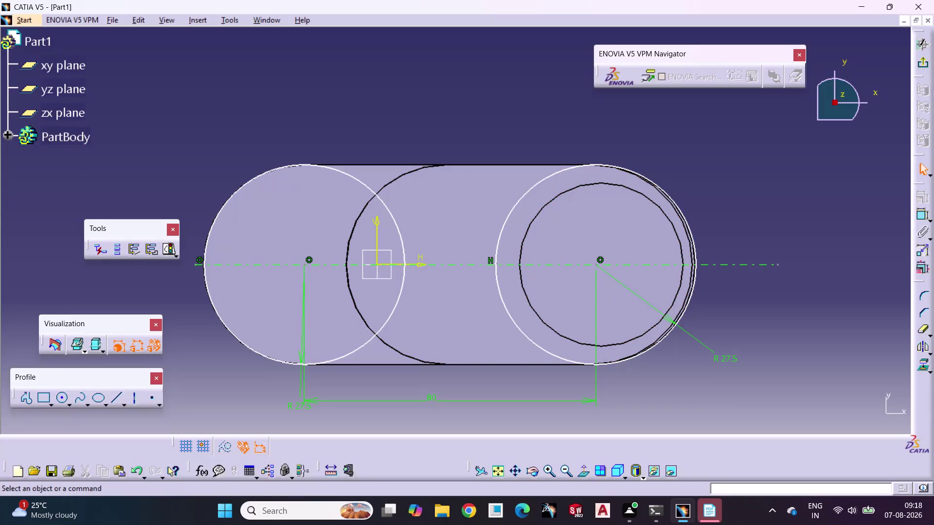
Nudge the sketch circles slightly left and back into place.
drag(598, 265, 597, 265)
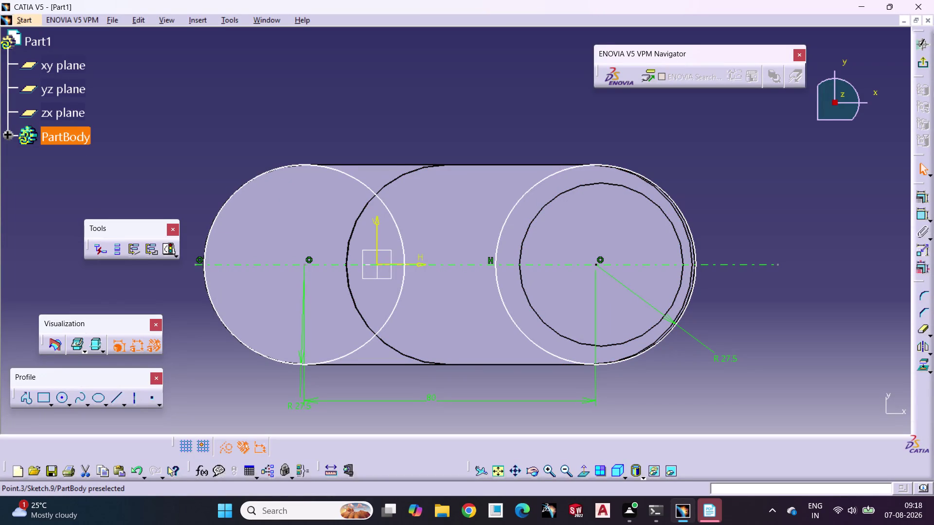
drag(597, 265, 592, 266)
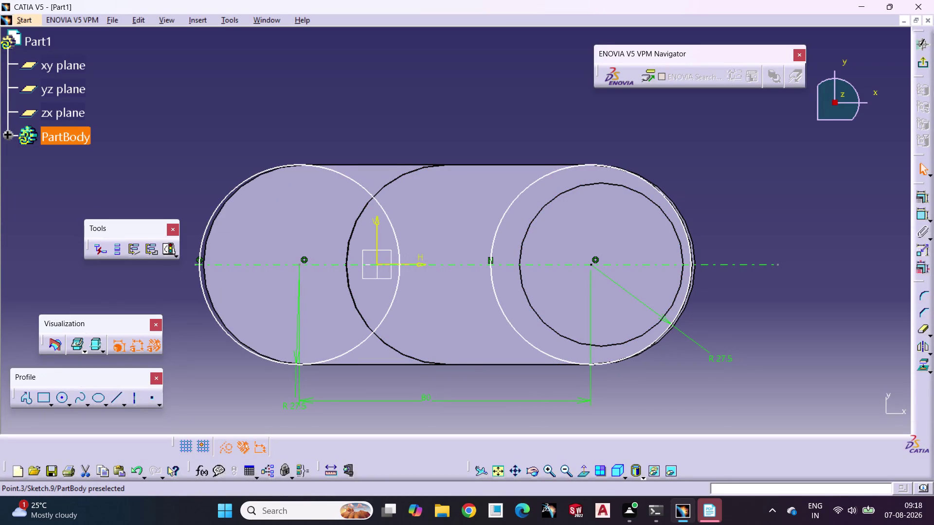
drag(592, 266, 593, 267)
click(757, 214)
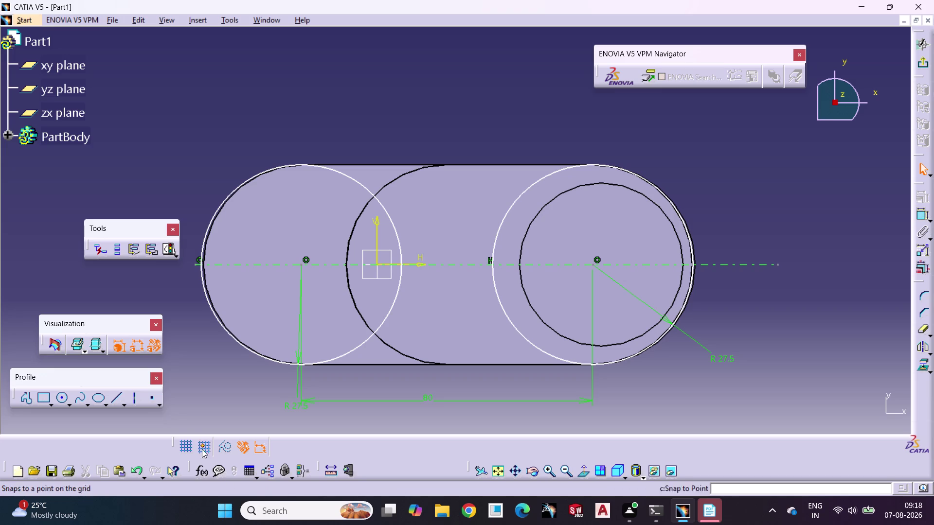
Draw a horizontal line beneath both circles.
click(112, 401)
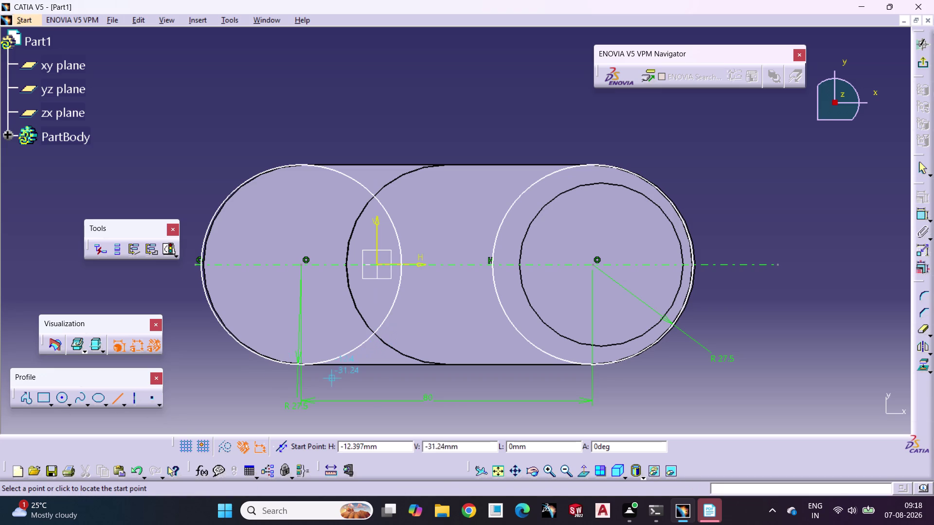
drag(219, 378, 229, 376)
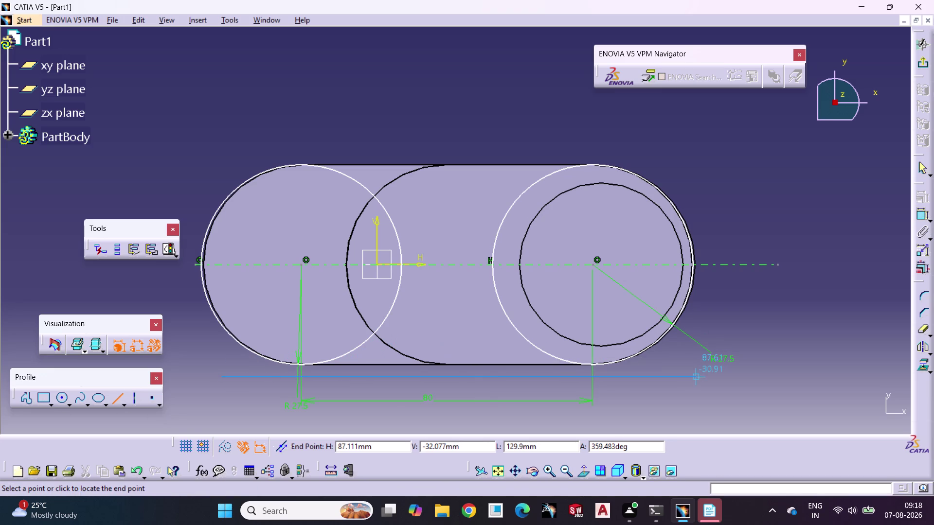
click(693, 376)
click(699, 397)
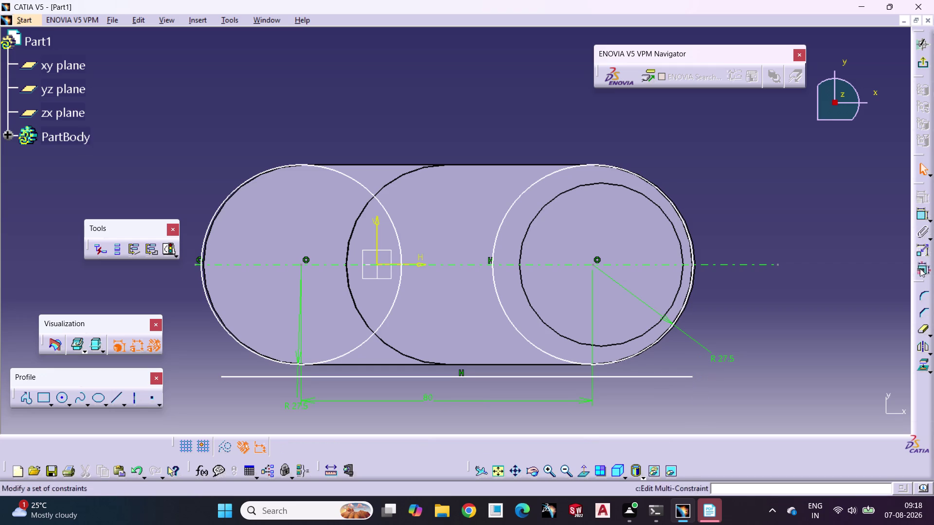
click(660, 377)
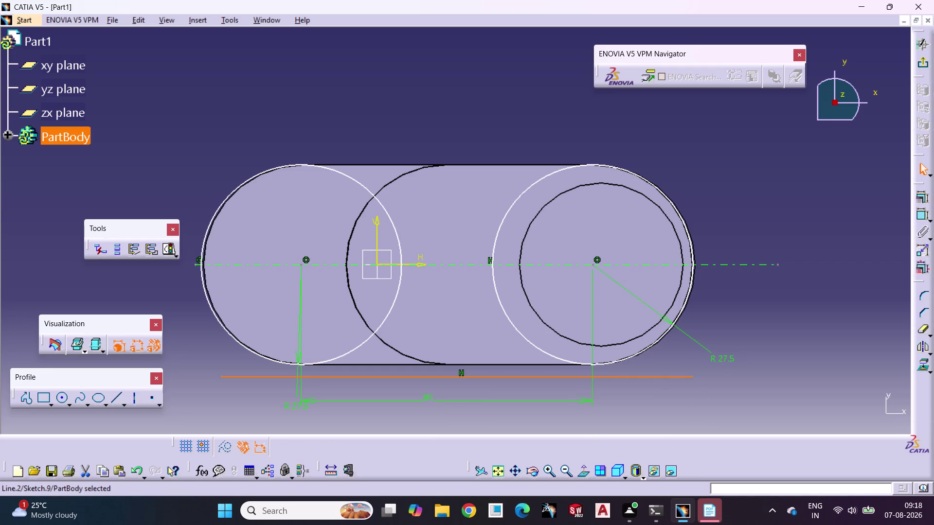
Constrain the bottom line tangent to the right circle.
click(655, 345)
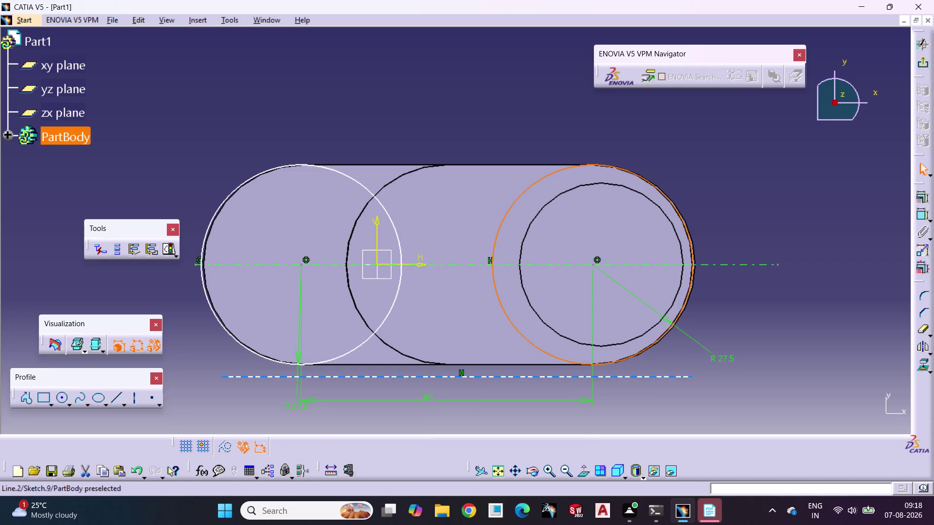
click(663, 379)
click(922, 197)
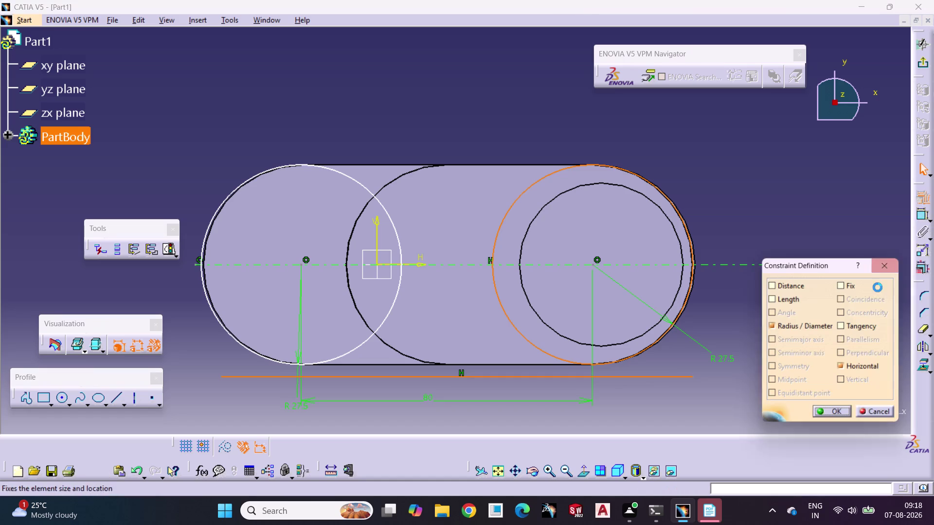
click(861, 328)
click(837, 414)
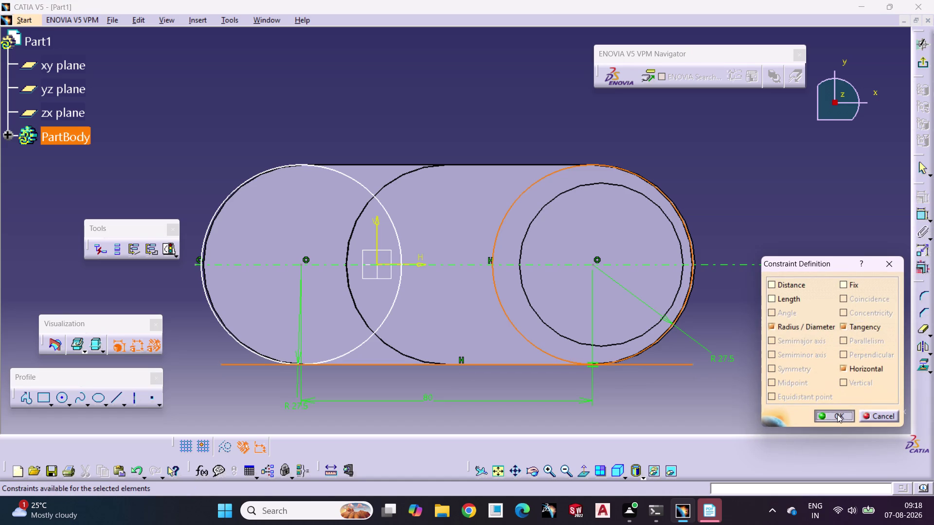
click(921, 331)
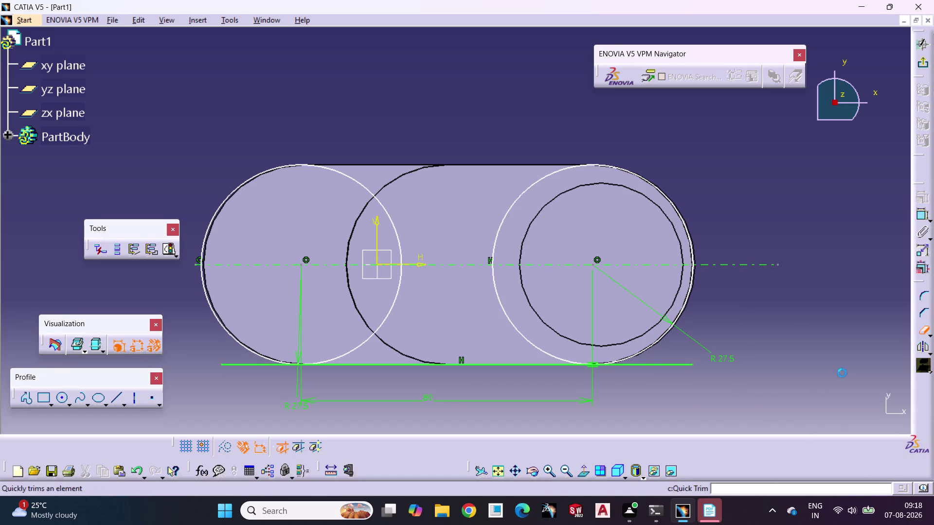
Quick Trim the line's right and left overhangs at the tangent points.
click(683, 364)
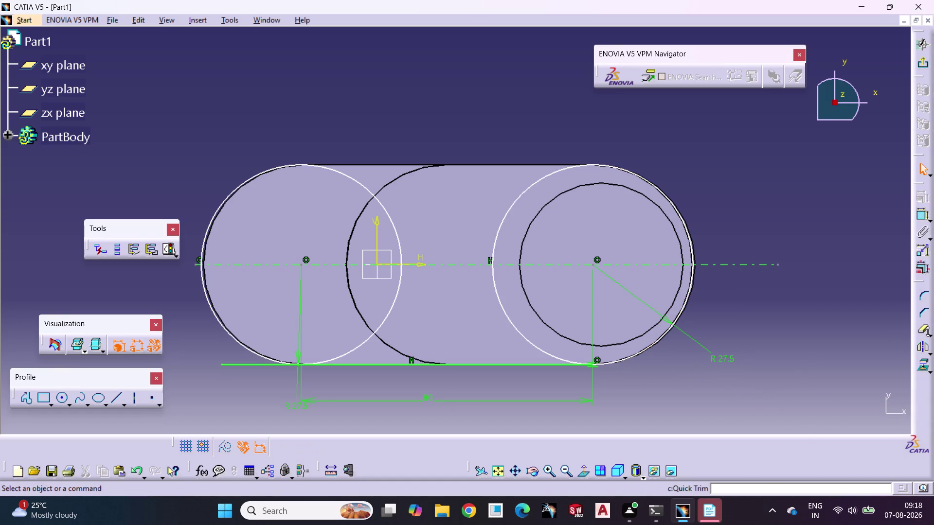
click(927, 331)
click(920, 331)
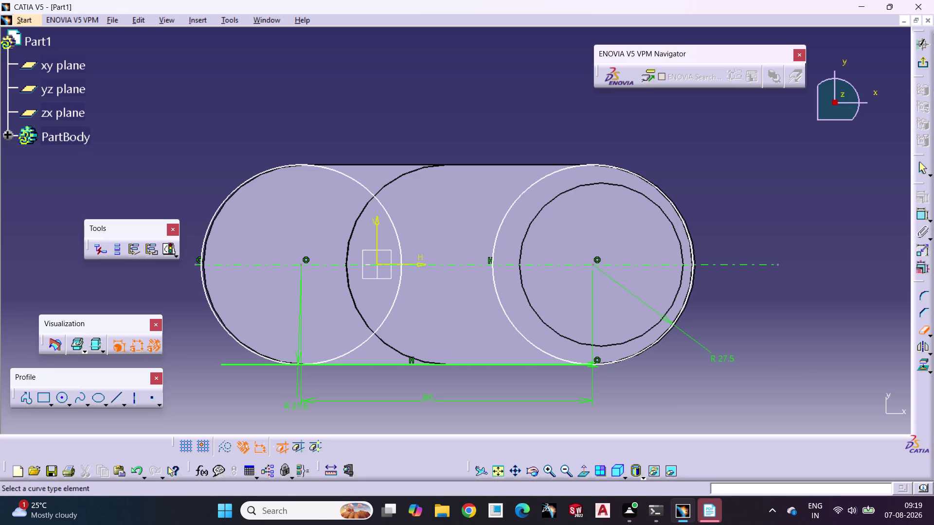
click(249, 364)
click(250, 382)
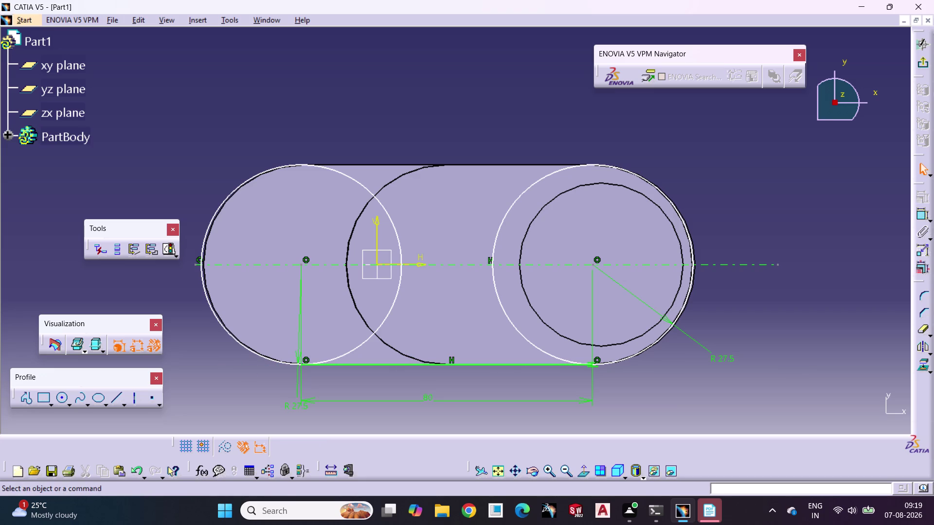
click(538, 366)
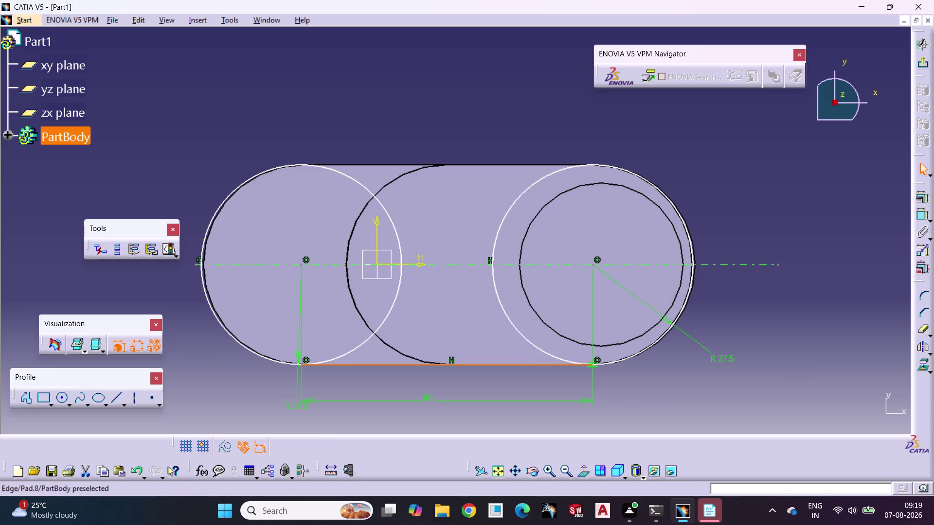
Mirror the bottom tangent line about the horizontal axis to create the top line.
click(920, 346)
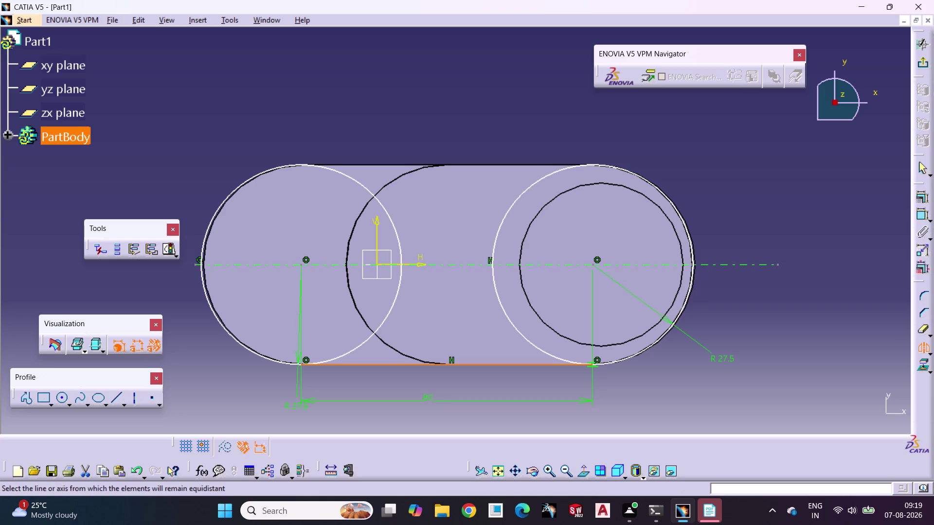
click(713, 266)
click(861, 264)
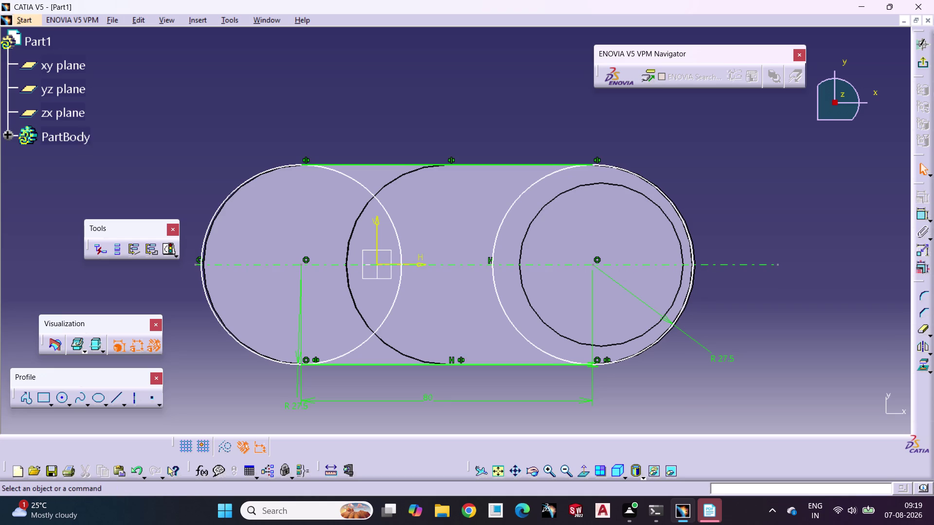
click(923, 335)
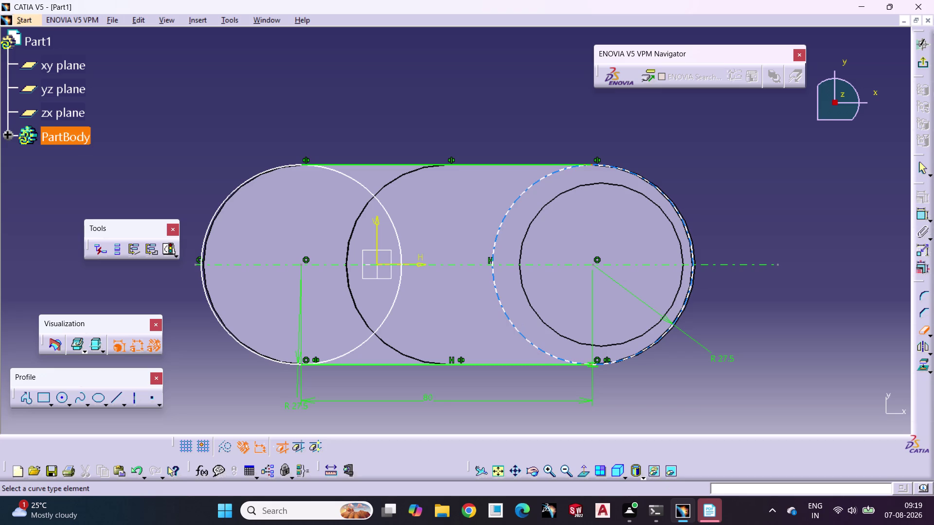
Quick Trim the inner arcs of the right and left circles, keeping only the outer arcs.
click(506, 316)
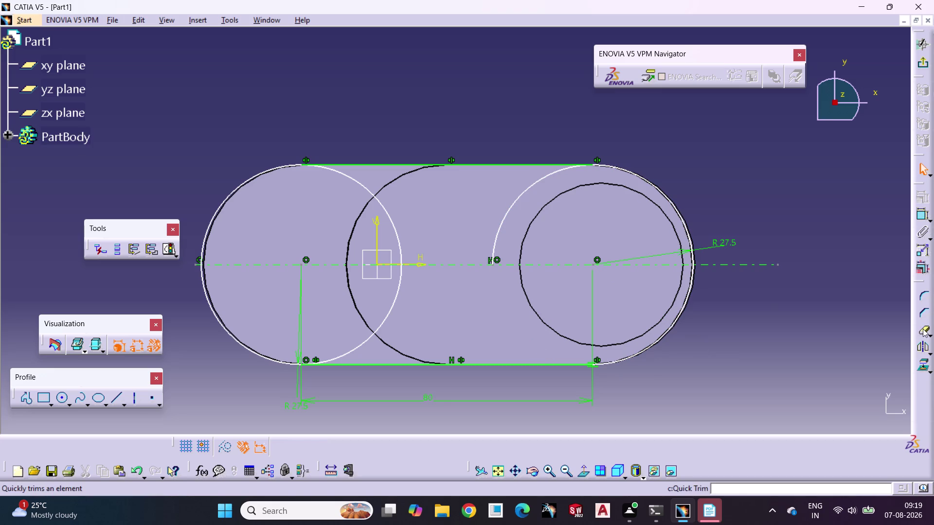
click(923, 329)
click(526, 191)
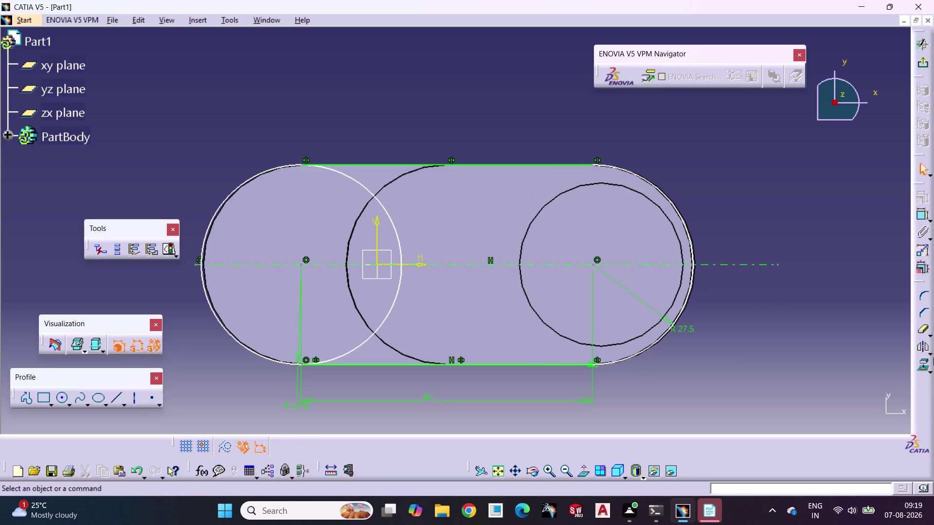
click(919, 328)
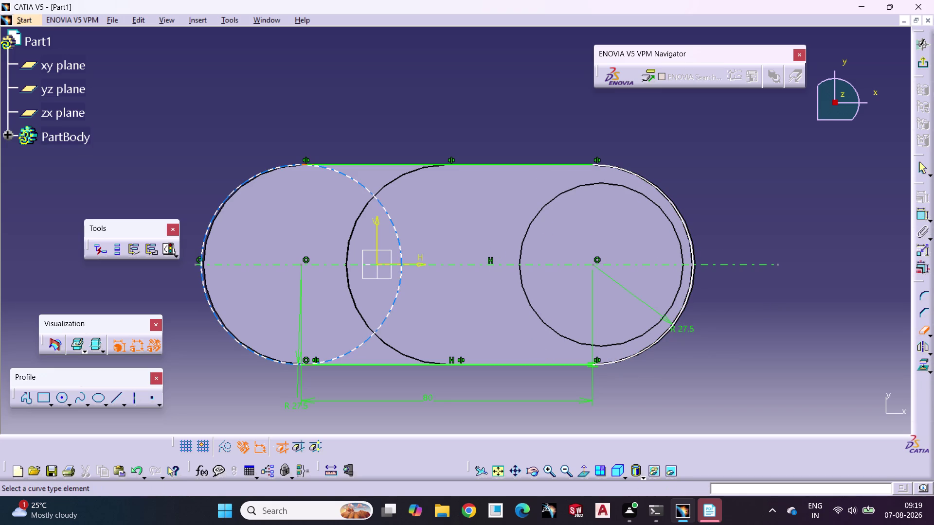
click(373, 194)
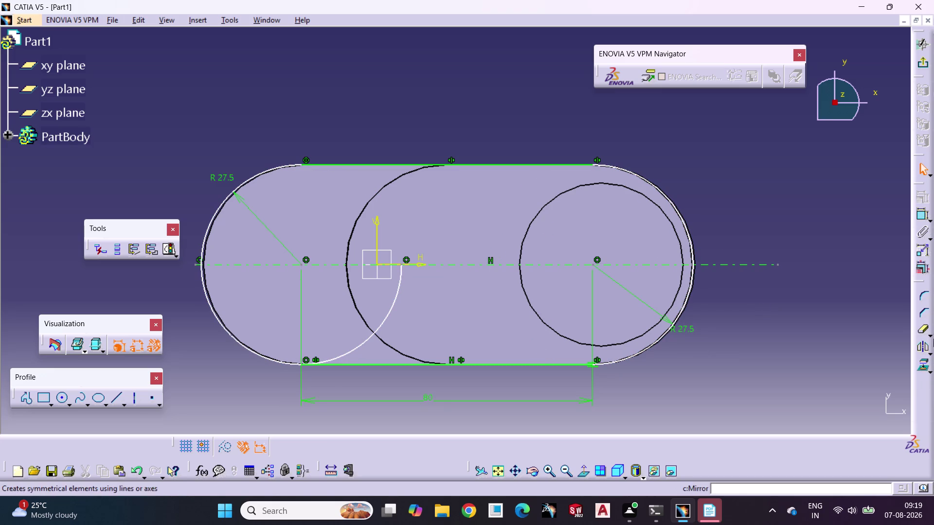
click(922, 332)
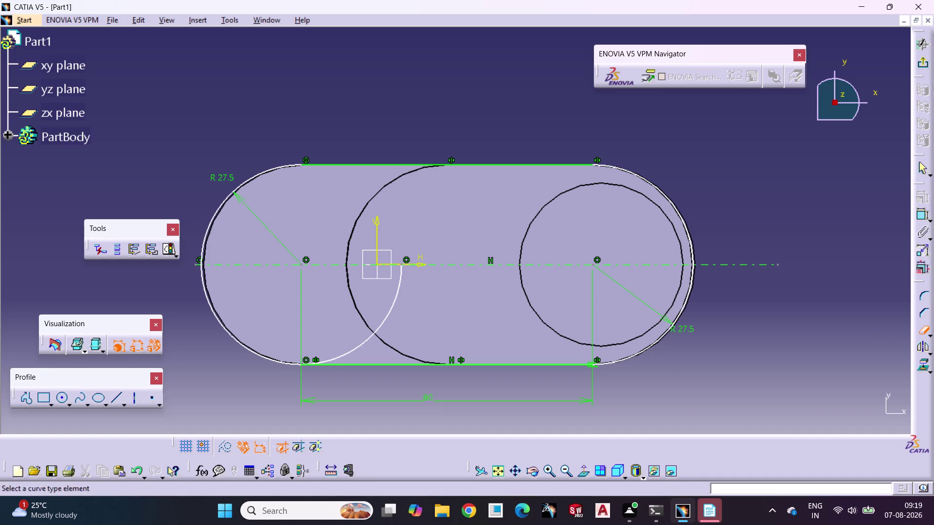
click(399, 289)
click(804, 398)
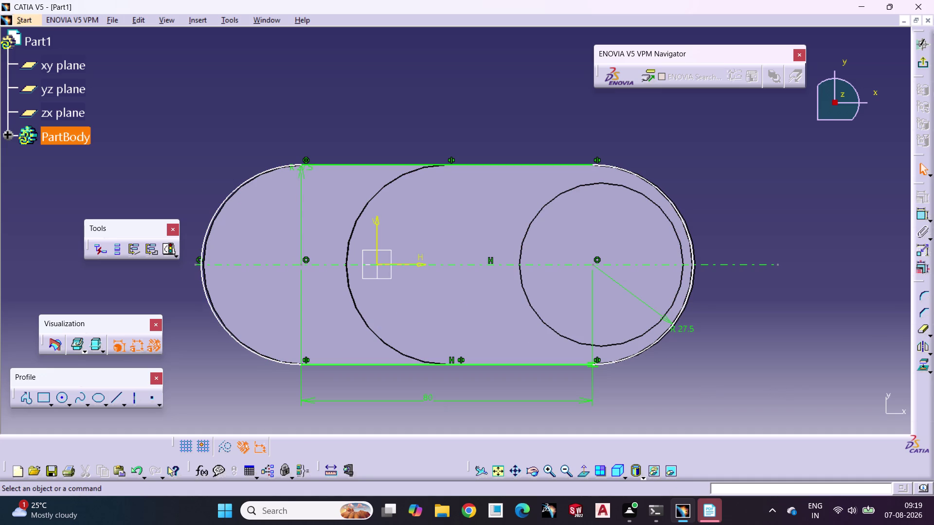
click(591, 266)
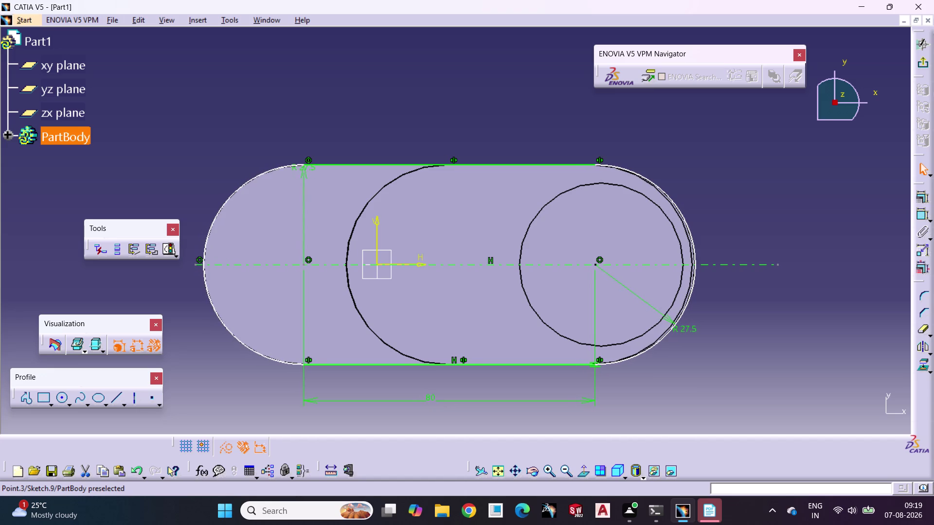
click(726, 365)
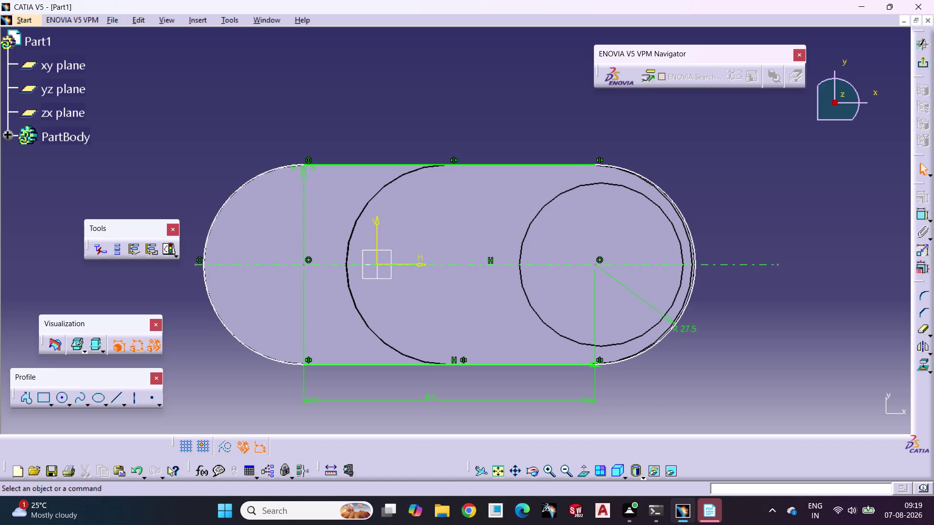
Dimension the right end arc 87.397 from the vertical axis and exit the sketch.
click(921, 217)
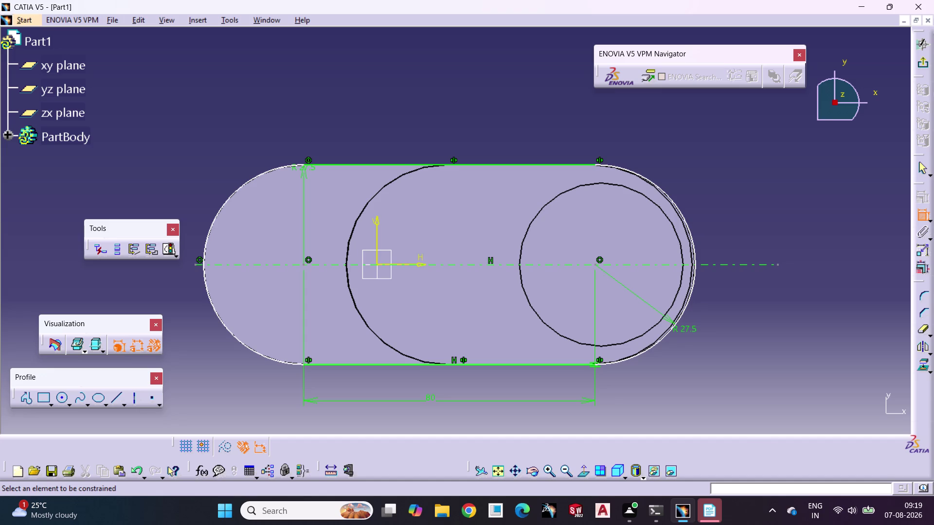
click(693, 289)
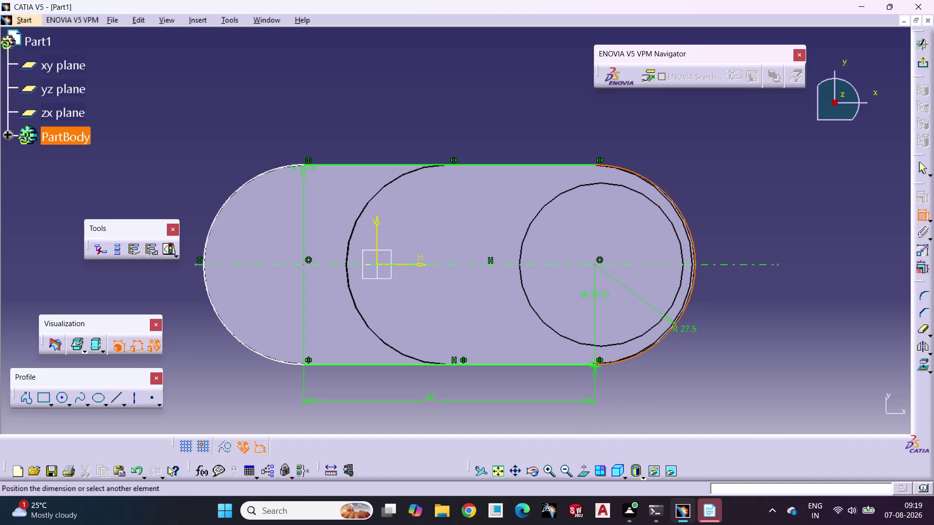
click(378, 253)
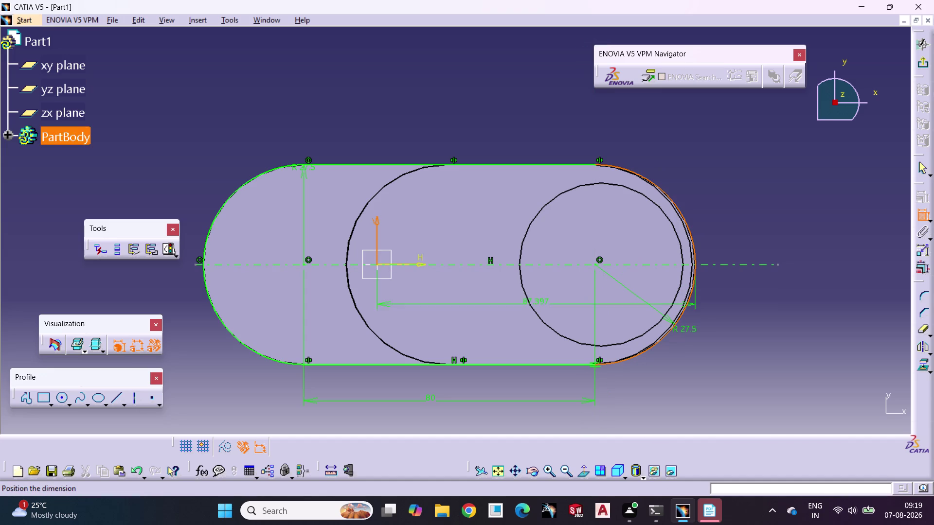
click(487, 414)
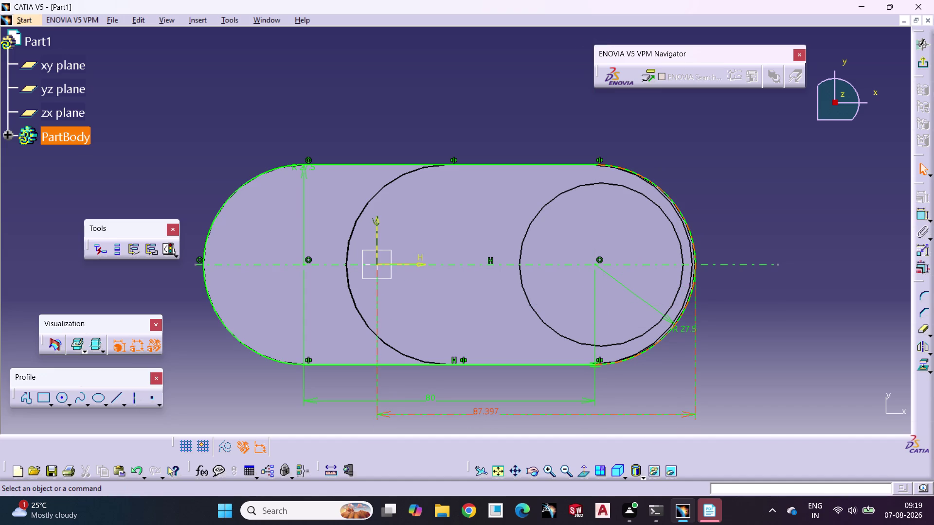
click(761, 362)
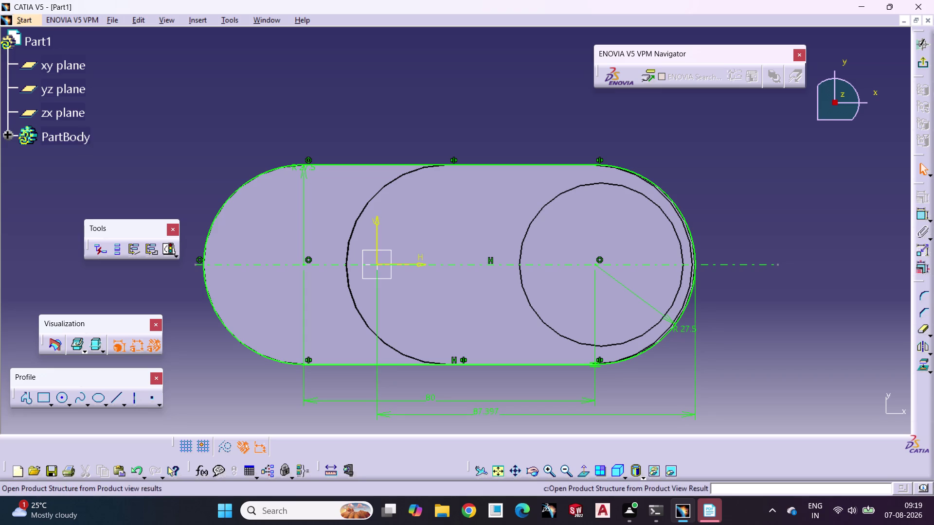
click(921, 63)
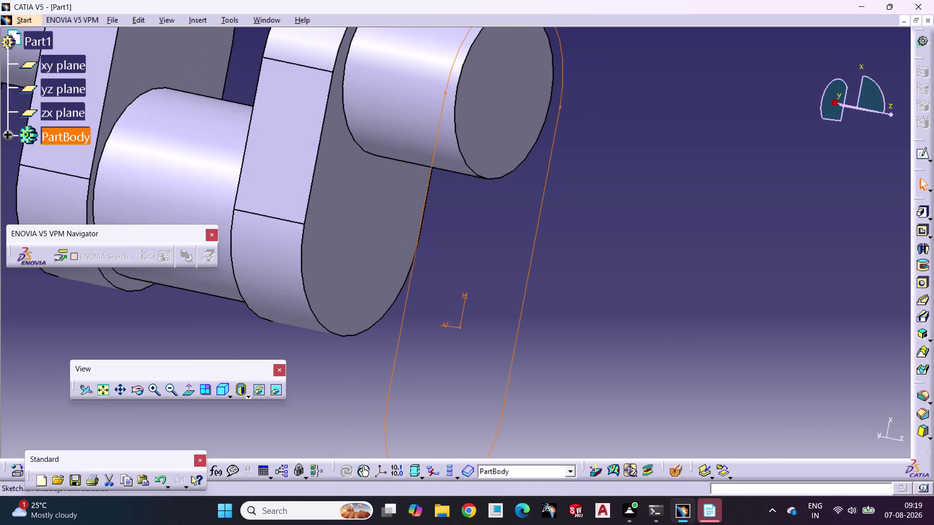
Frame the whole crankshaft and start a Pad on Sketch.9, previewing 35 mm.
middle_drag(687, 311, 690, 304)
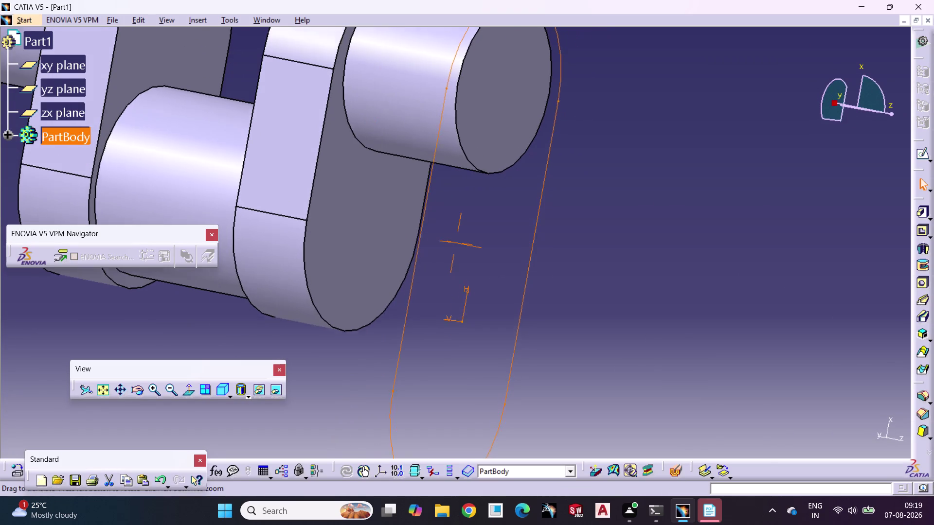
middle_drag(690, 304, 706, 270)
scroll(up, 3)
scroll(down, 3)
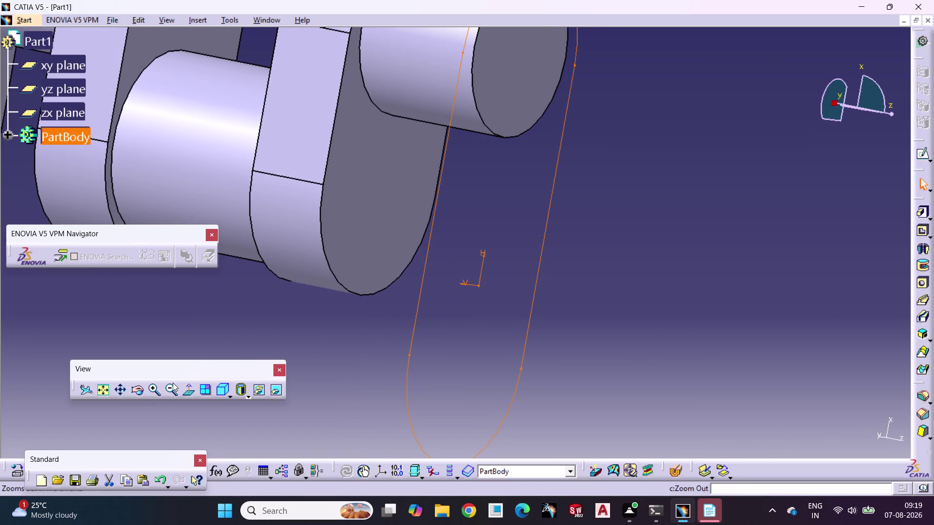
click(165, 389)
click(166, 388)
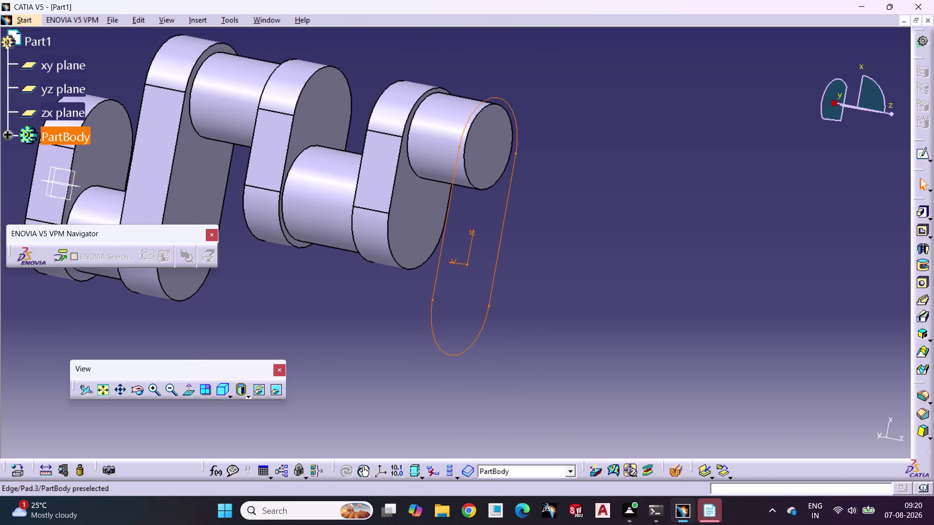
click(919, 210)
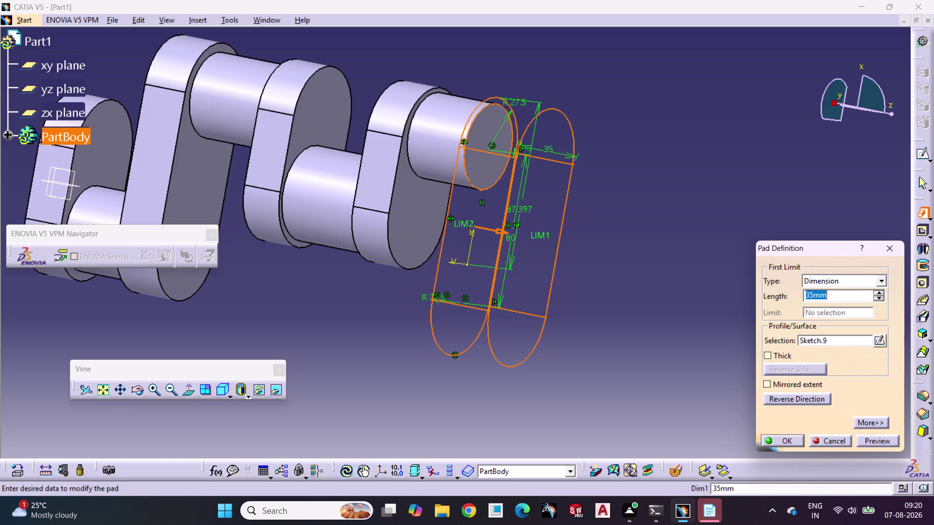
Set the pad length to 25 mm, preview and create it.
text(2)
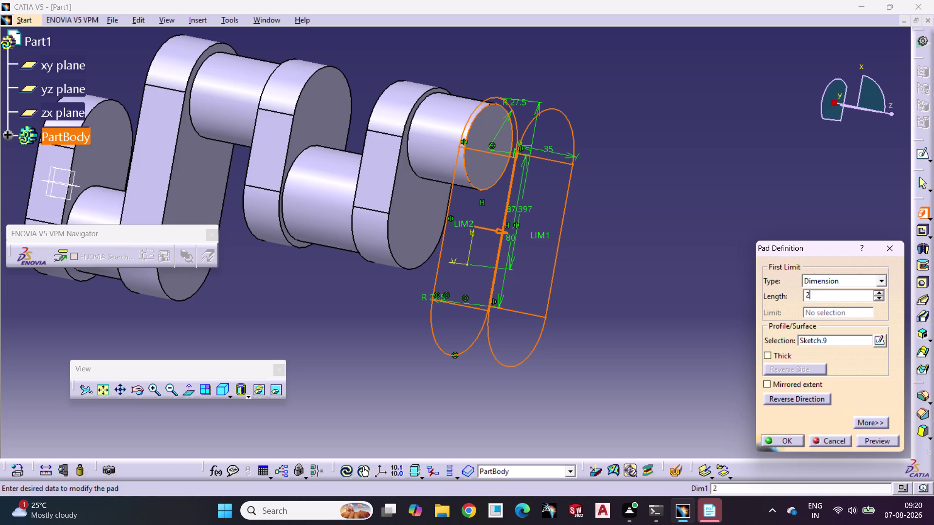
text(5)
click(785, 440)
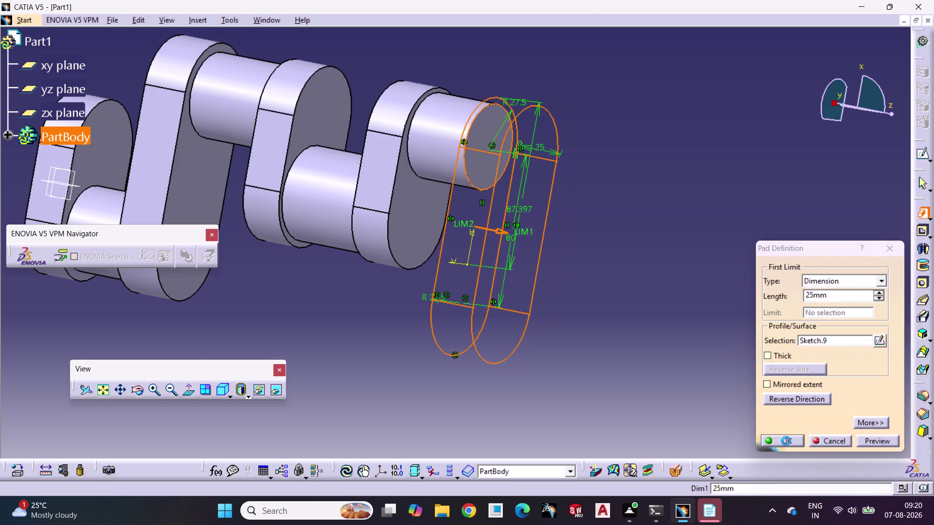
click(716, 353)
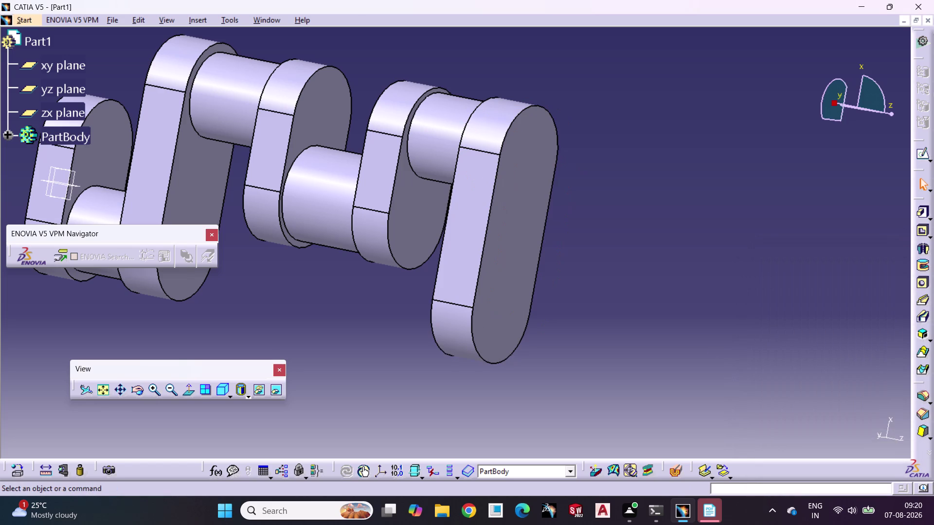
Open a new sketch on the new pad's outer obround face.
middle_drag(690, 309, 848, 287)
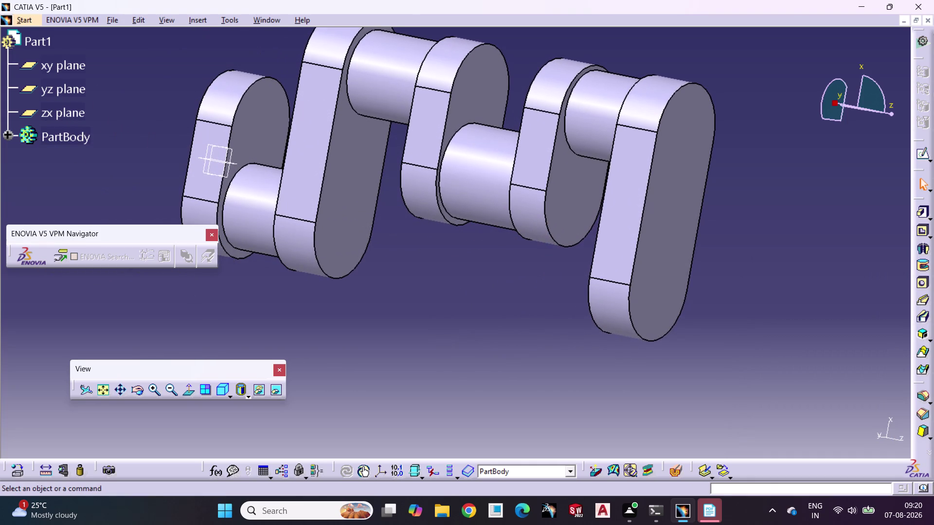
middle_drag(799, 304, 786, 331)
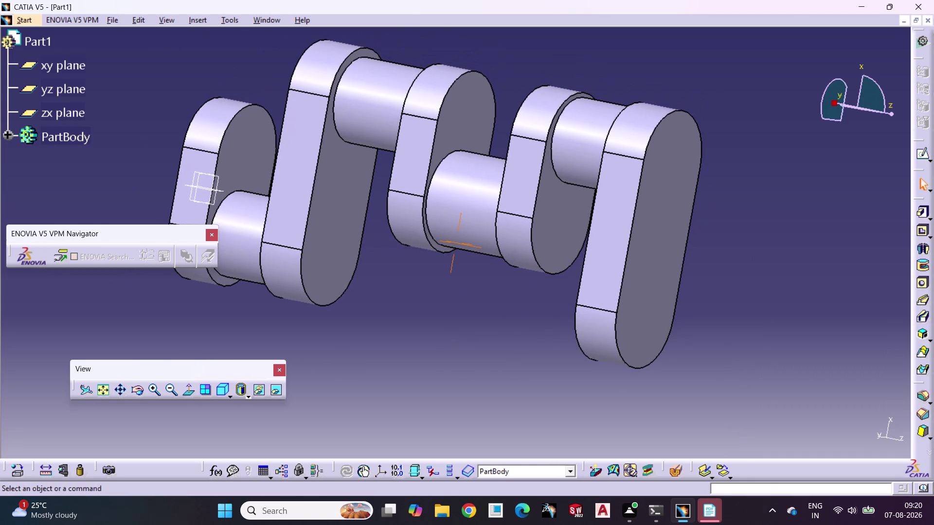
click(665, 266)
click(923, 149)
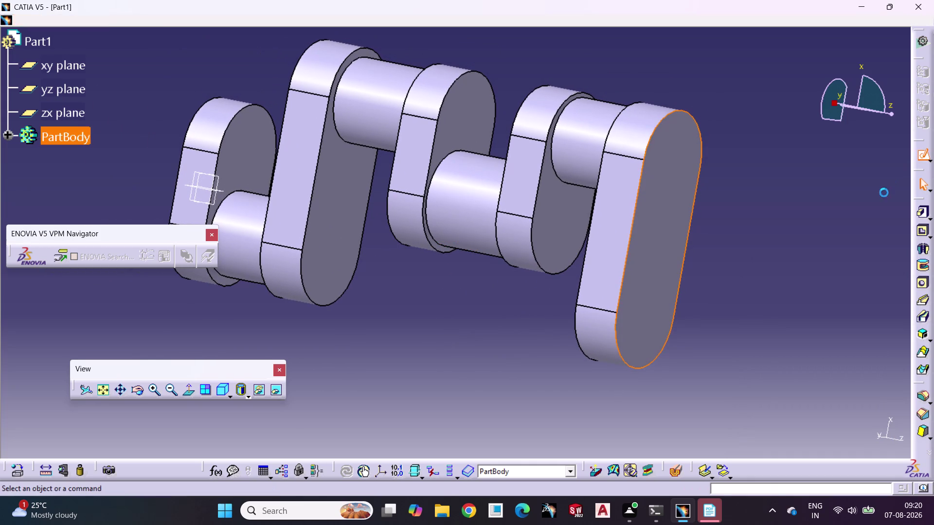
middle_drag(693, 271, 669, 172)
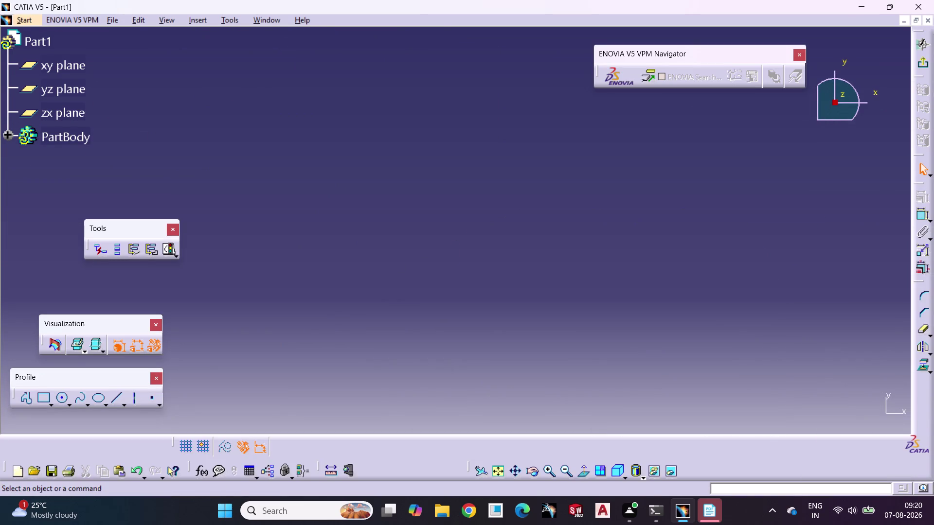
Reorient and zoom the view to bring the pad's obround face into view.
middle_drag(627, 263, 633, 226)
middle_drag(588, 301, 602, 201)
middle_drag(602, 202, 606, 177)
scroll(down, 3)
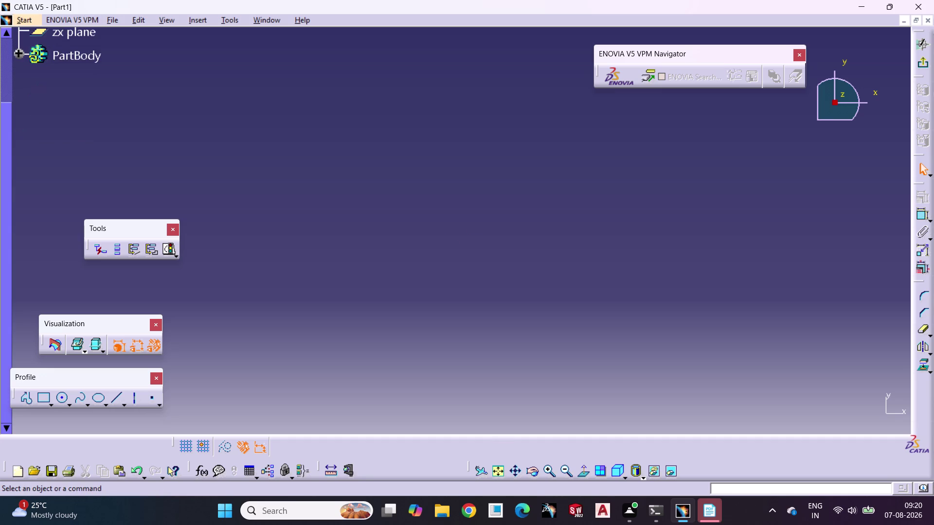
scroll(down, 3)
scroll(up, 3)
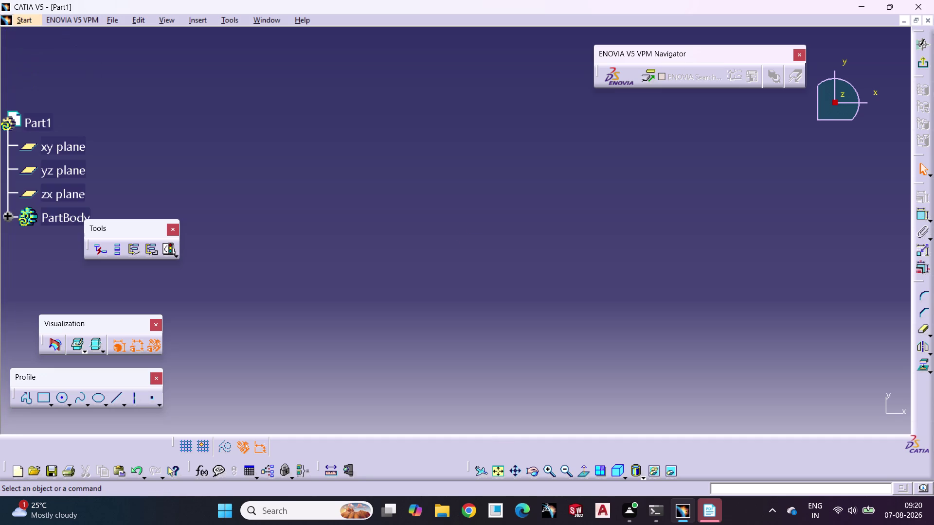
scroll(down, 3)
middle_drag(518, 339, 586, 155)
middle_drag(610, 257, 533, 141)
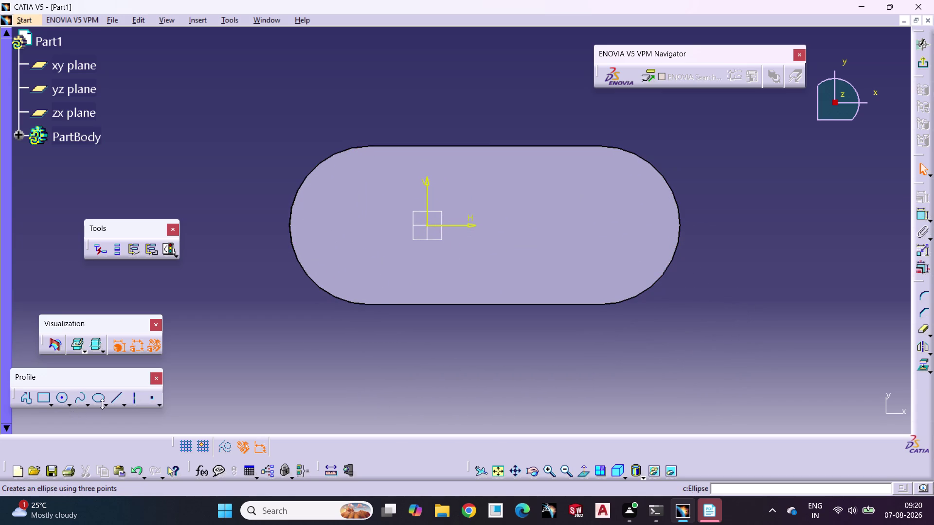
Draw horizontal and vertical axis lines through the obround face.
click(134, 398)
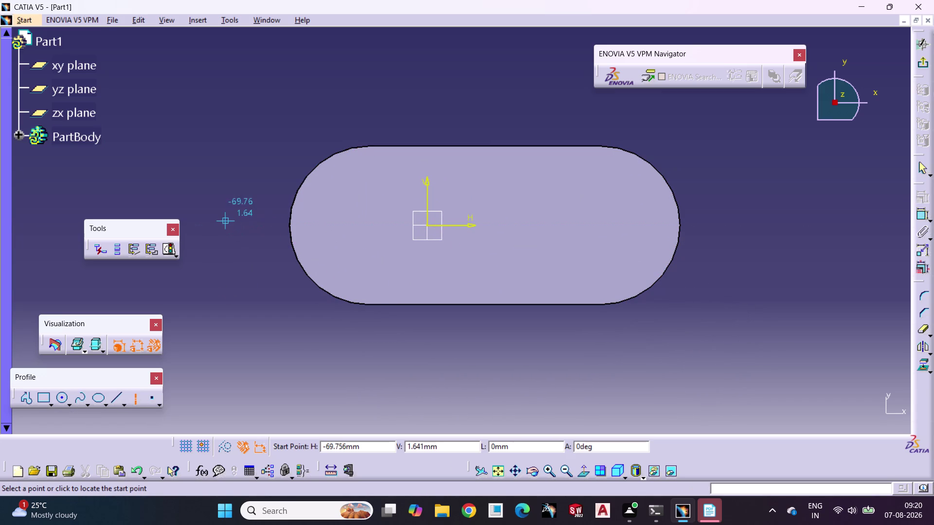
click(224, 225)
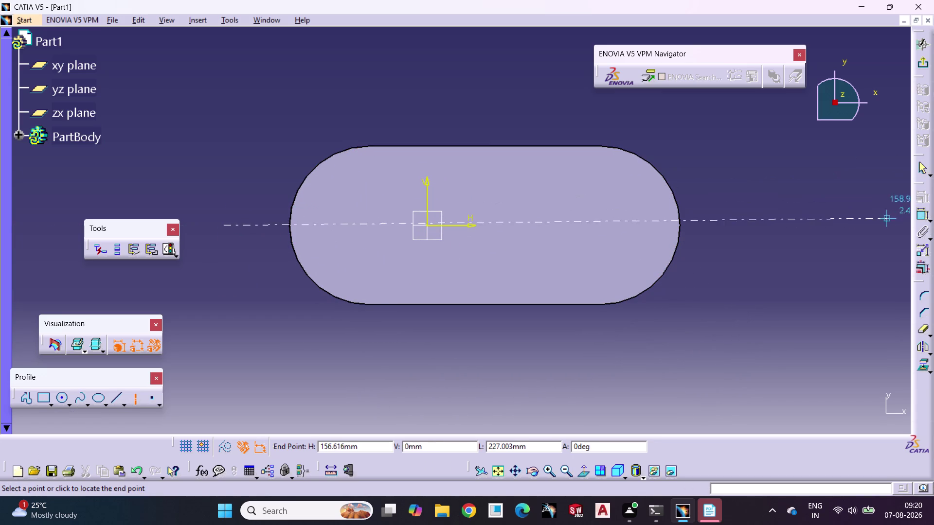
click(858, 224)
click(811, 309)
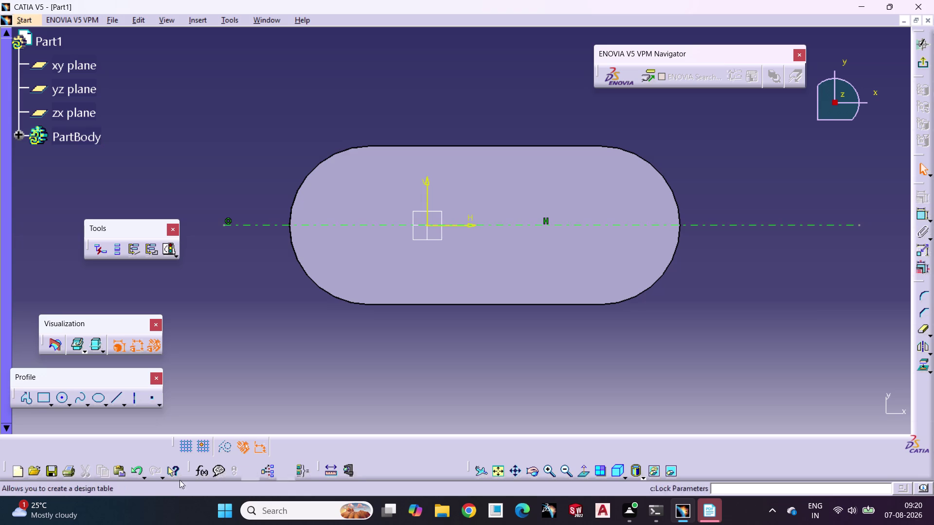
click(136, 399)
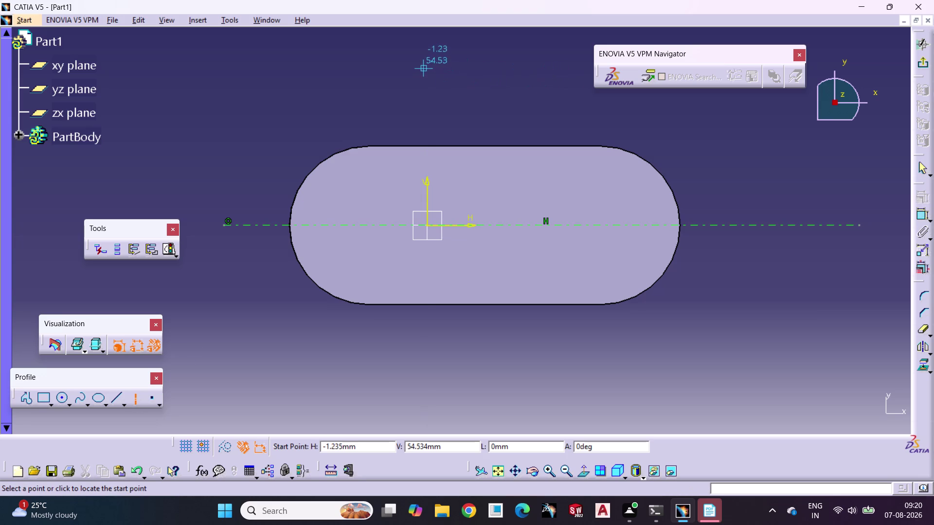
click(430, 67)
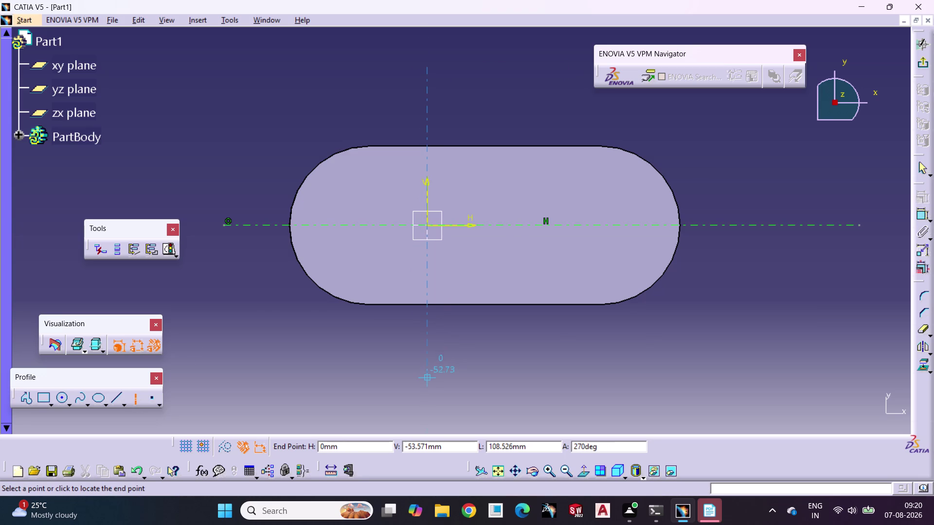
click(428, 379)
click(504, 359)
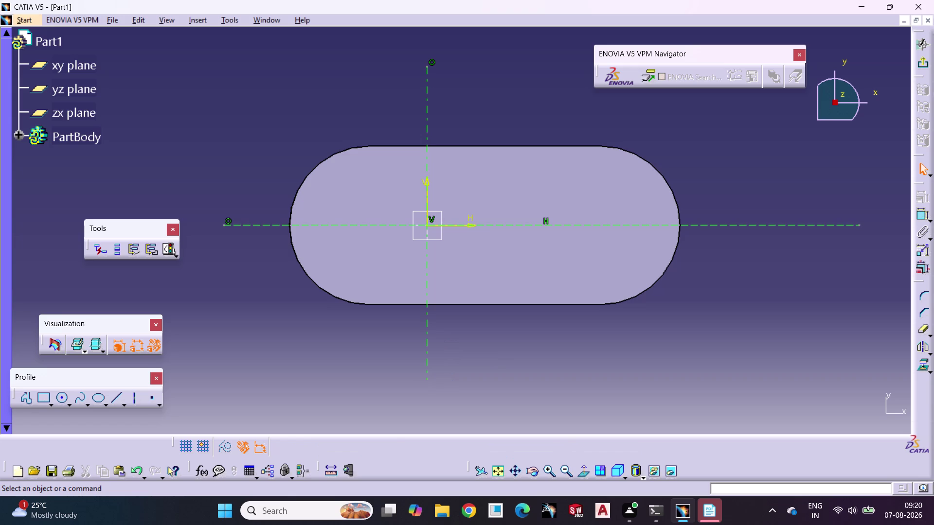
Draw a circle centred on the horizontal axis inside the face.
click(63, 399)
click(355, 224)
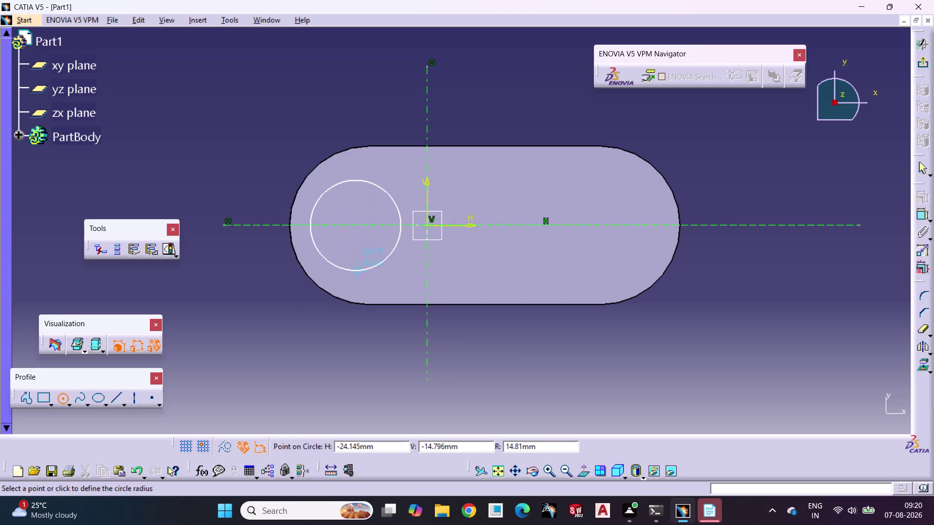
click(360, 270)
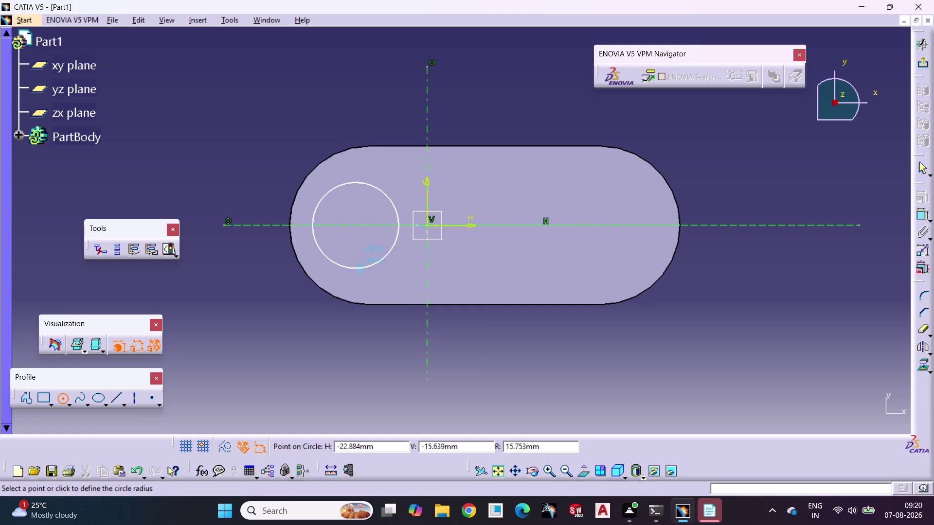
click(306, 322)
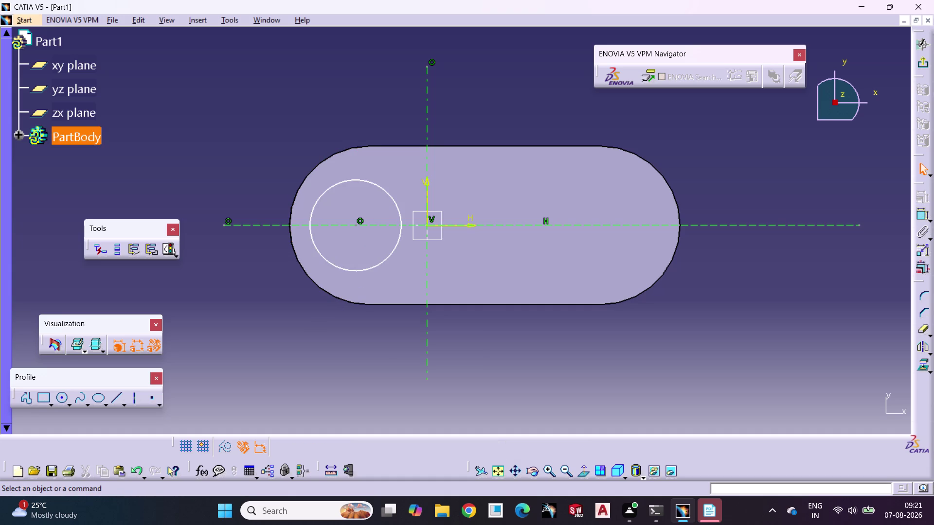
Dimension the circle centre from the vertical axis, then undo back to an empty sketch.
click(921, 212)
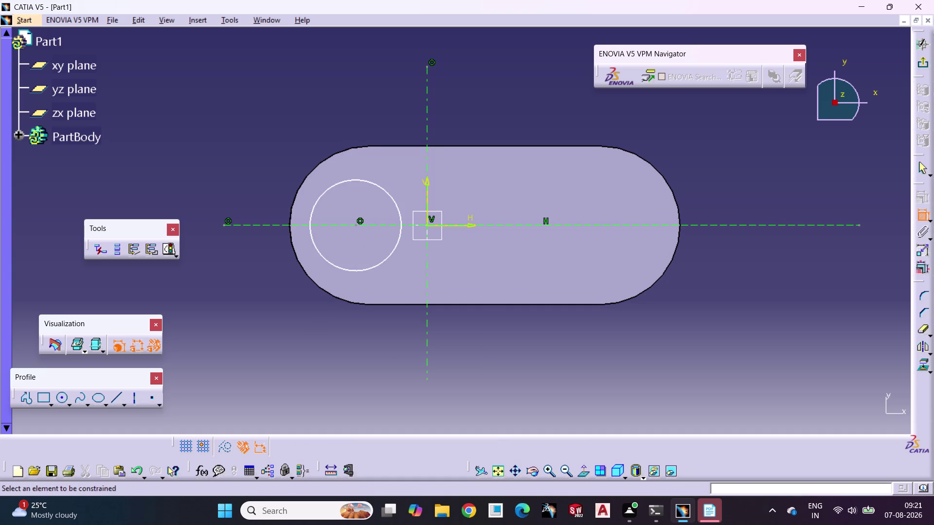
click(355, 224)
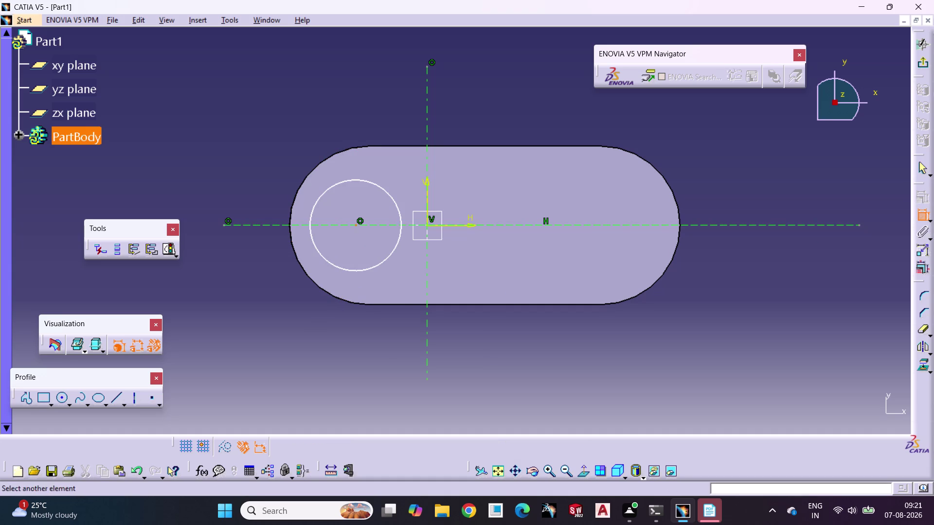
click(427, 283)
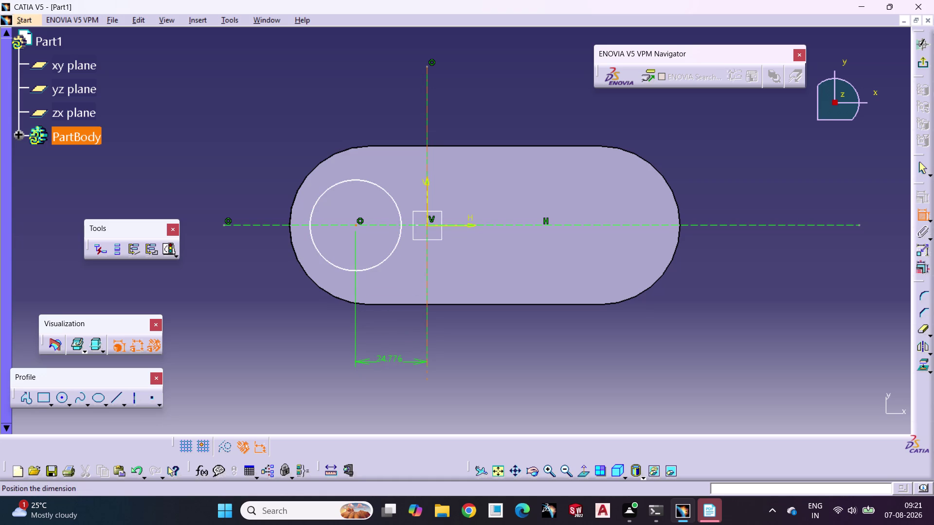
key(Escape)
key(Escape)
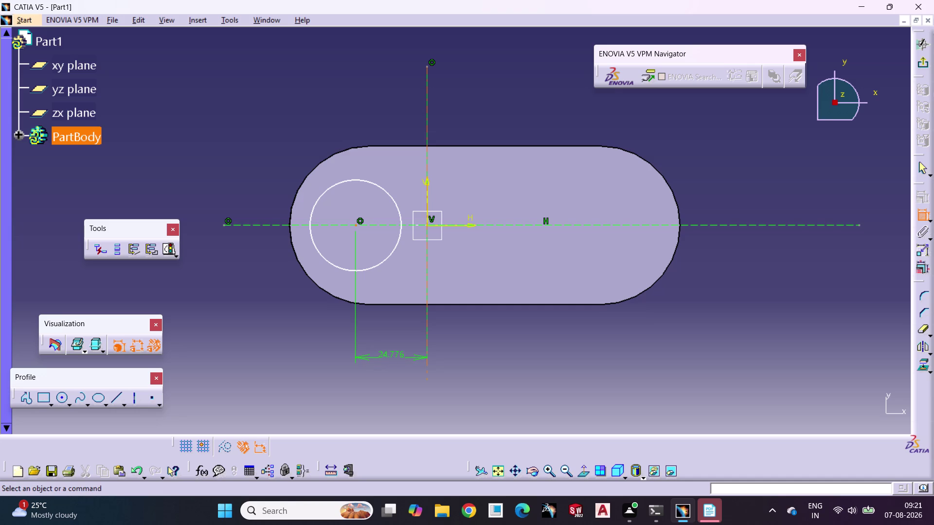
click(384, 379)
drag(426, 328, 531, 329)
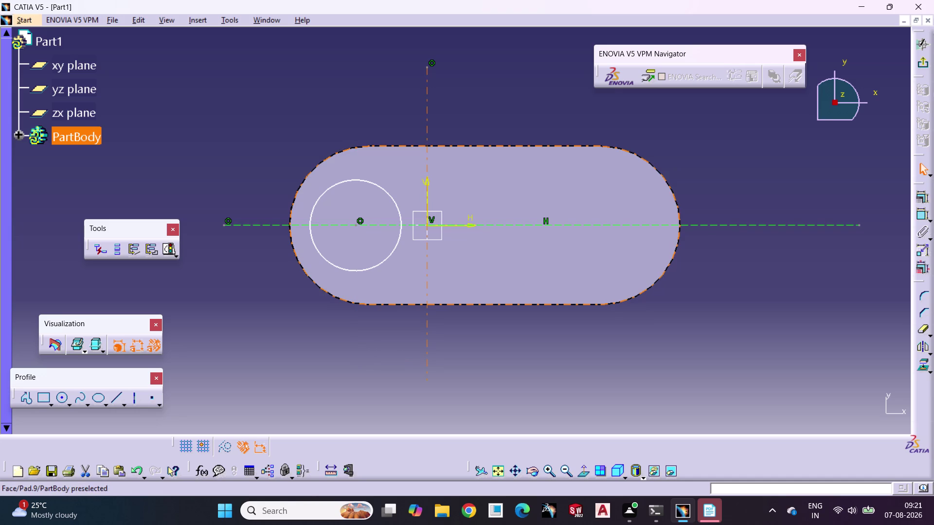
drag(426, 266, 498, 254)
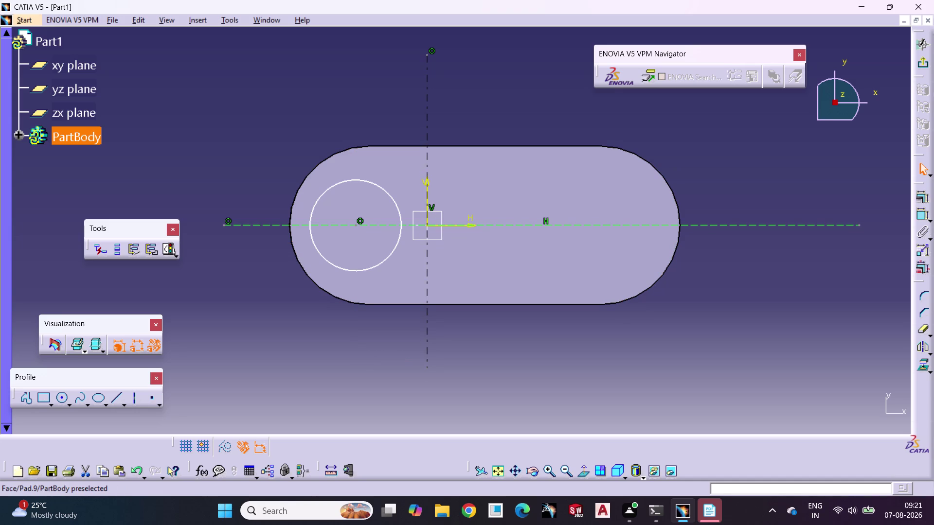
key(ctrl+z)
key(ctrl+z)
key(ctrl+z)
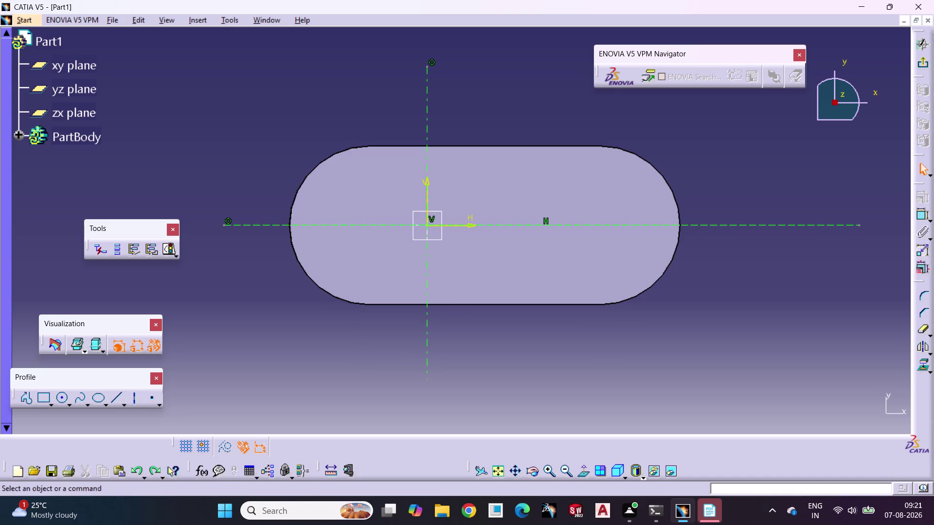
Draw a vertical line across the profile.
key(ctrl+z)
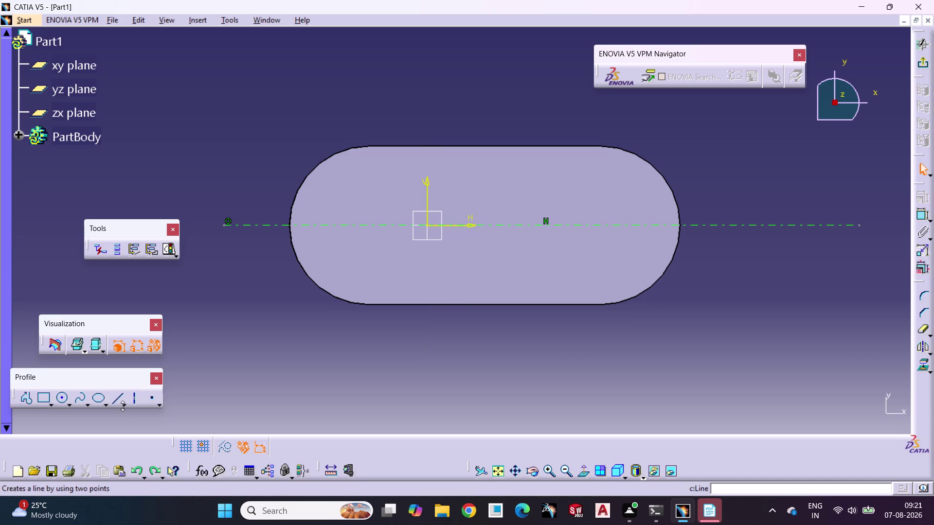
click(134, 401)
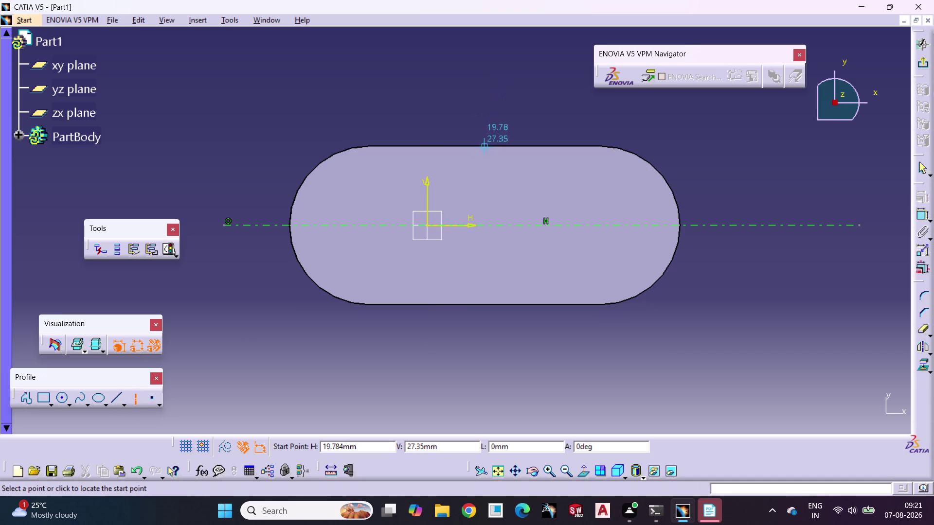
click(493, 108)
click(494, 359)
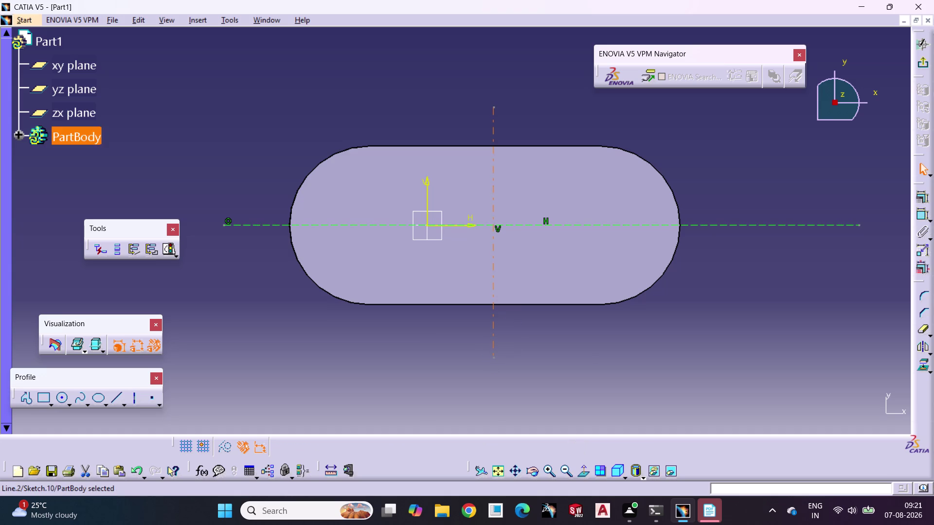
click(583, 359)
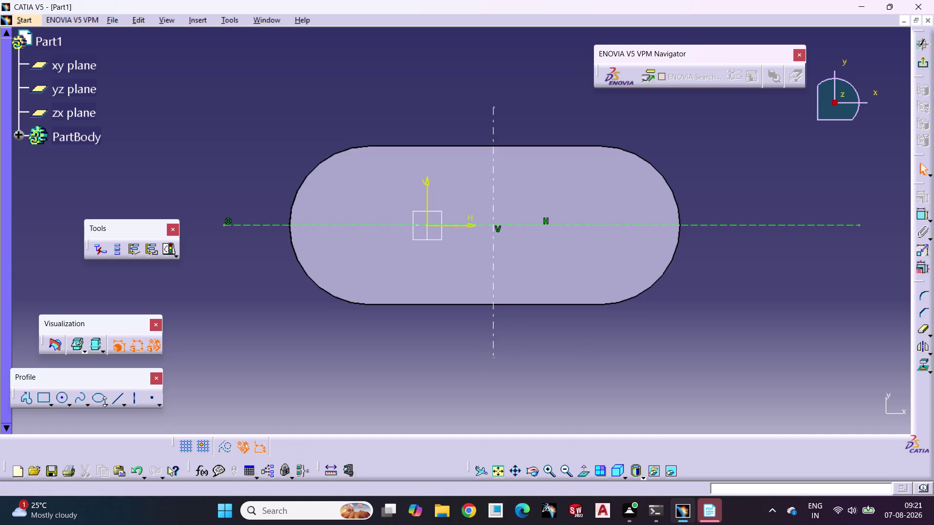
Draw a circle on the horizontal line and set its diameter to 35 mm.
click(62, 399)
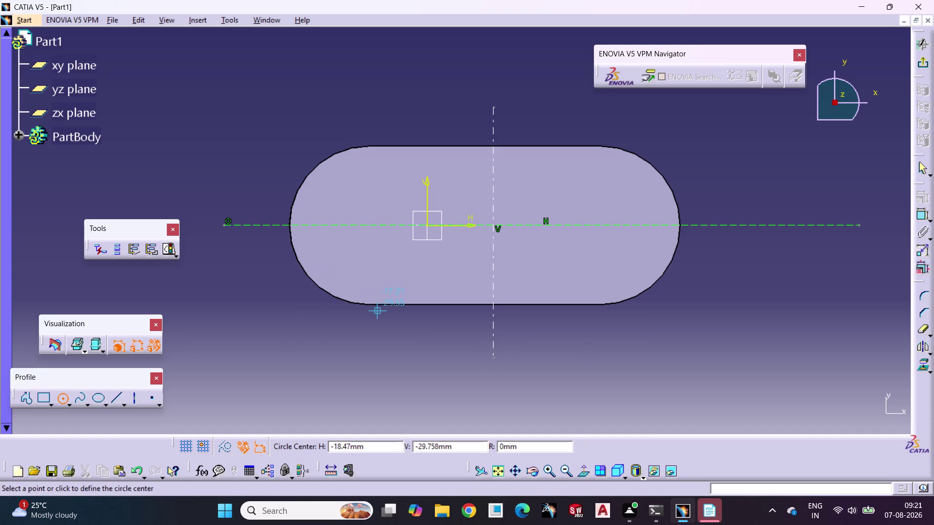
click(364, 223)
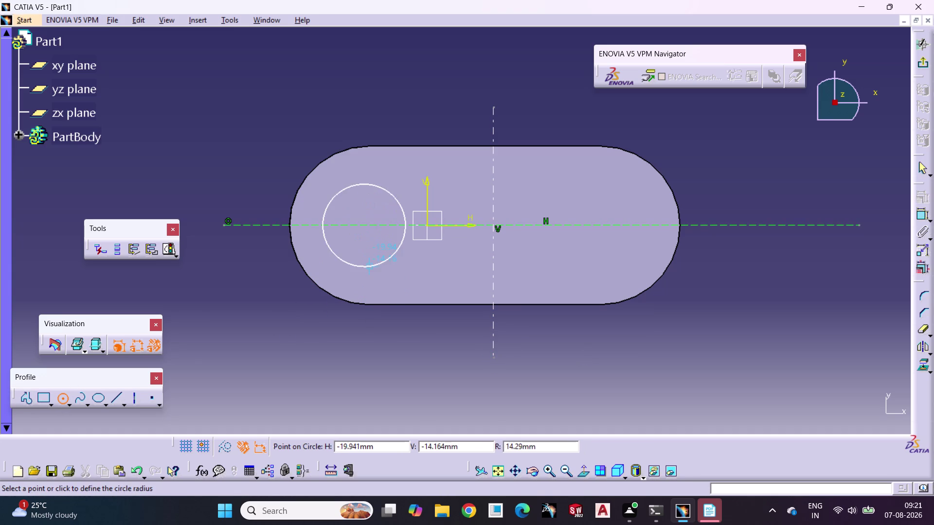
click(369, 268)
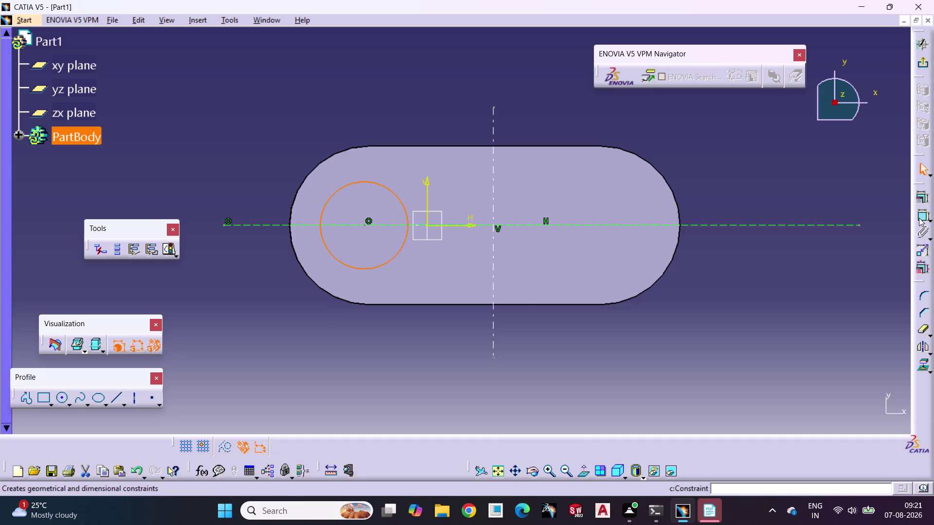
click(919, 217)
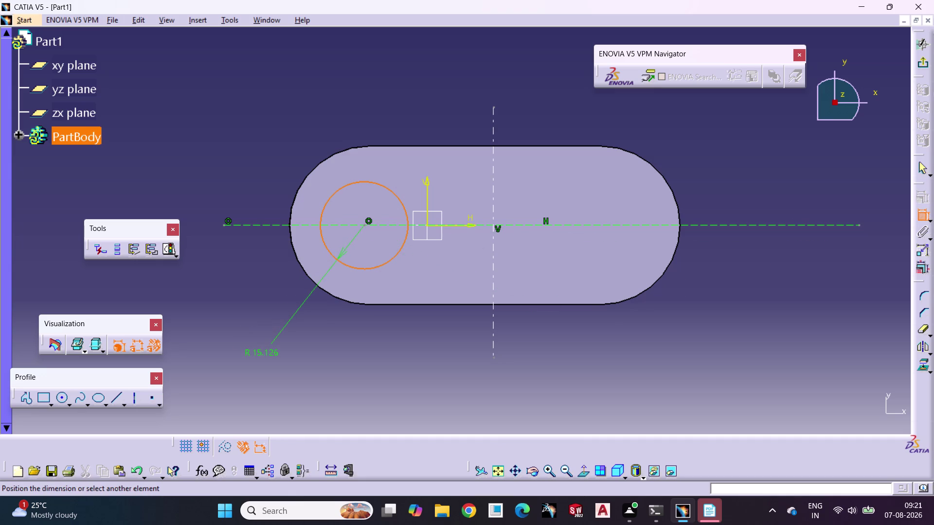
triple_click(262, 357)
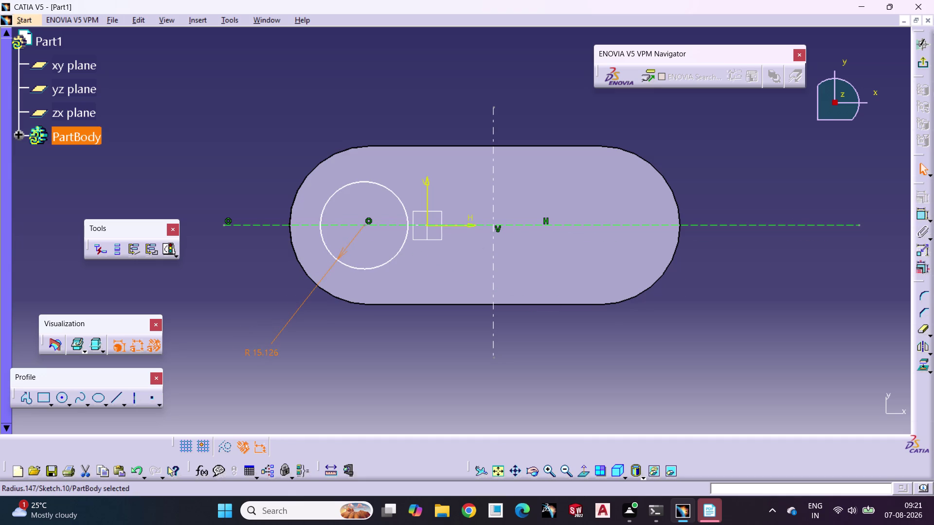
double_click(261, 357)
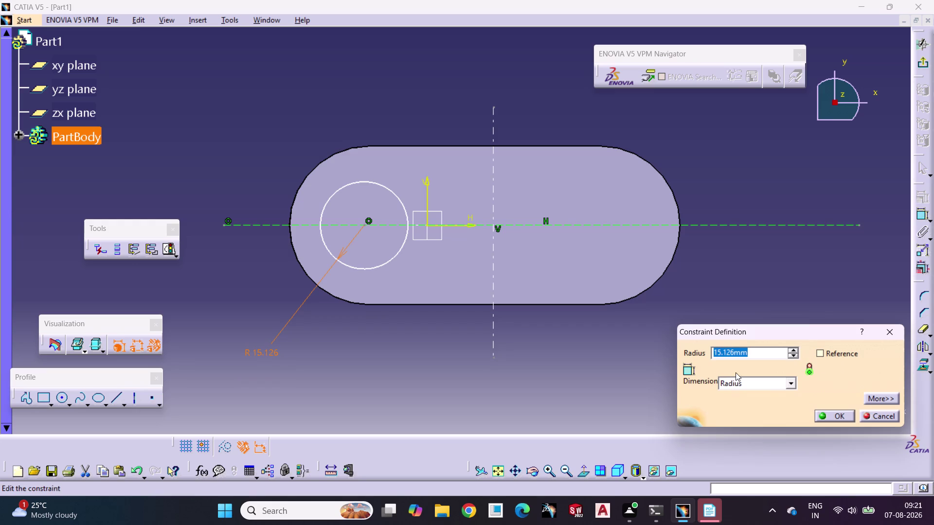
click(787, 382)
click(765, 401)
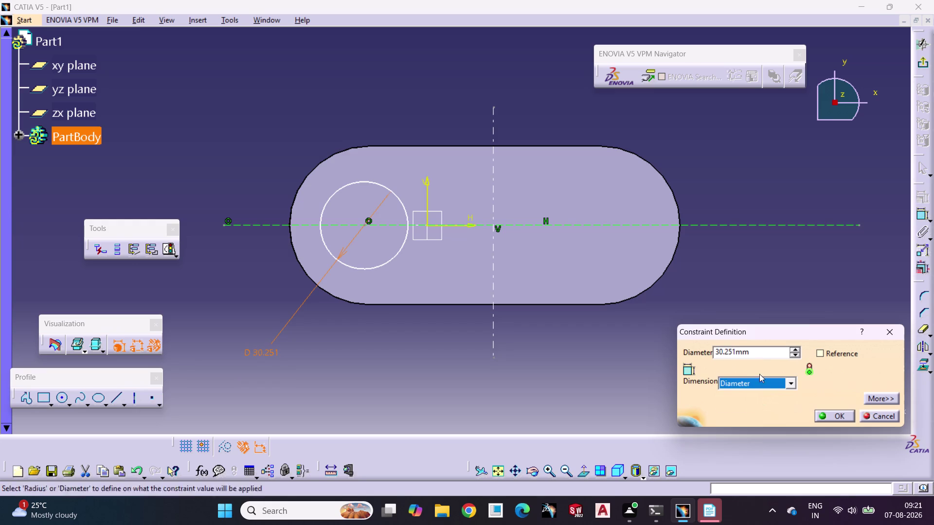
drag(766, 347, 675, 350)
drag(763, 354, 668, 364)
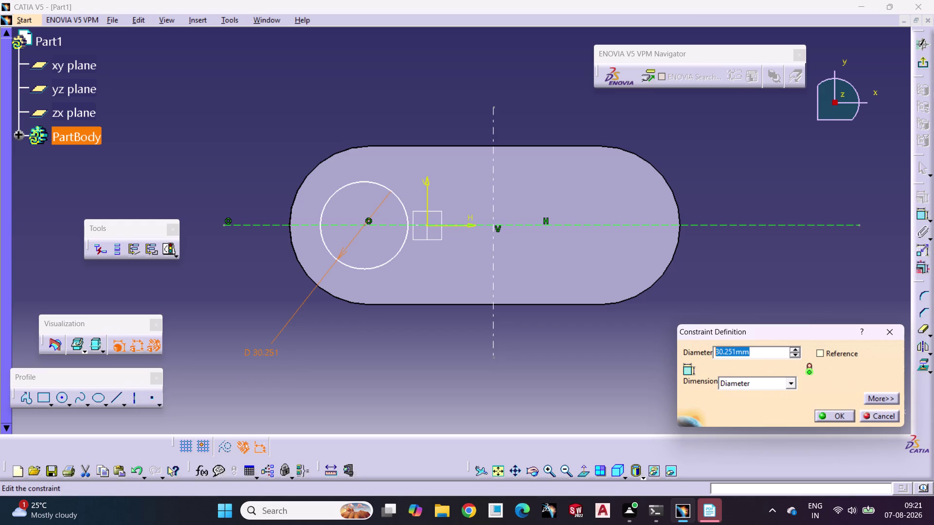
text(35)
key(Return)
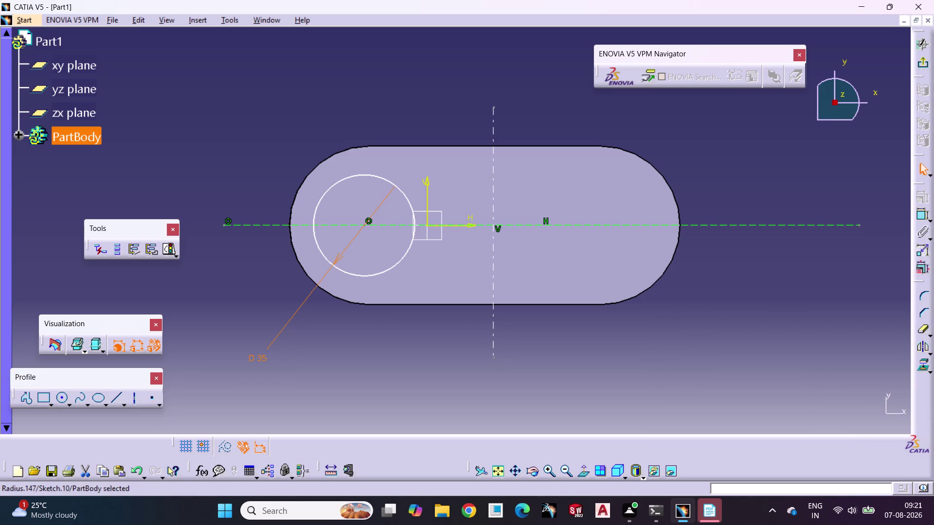
Dimension the circle centre 20 mm from the vertical axis and exit the sketch.
click(696, 332)
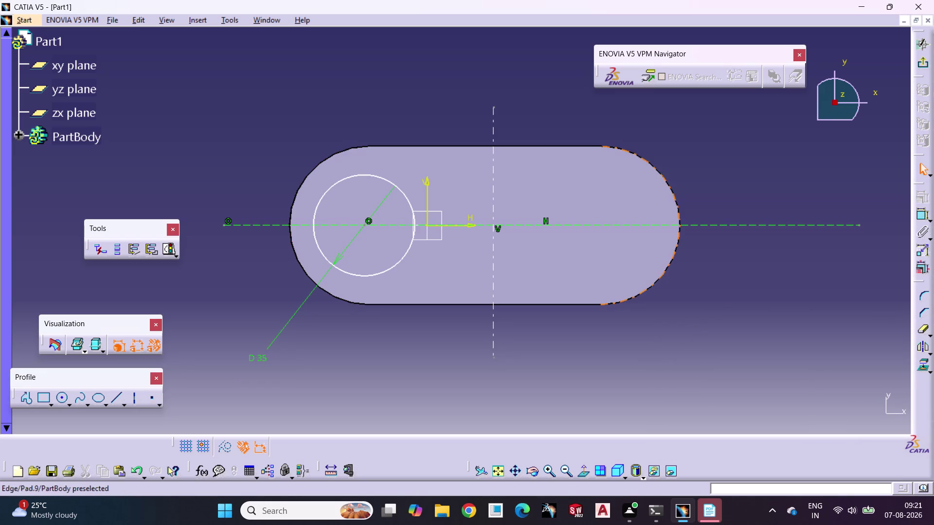
click(921, 215)
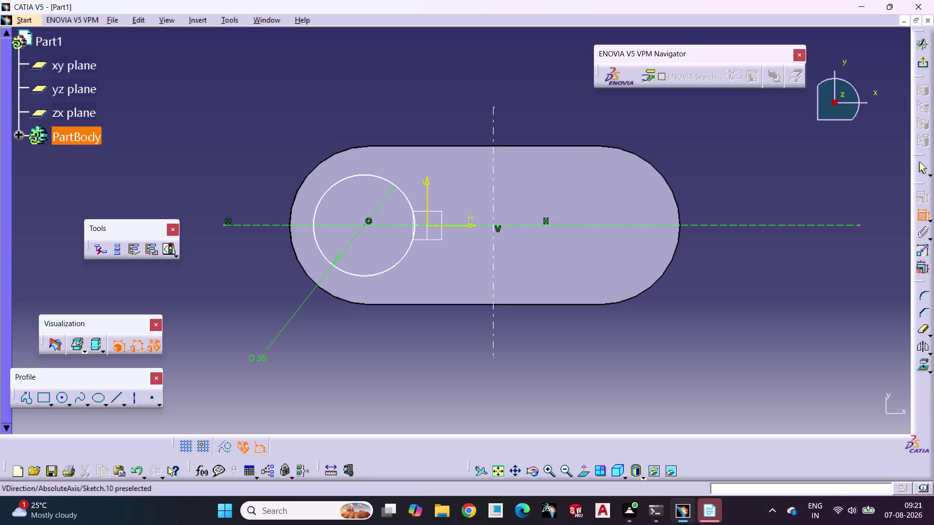
click(428, 211)
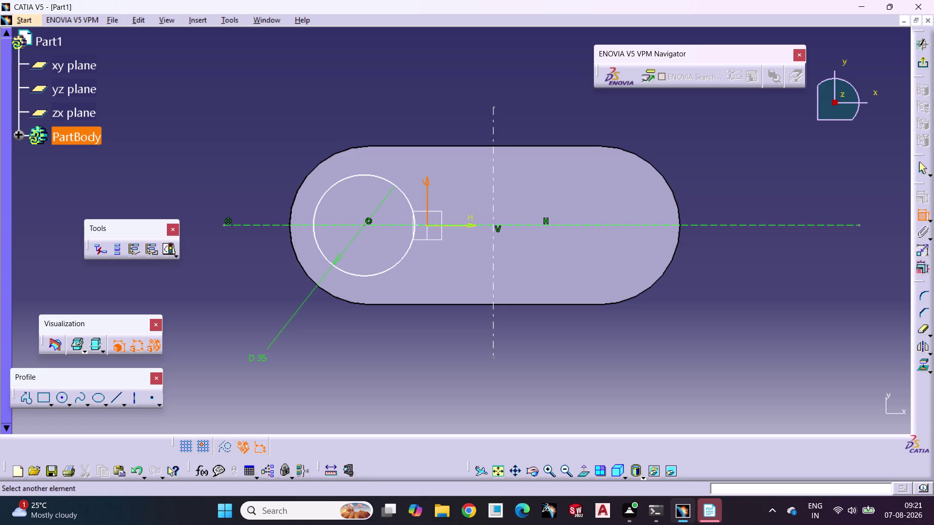
click(364, 224)
click(388, 345)
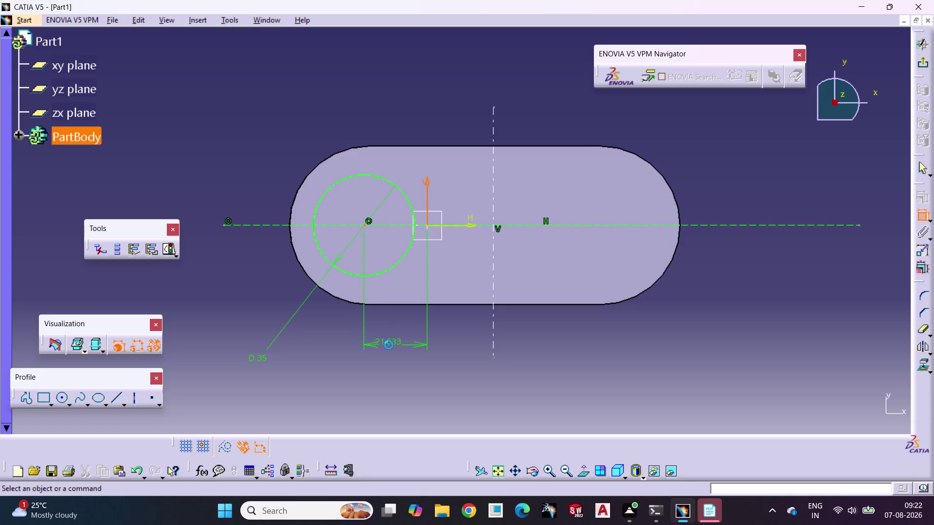
triple_click(389, 345)
text(20)
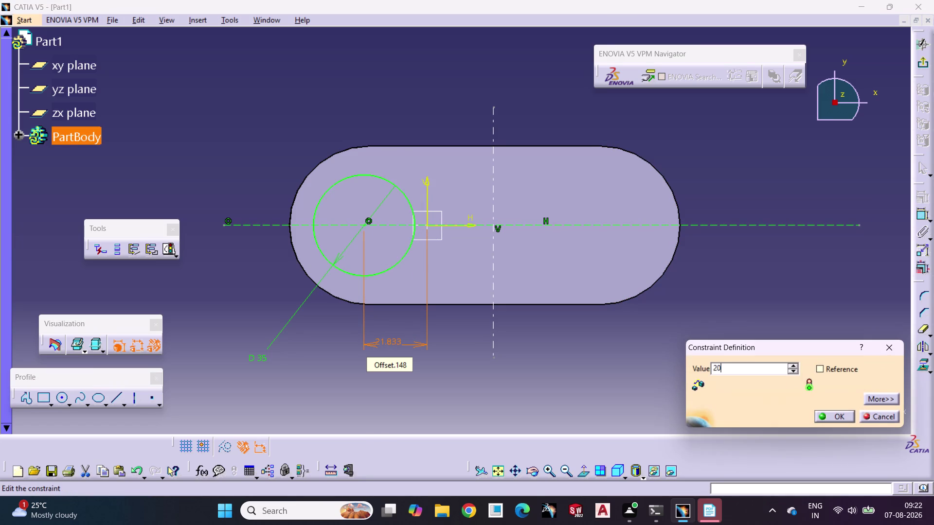
key(Return)
click(411, 372)
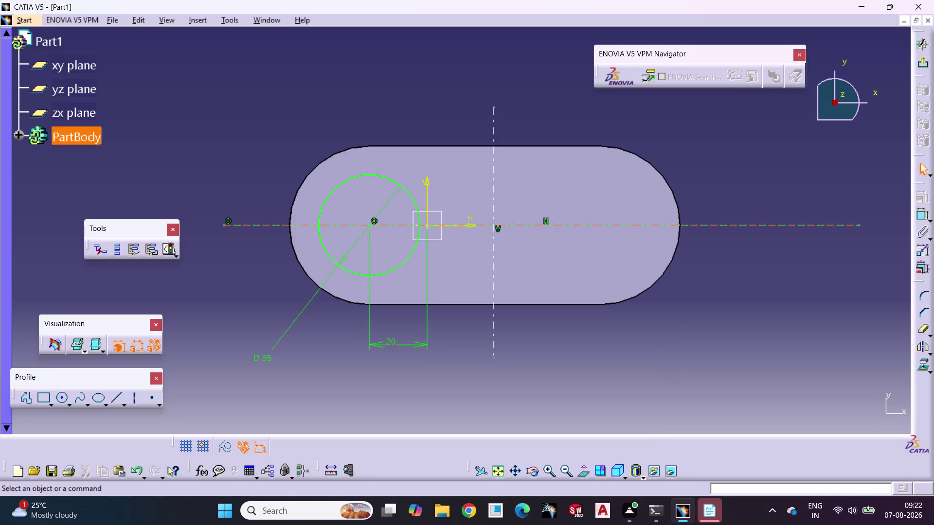
click(929, 60)
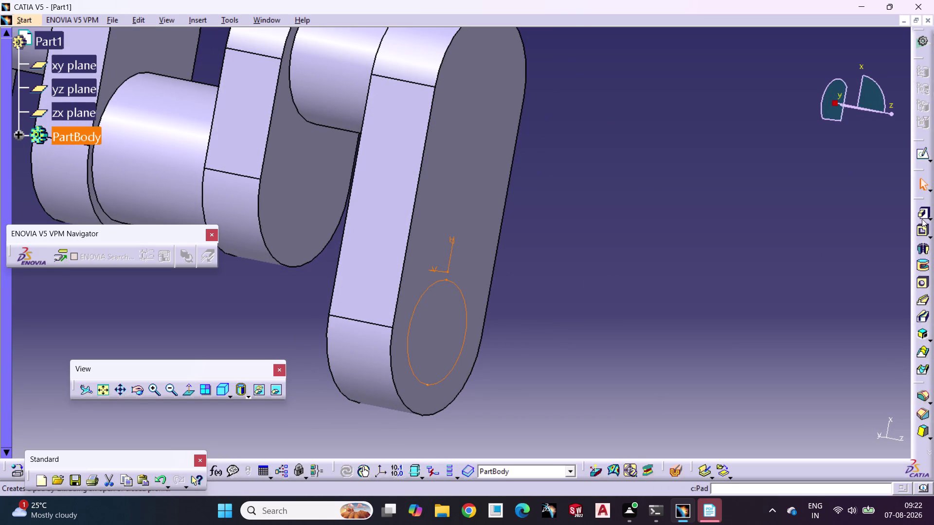
Pad the circle sketch 35 mm into a cylindrical pin.
click(923, 215)
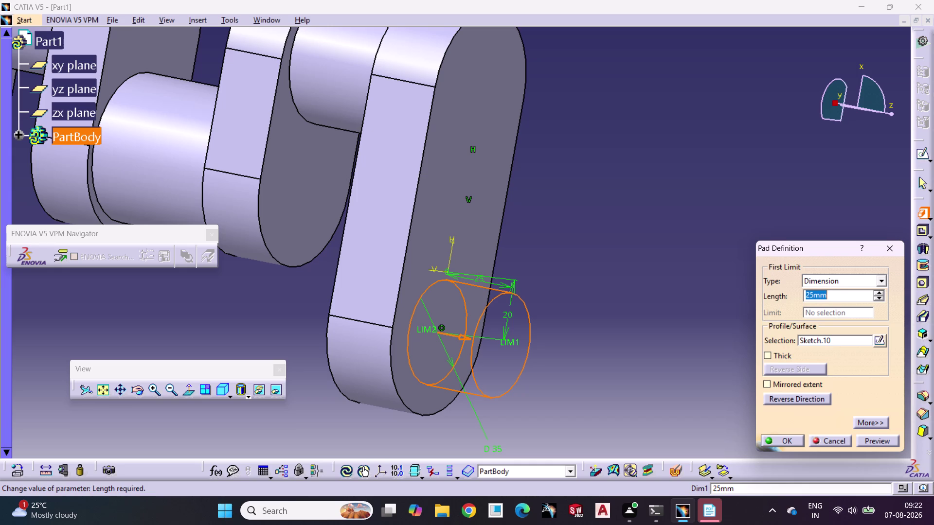
text(35)
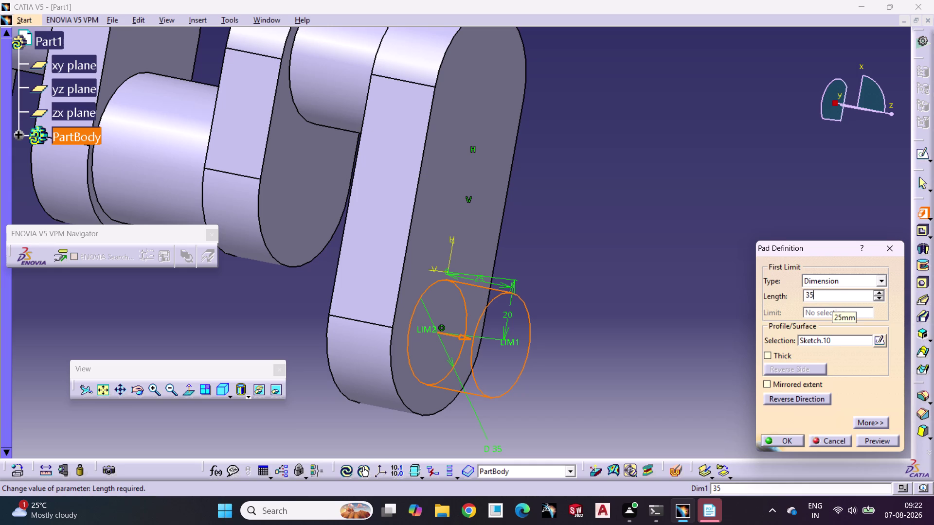
click(788, 439)
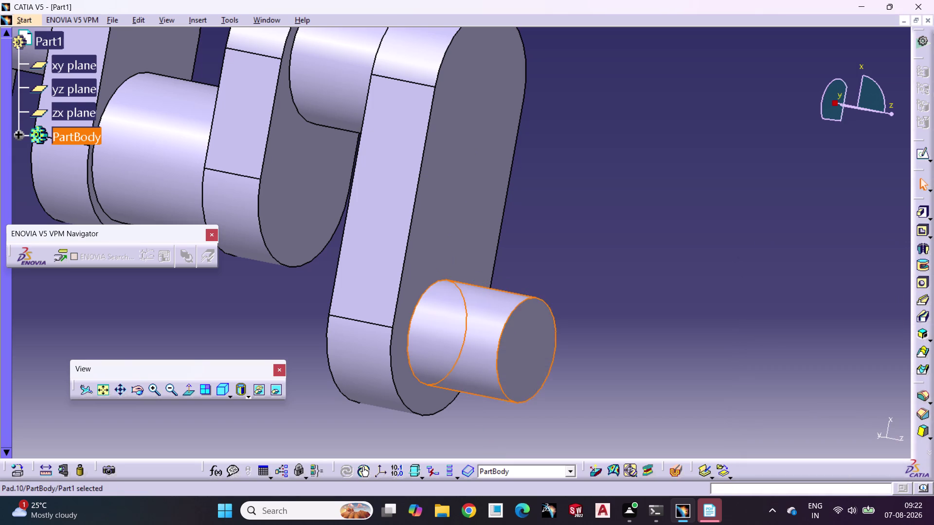
click(695, 365)
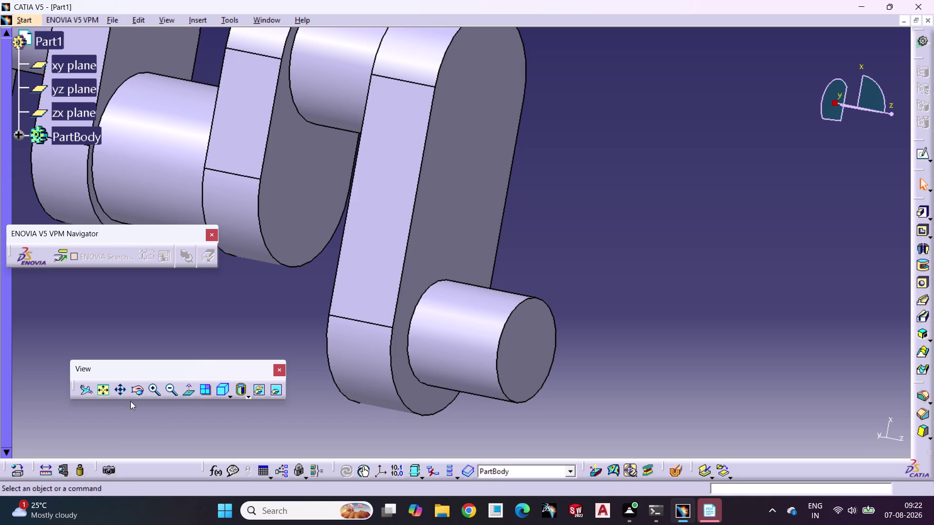
click(170, 388)
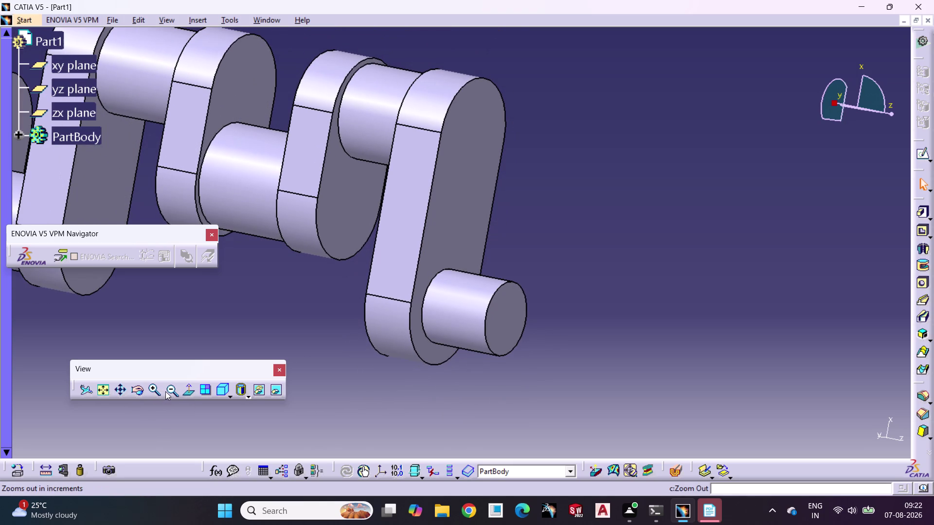
click(171, 391)
middle_drag(392, 299, 483, 264)
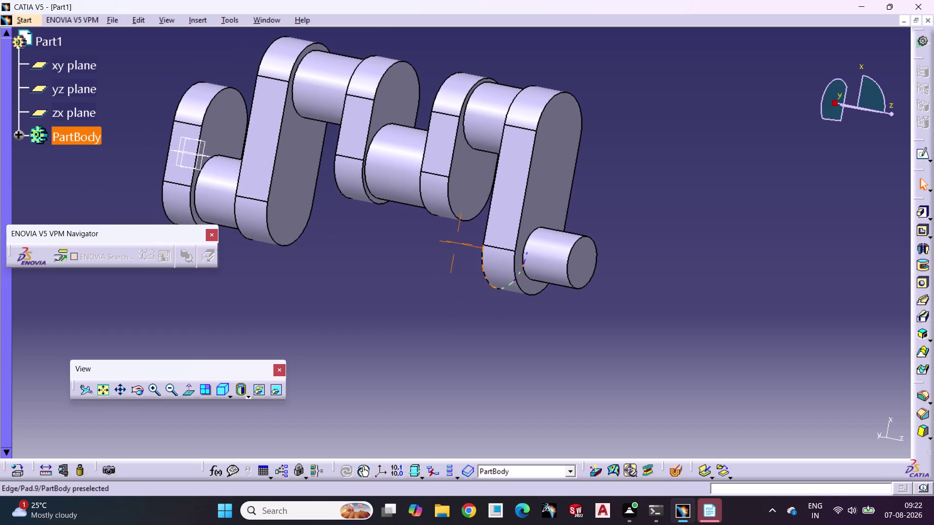
middle_drag(483, 265, 483, 264)
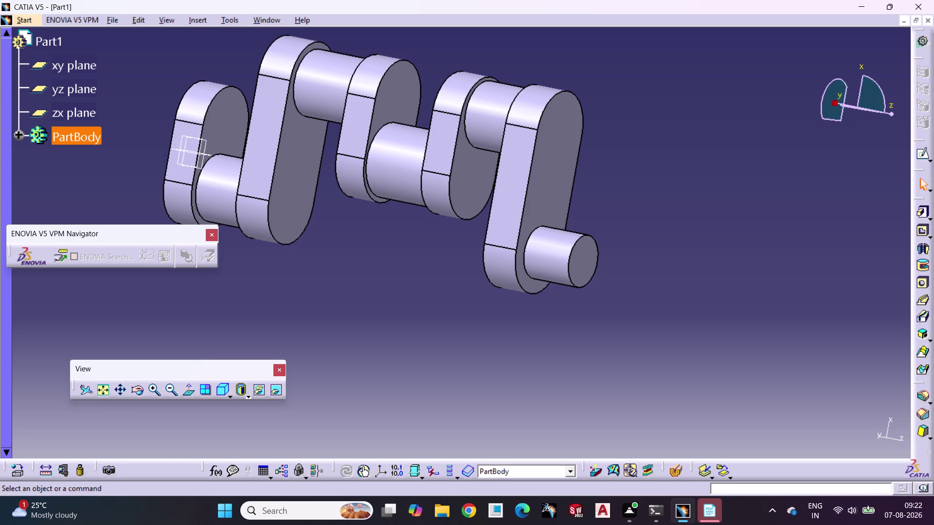
Undo the cylindrical pin and its sketch, cancelling a restarted Pad.
key(ctrl+z)
key(ctrl+z)
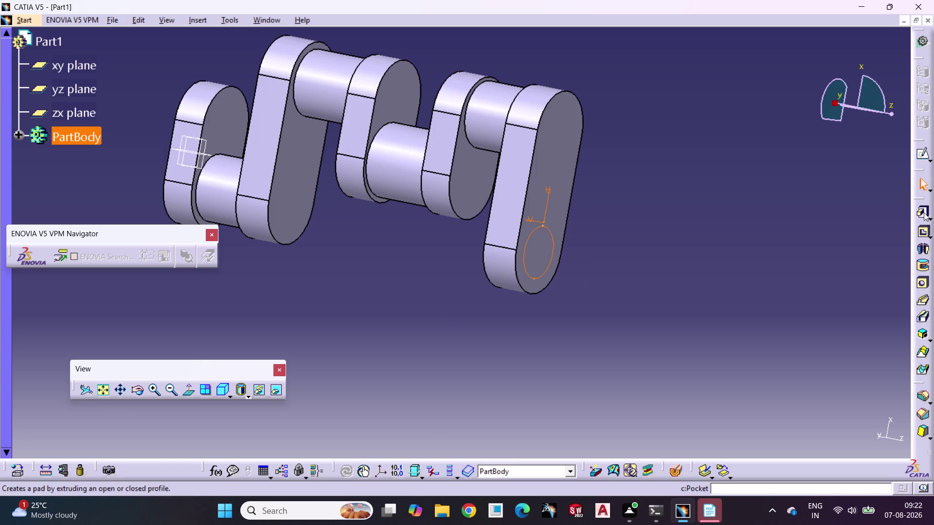
click(921, 213)
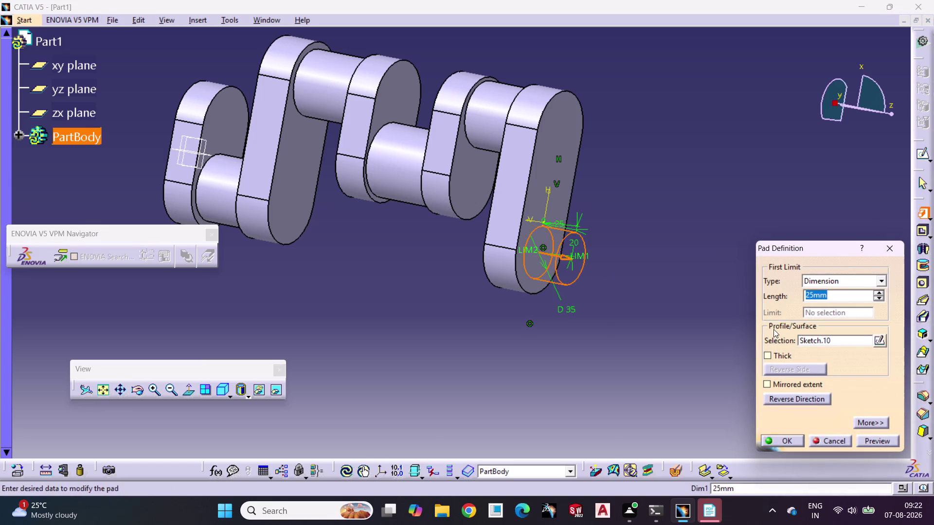
drag(840, 295, 772, 296)
click(732, 303)
key(ctrl+z)
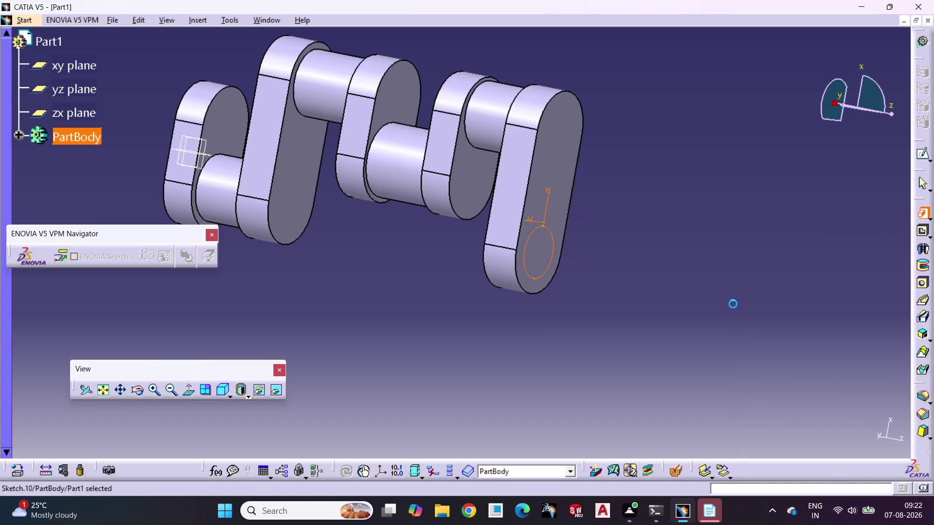
key(ctrl+z)
Select the oblong end face and start a sketch on it.
click(714, 322)
click(550, 244)
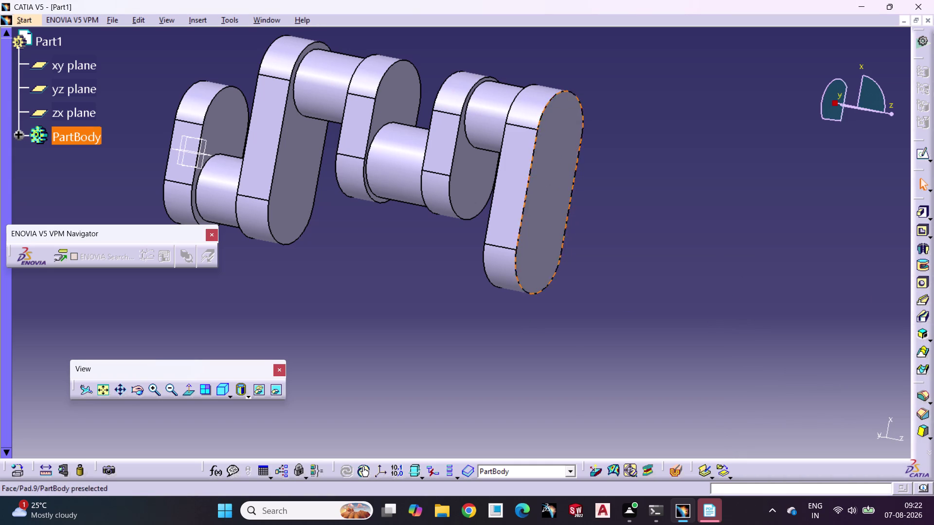
click(921, 157)
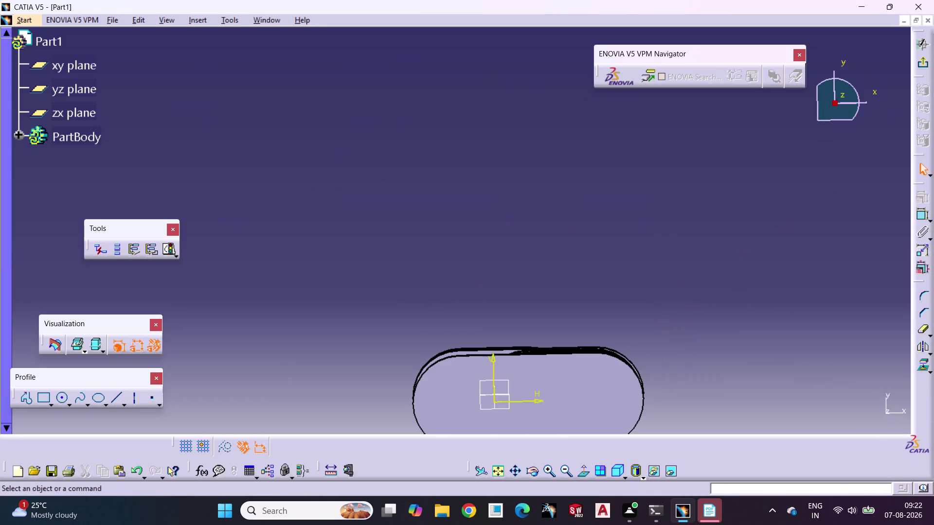
Centre the oblong face in view and draw a circle left of the origin.
click(745, 243)
middle_drag(565, 369, 573, 204)
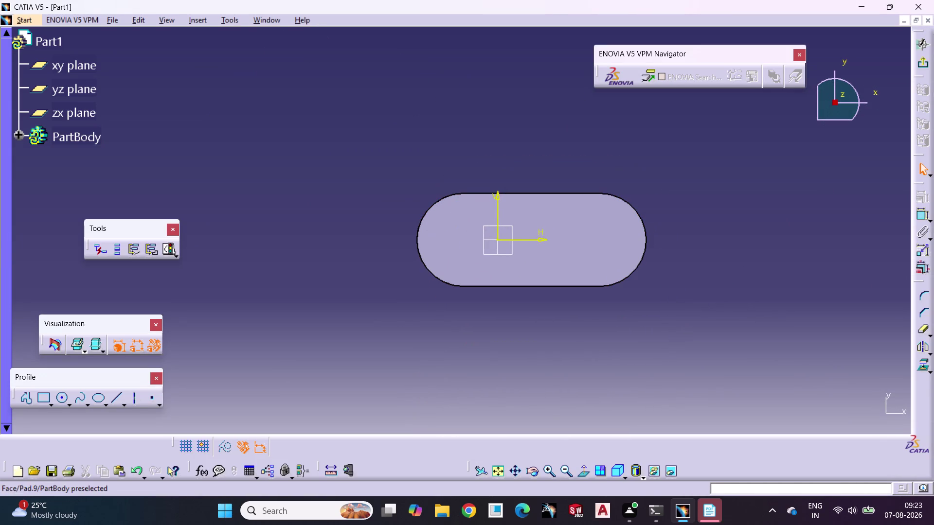
click(536, 472)
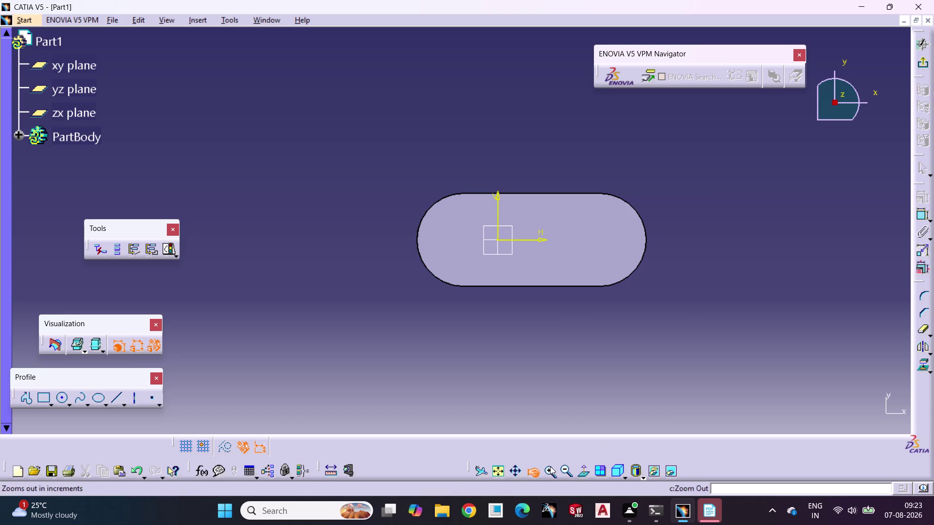
click(533, 473)
click(552, 470)
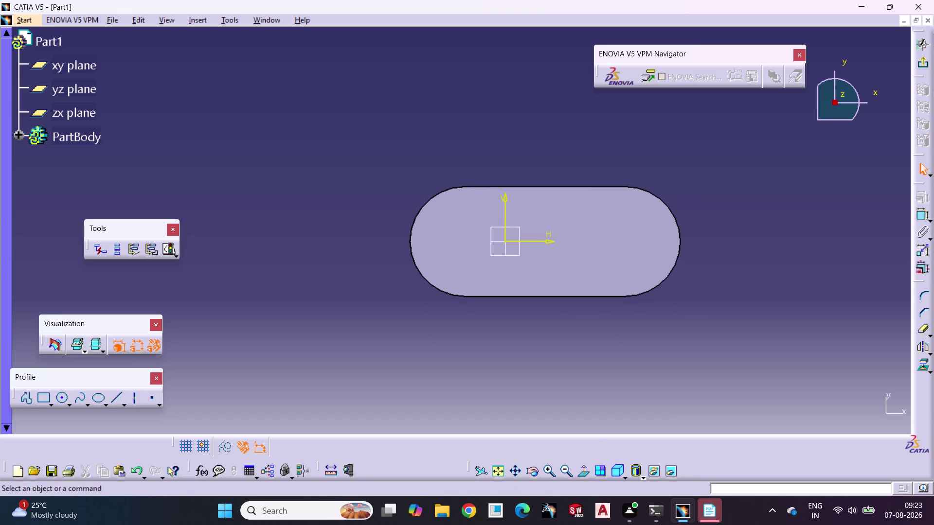
middle_drag(607, 264, 548, 274)
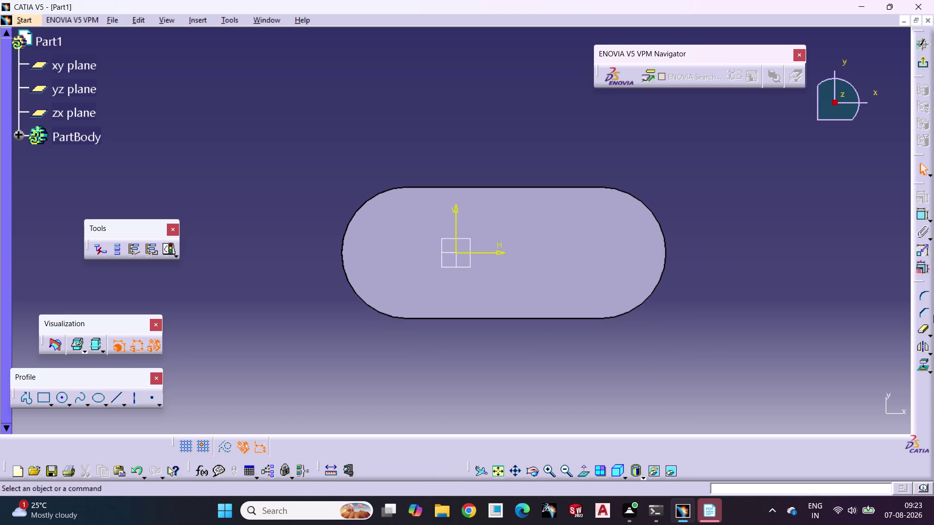
click(58, 394)
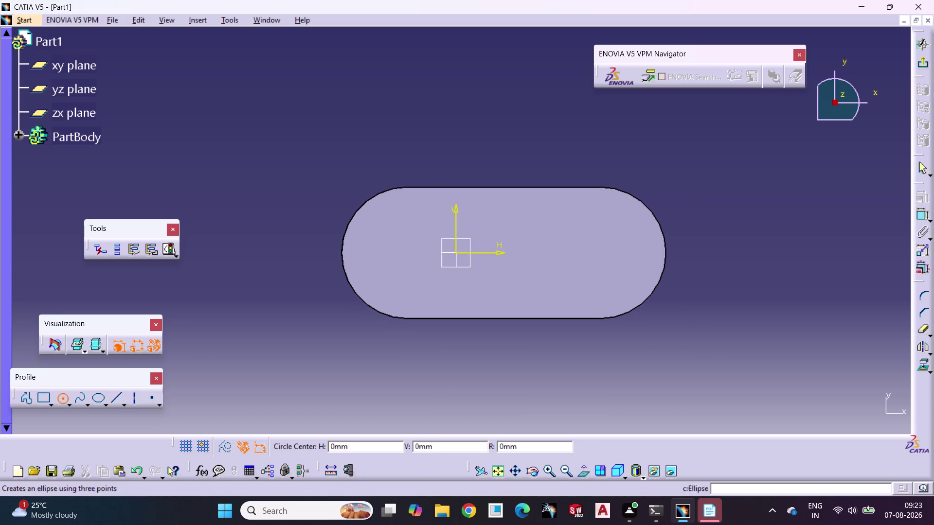
click(390, 253)
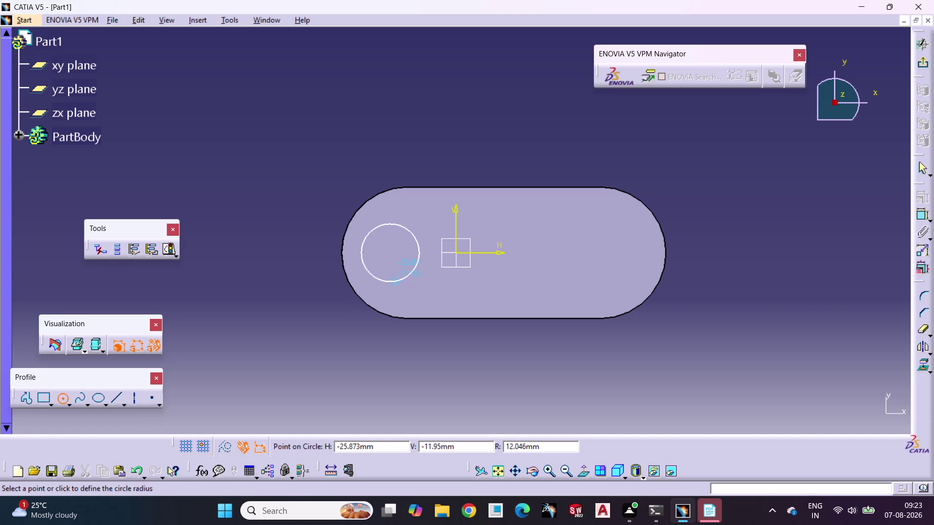
click(398, 293)
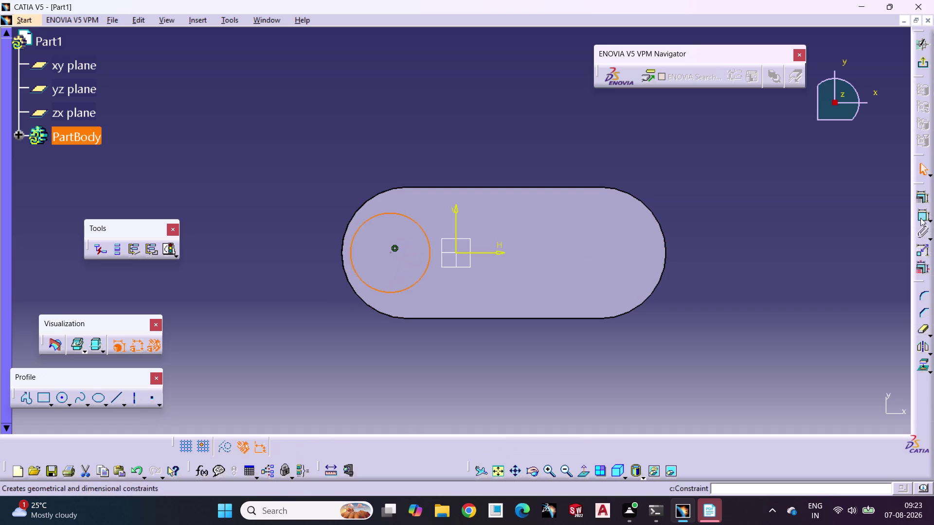
Dimension the circle's diameter at 35 mm.
click(920, 211)
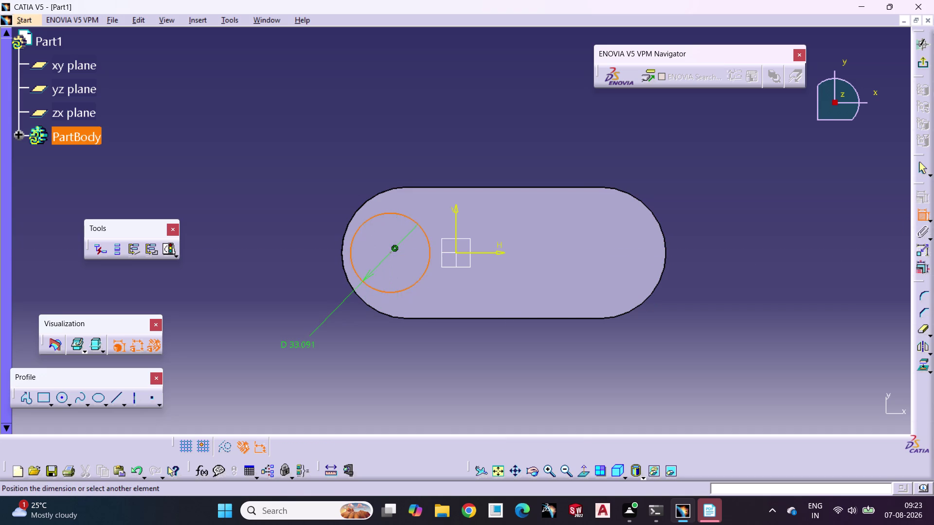
triple_click(293, 349)
click(293, 348)
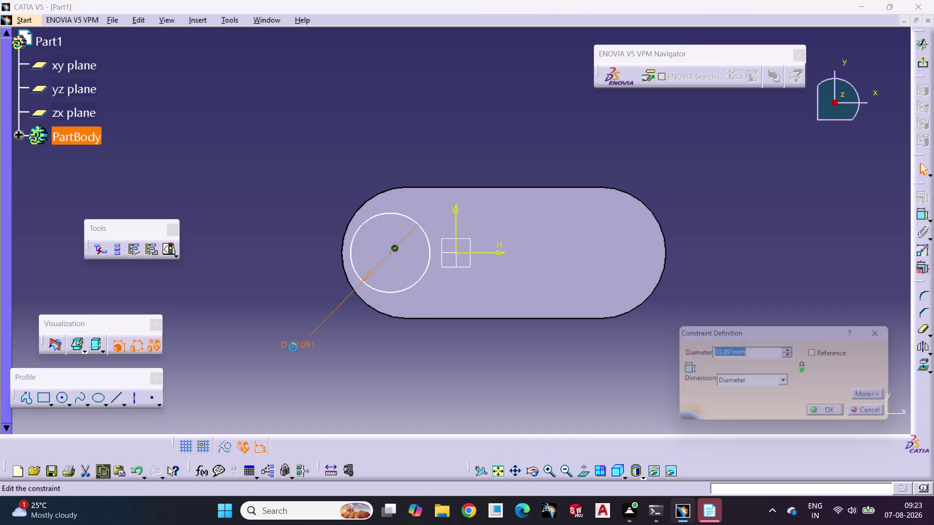
text(35)
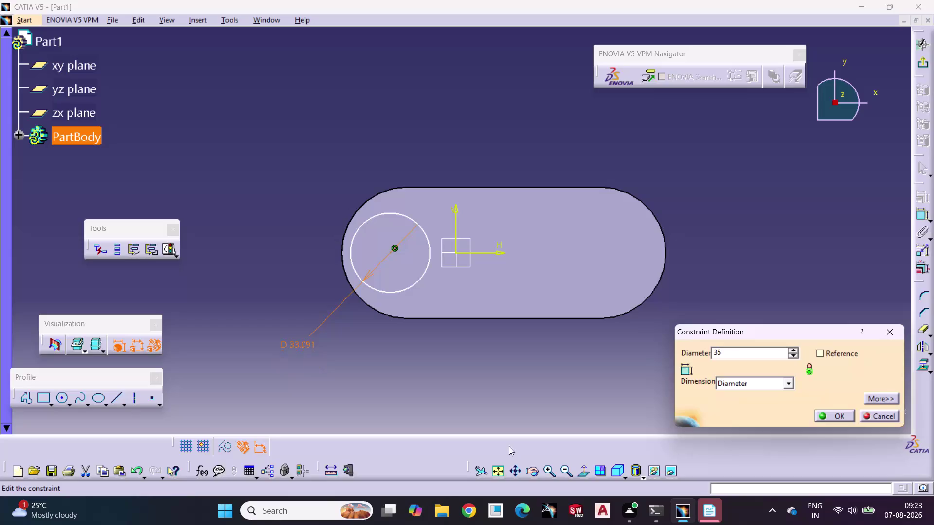
click(827, 419)
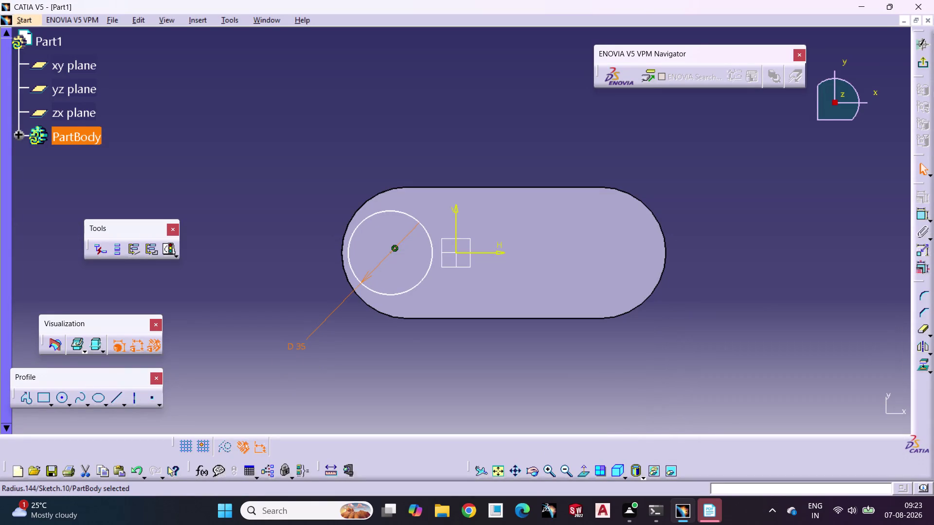
Constrain the circle centre 20 mm horizontally from the vertical axis.
click(472, 387)
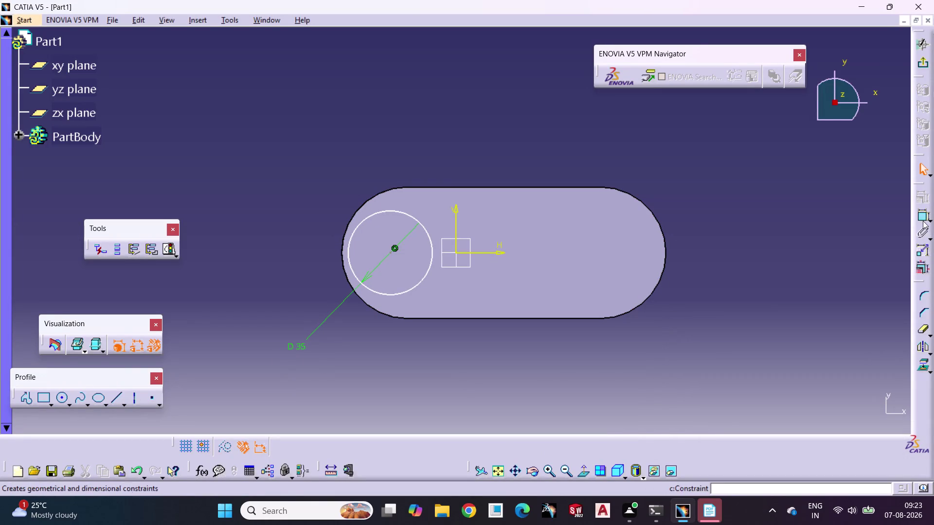
click(922, 218)
click(391, 255)
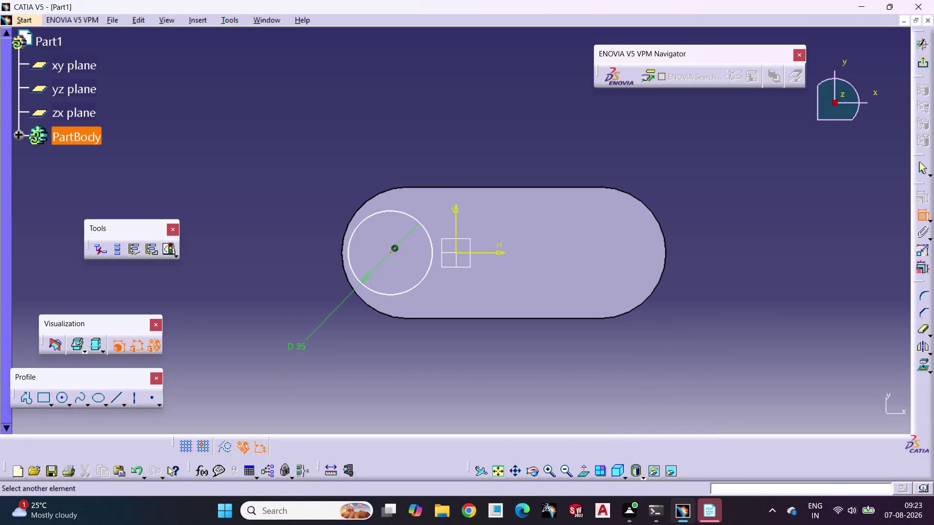
click(456, 231)
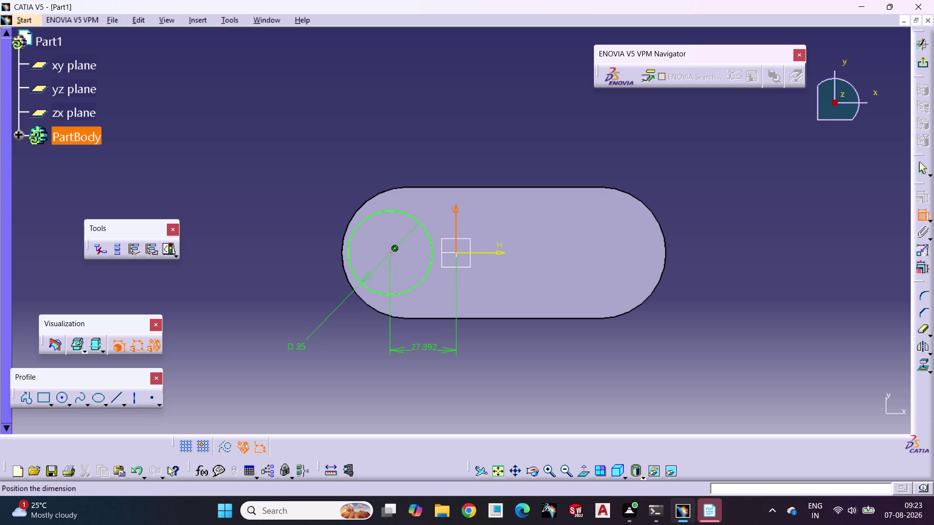
click(425, 350)
triple_click(424, 350)
text(2)
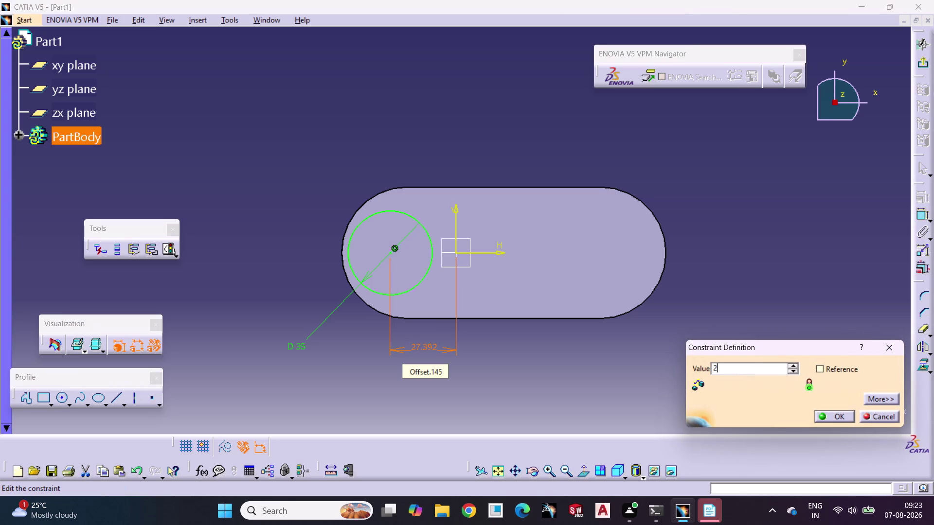
text(0)
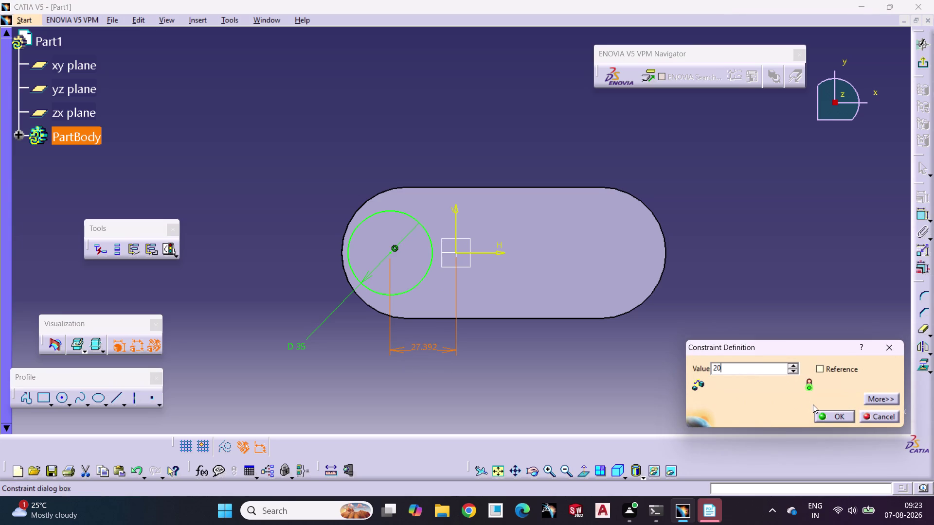
click(821, 414)
Change the circle diameter to 45 mm and exit the sketch.
double_click(318, 346)
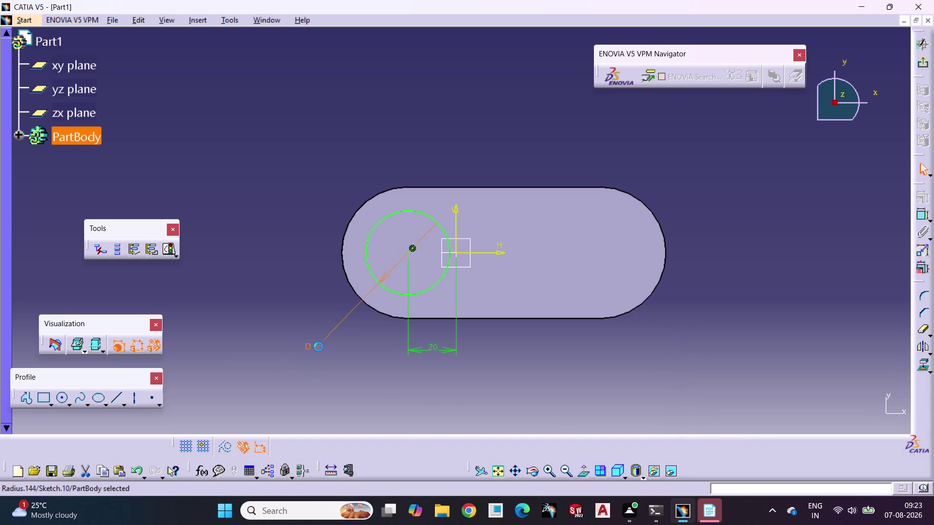
text(45)
key(Return)
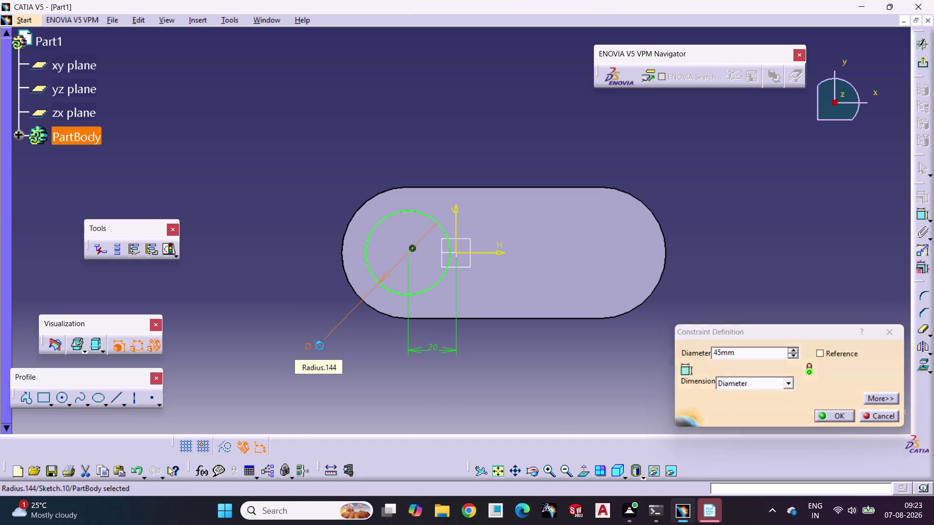
click(536, 365)
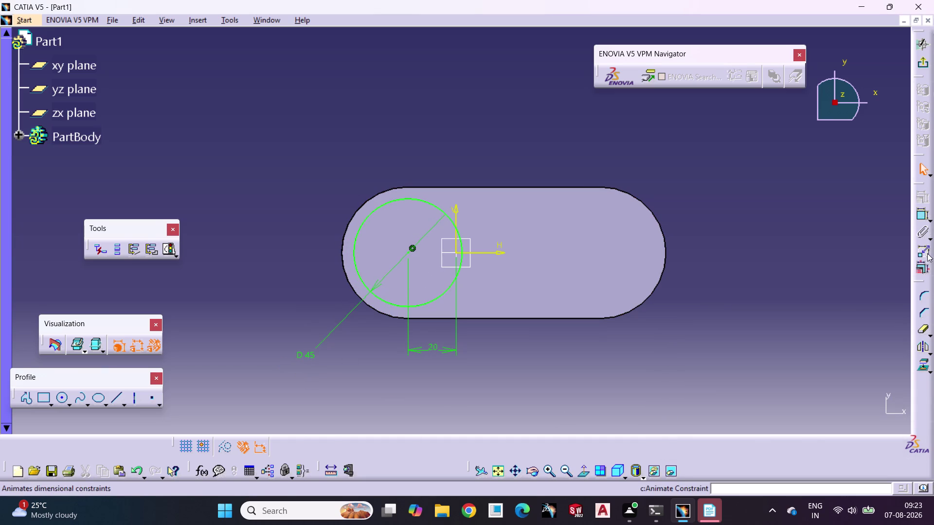
click(926, 62)
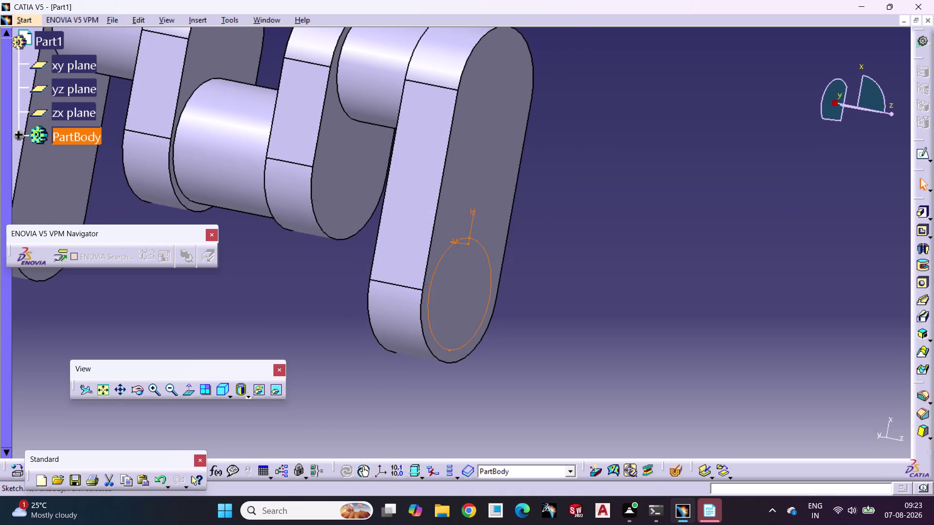
Pad the circle sketch 35 mm into a pin and start a new sketch.
click(921, 209)
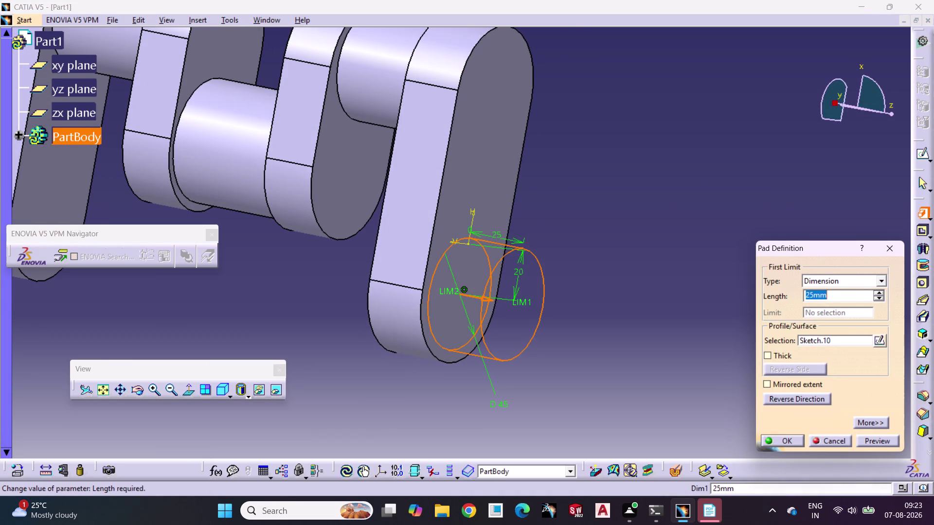
text(35)
click(788, 442)
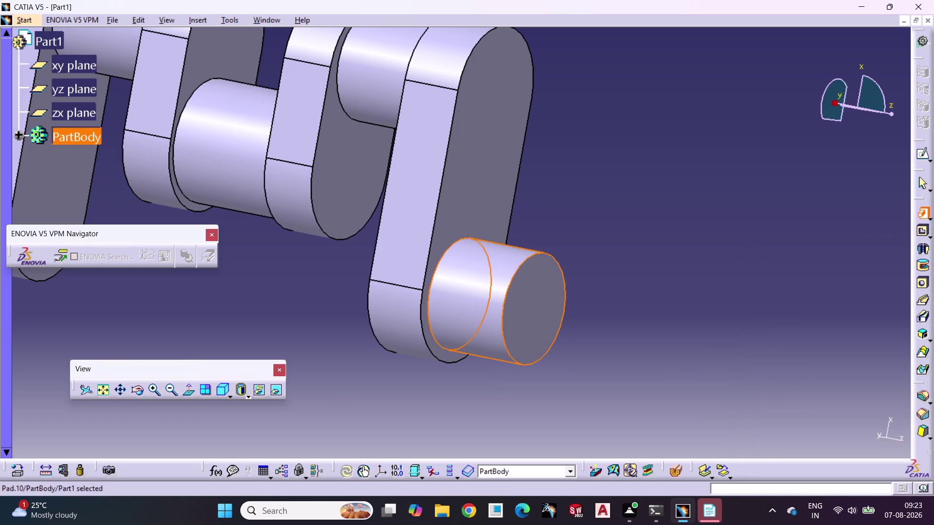
click(665, 371)
click(556, 317)
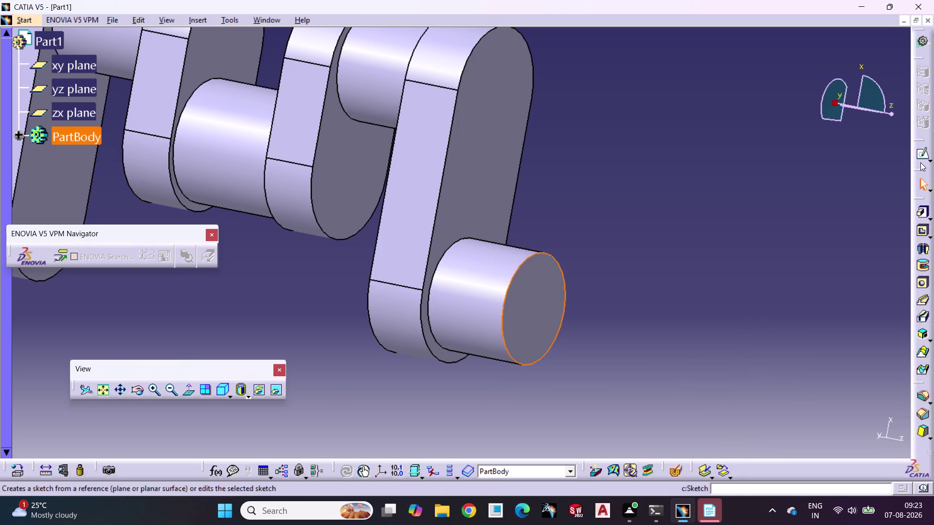
click(921, 159)
Place the sketch on the boss end face and draw a horizontal axis through the origin.
click(787, 222)
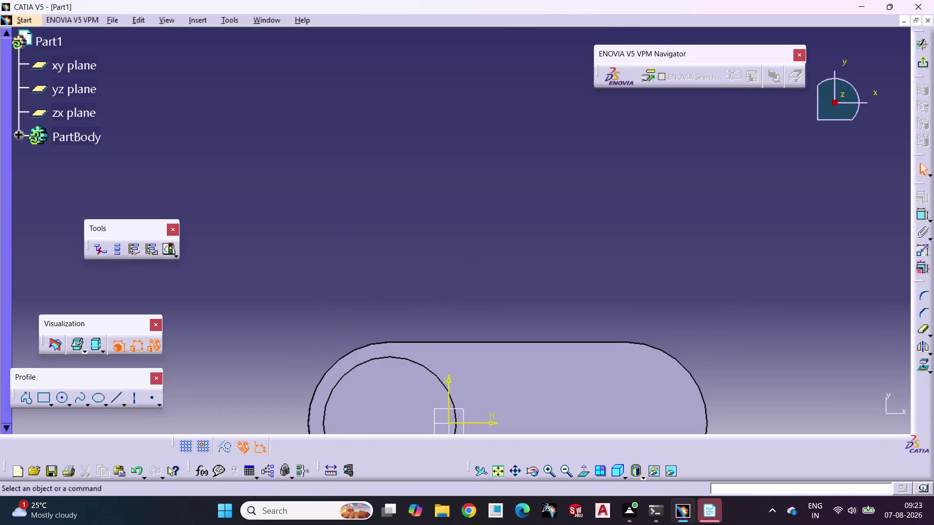
middle_drag(557, 326, 558, 147)
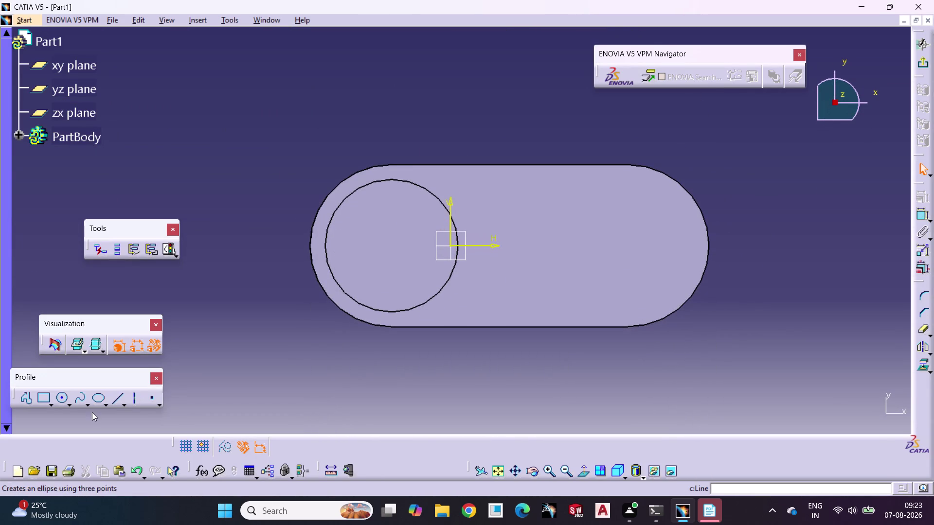
click(136, 397)
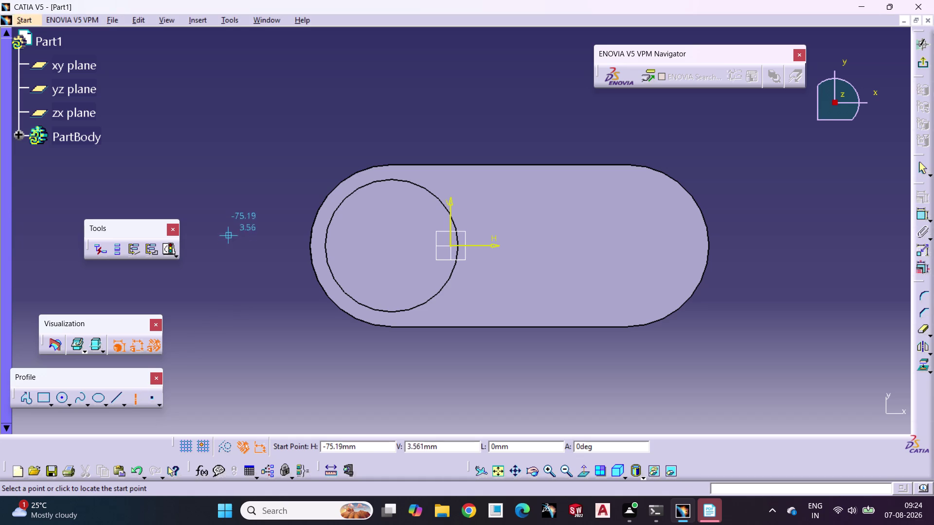
drag(227, 247, 231, 247)
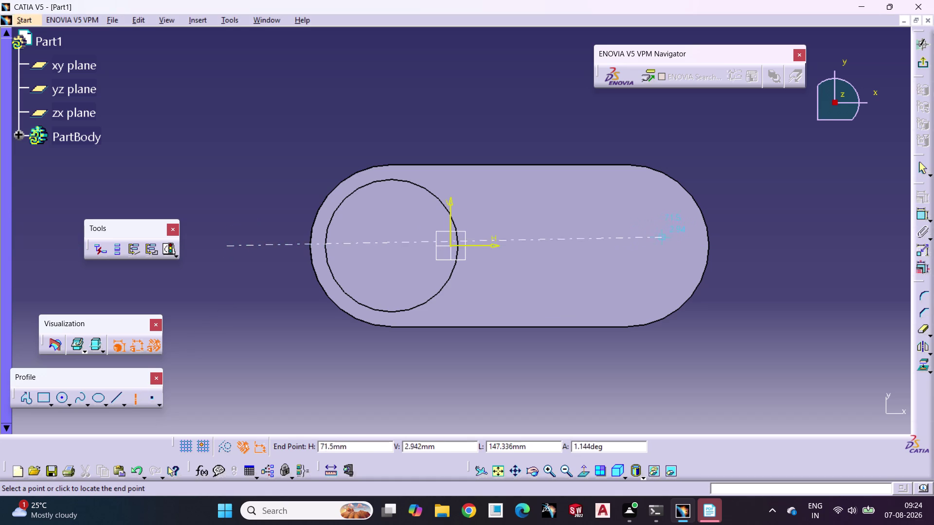
click(762, 246)
click(739, 308)
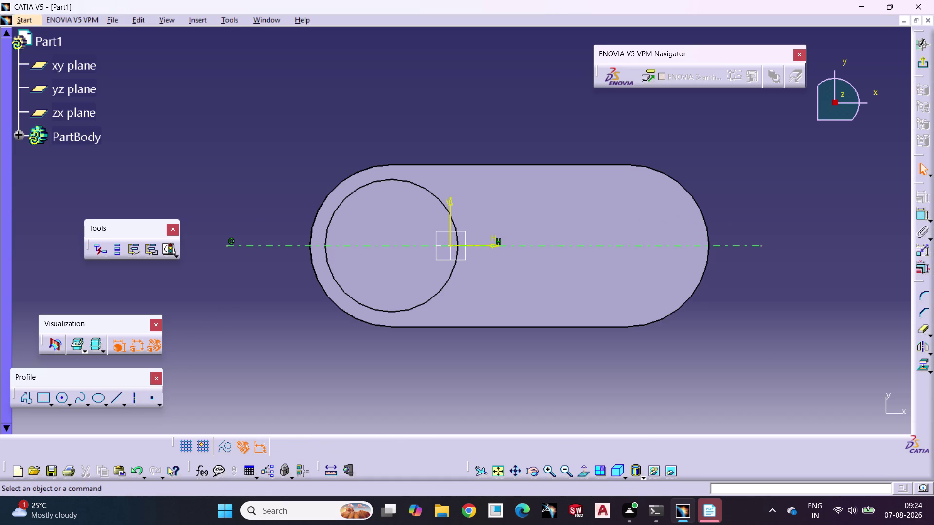
click(61, 399)
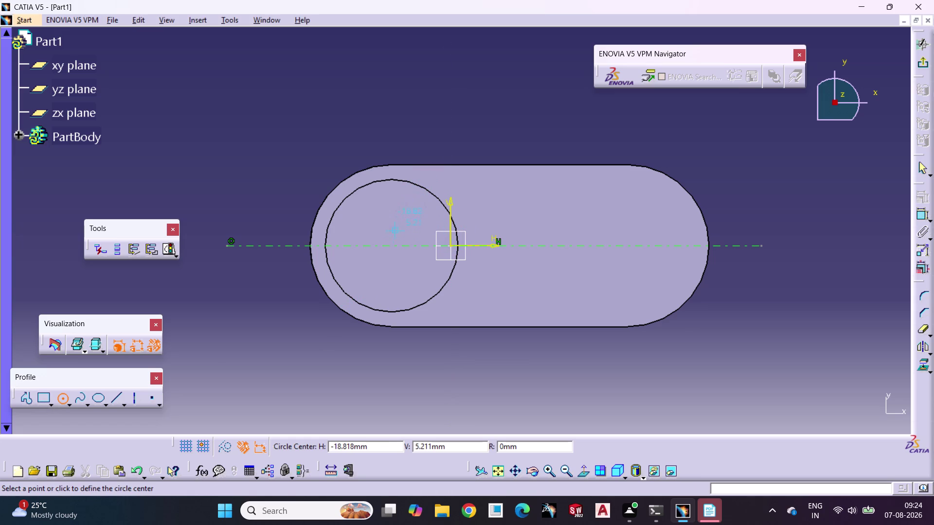
Draw two circles on the axis, one centred on the left bore.
click(391, 246)
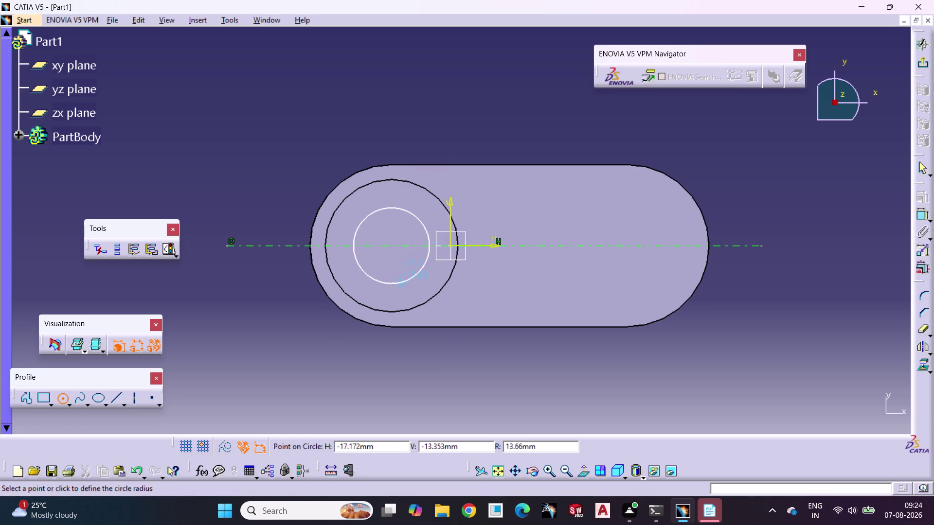
click(404, 319)
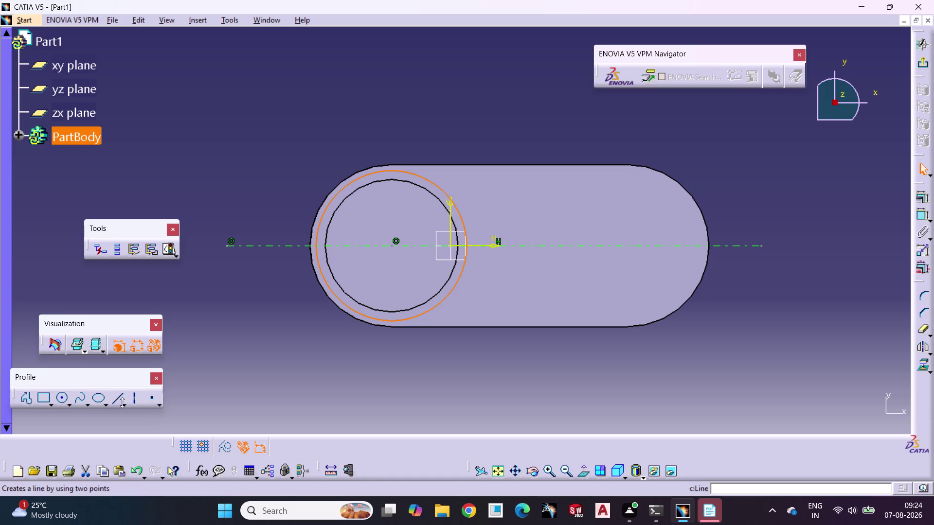
click(64, 398)
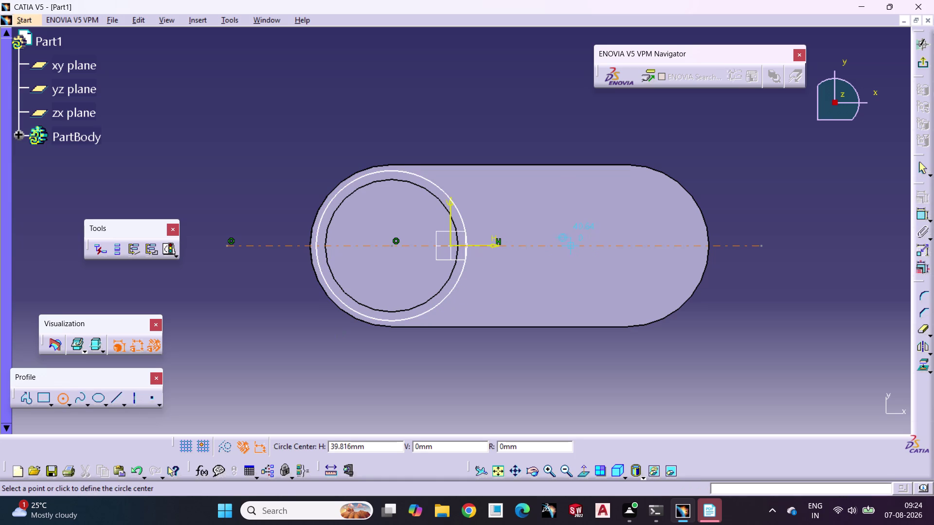
click(563, 244)
click(561, 317)
click(536, 338)
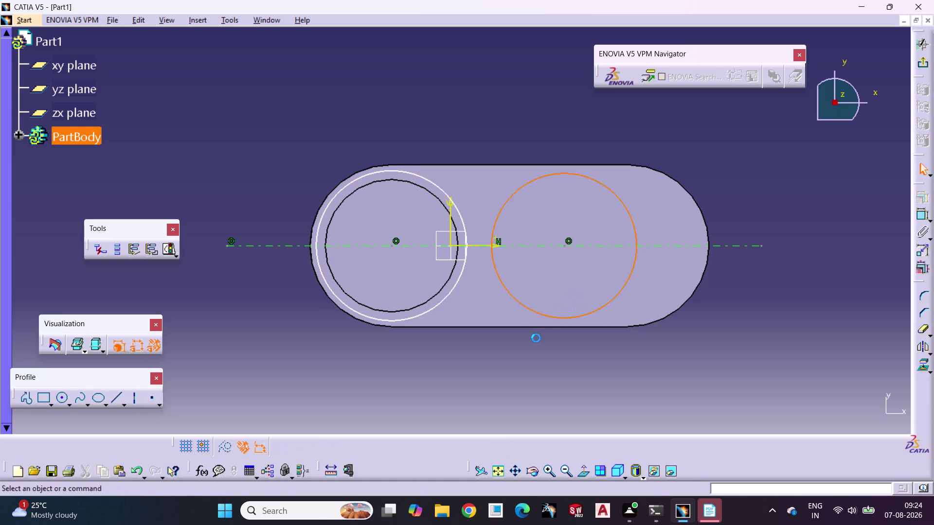
Dimension the left circle as a radius of 27.5.
click(919, 214)
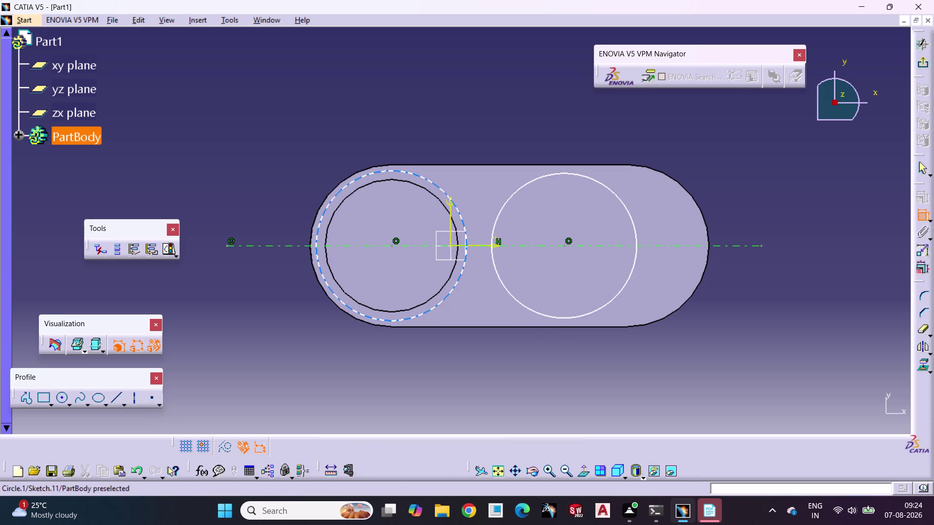
click(395, 321)
triple_click(295, 358)
click(296, 358)
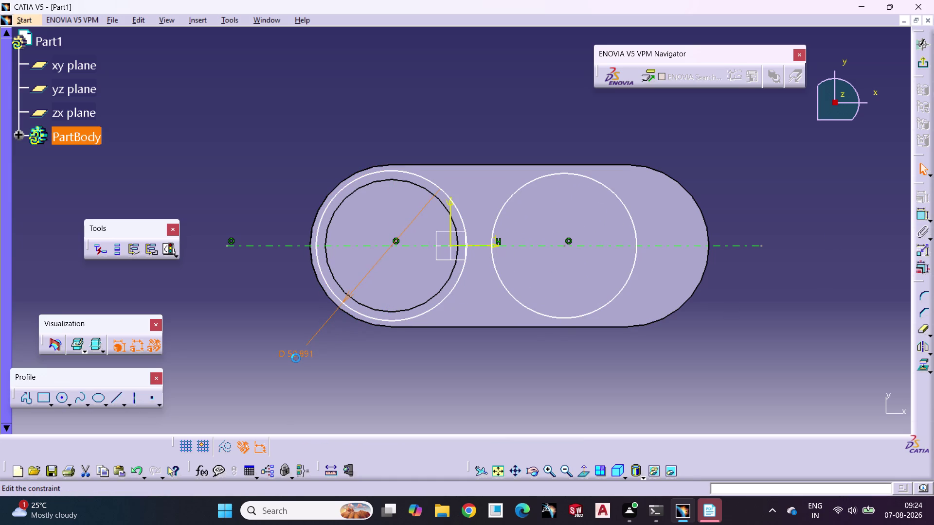
click(786, 382)
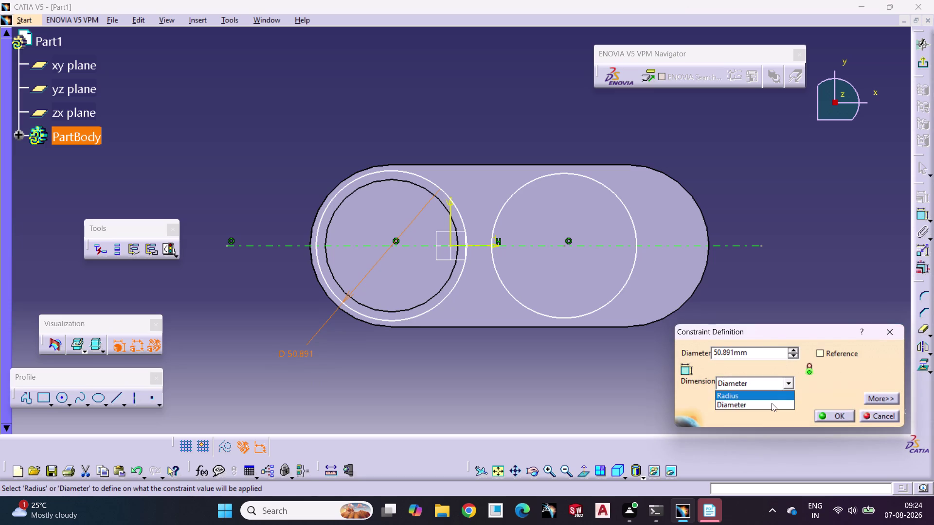
click(766, 397)
drag(768, 352, 700, 361)
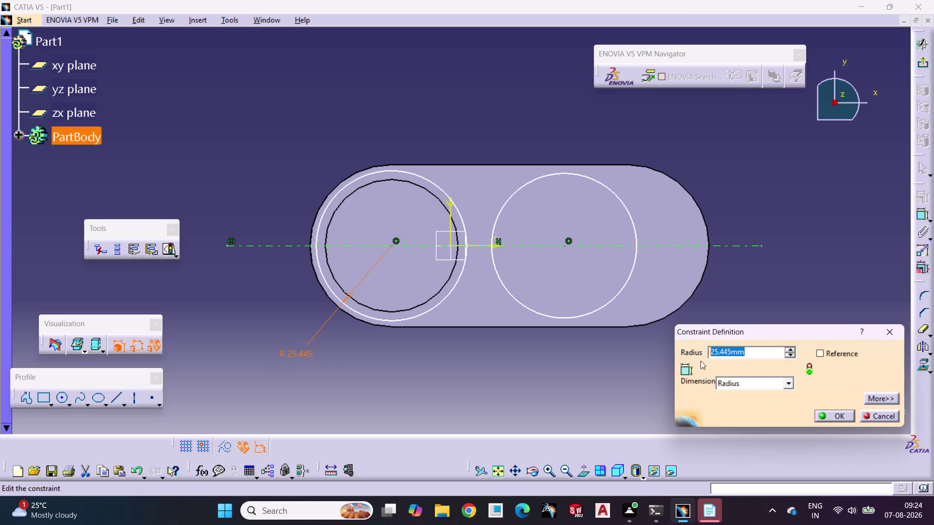
text(27.5)
key(Return)
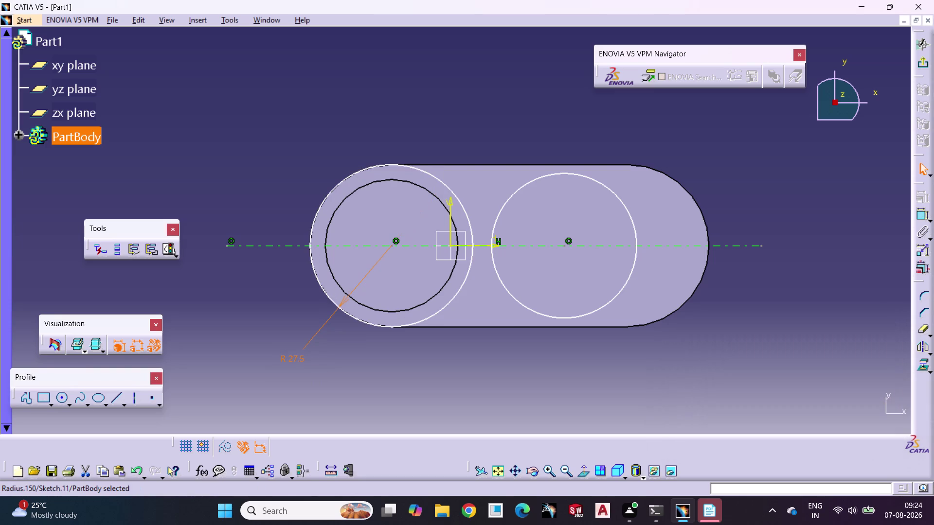
Dimension the right circle with a 27.5 radius.
click(918, 217)
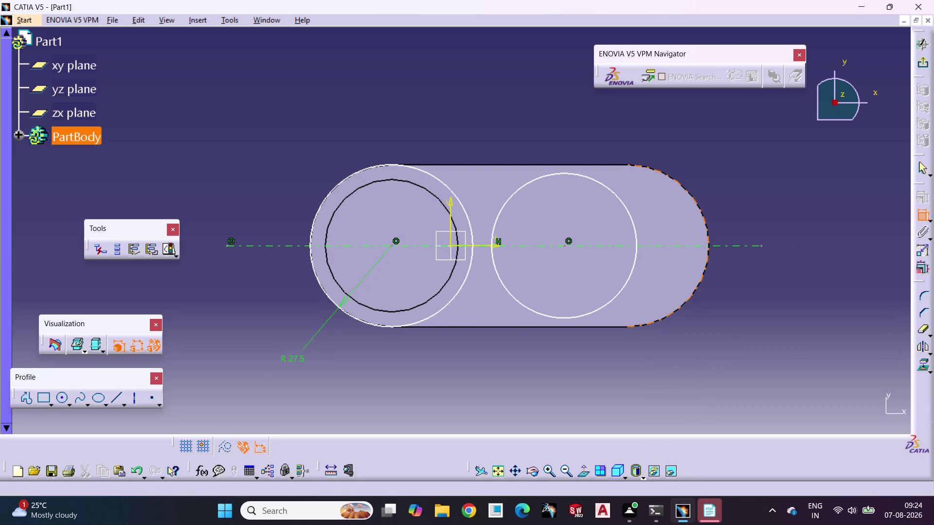
click(618, 297)
triple_click(591, 370)
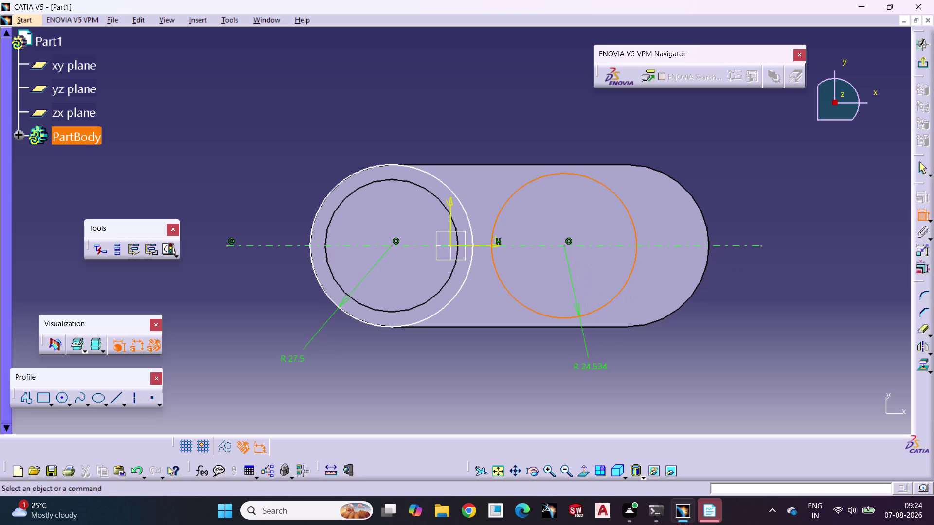
click(590, 370)
text(27)
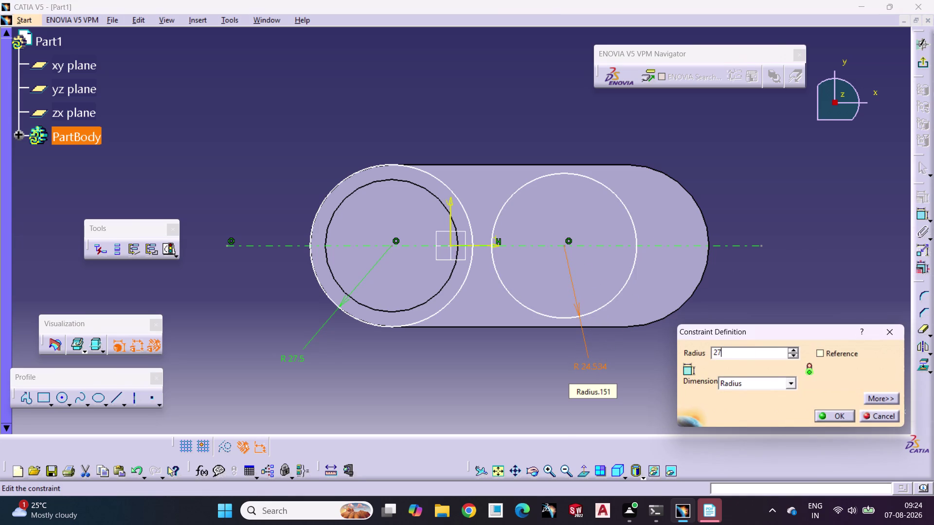
text(.5)
key(Return)
click(754, 363)
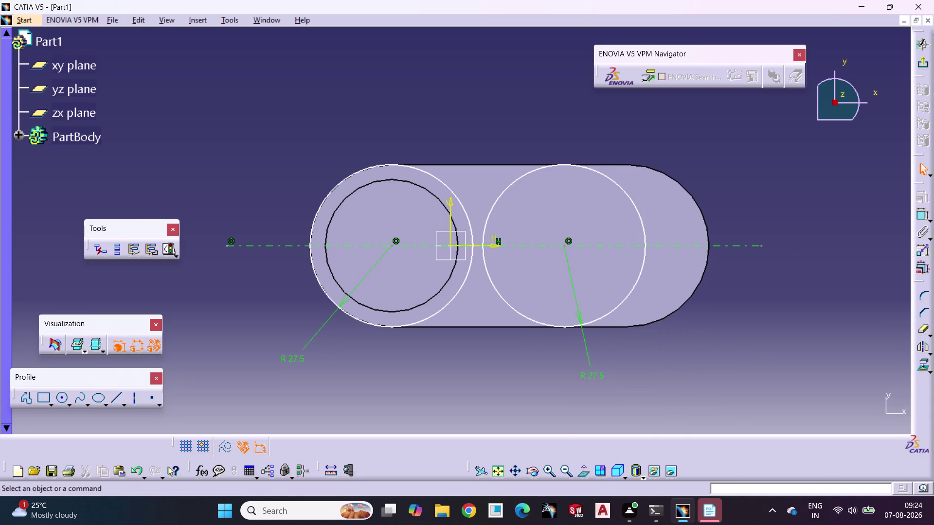
Set the distance between the two circle centres to 40.
click(920, 215)
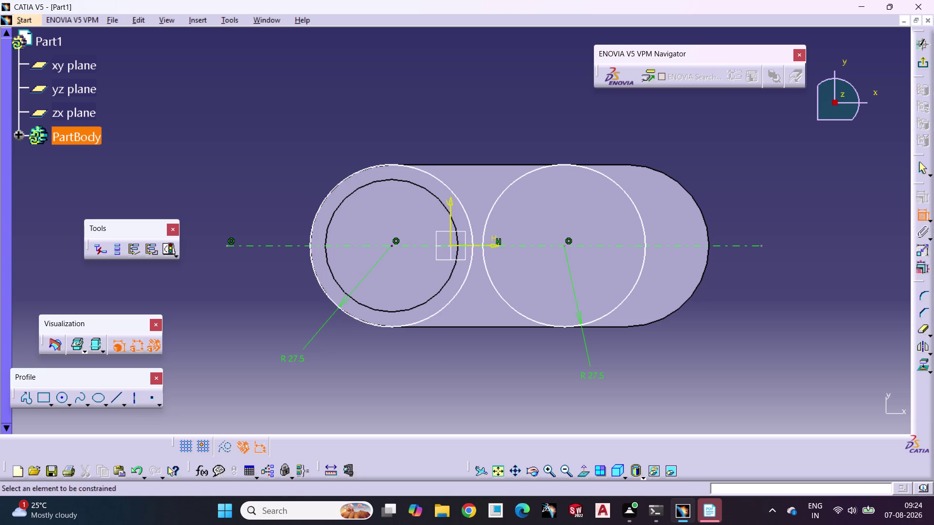
click(392, 245)
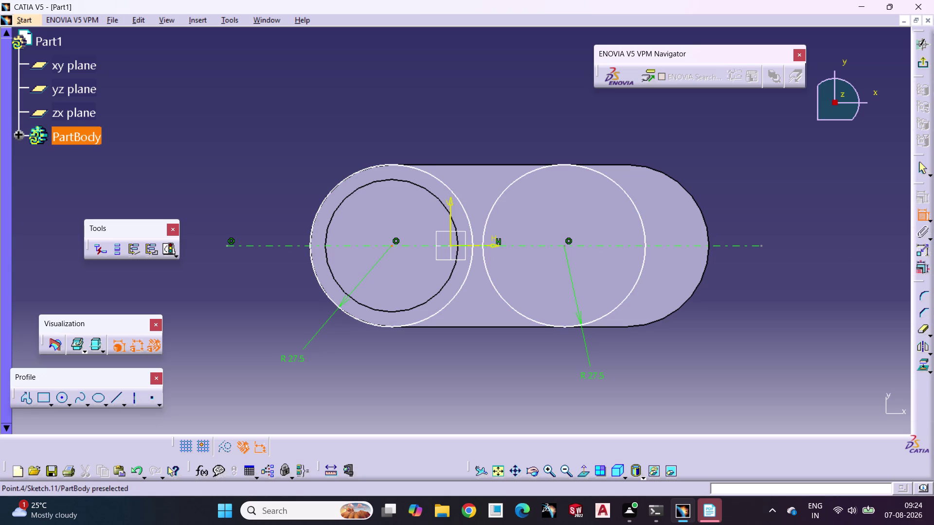
click(565, 245)
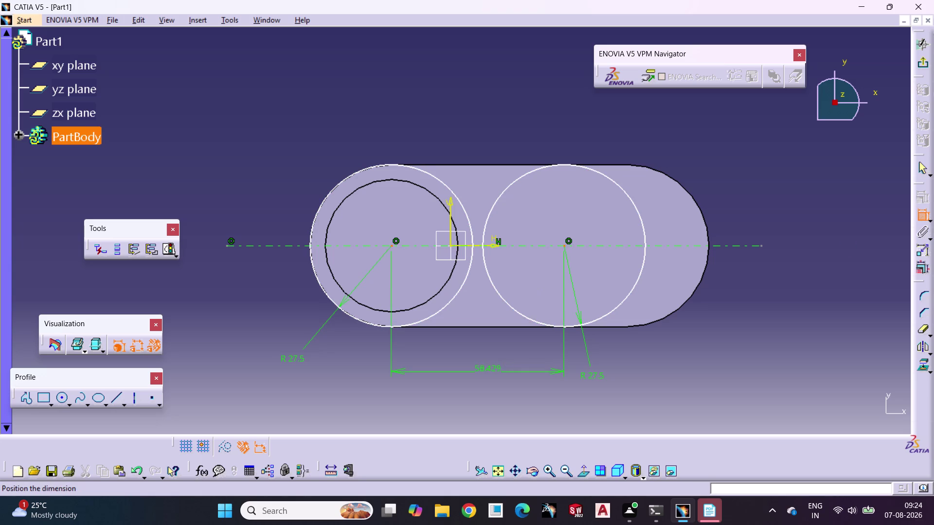
triple_click(477, 374)
double_click(477, 374)
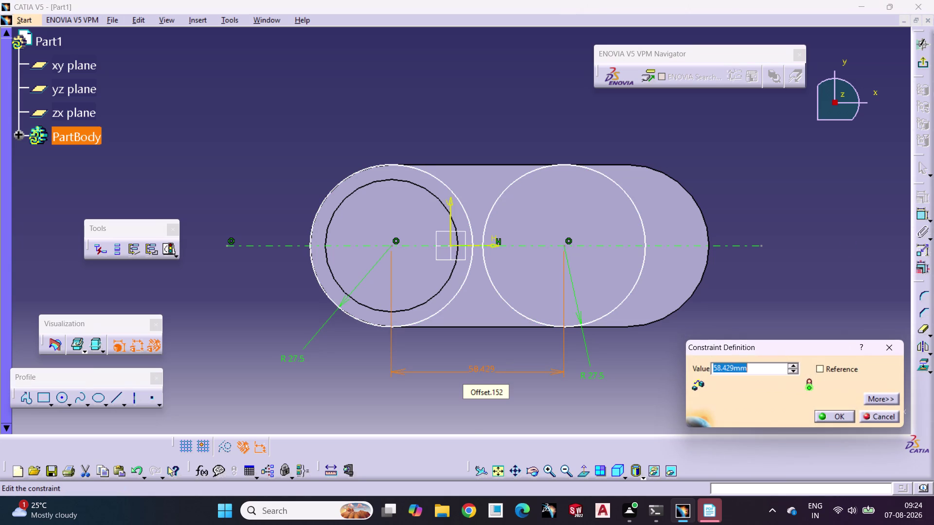
text(40)
key(Return)
Draw a horizontal line below both circles.
scroll(up, 3)
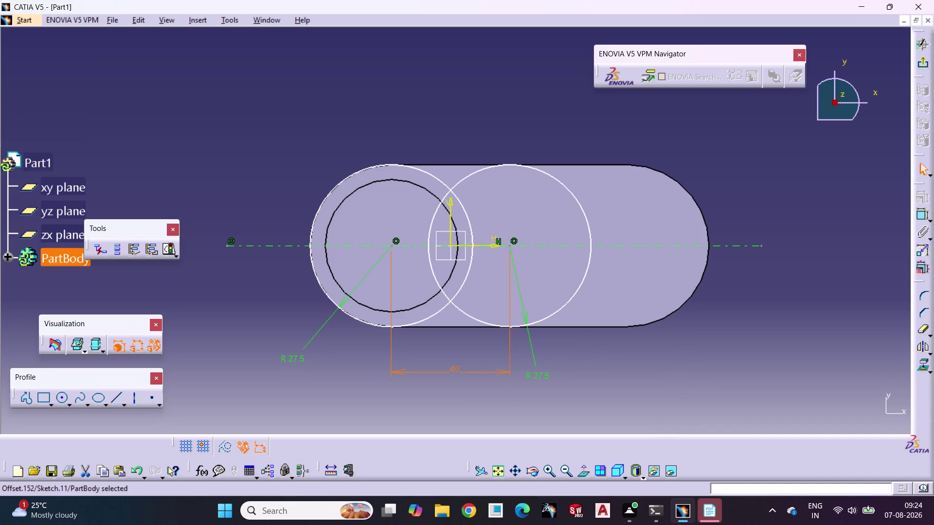
click(612, 366)
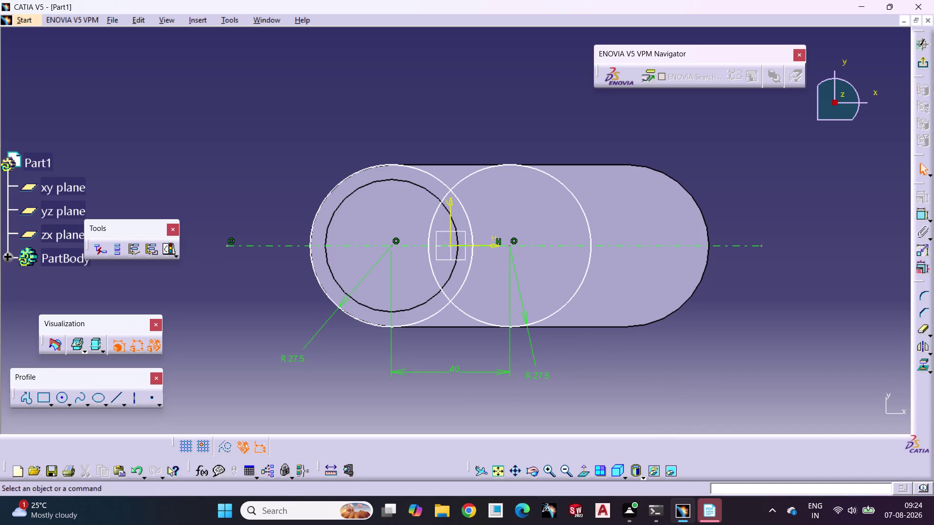
click(116, 399)
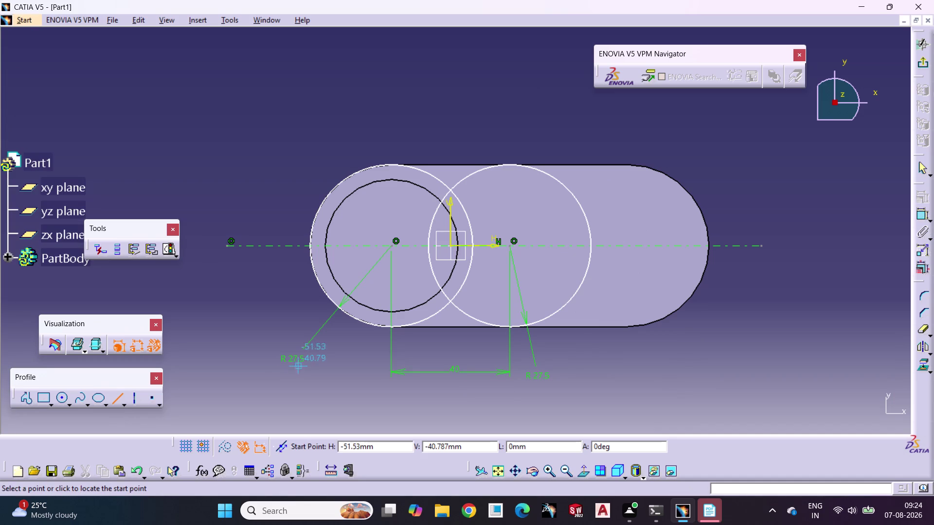
drag(264, 351, 286, 354)
click(602, 348)
click(641, 400)
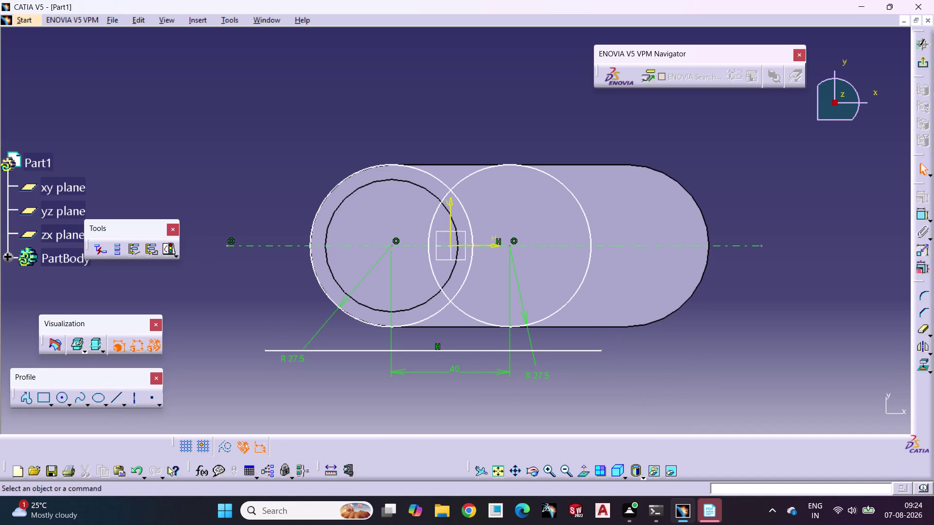
Make the bottom line tangent to the circles.
click(564, 354)
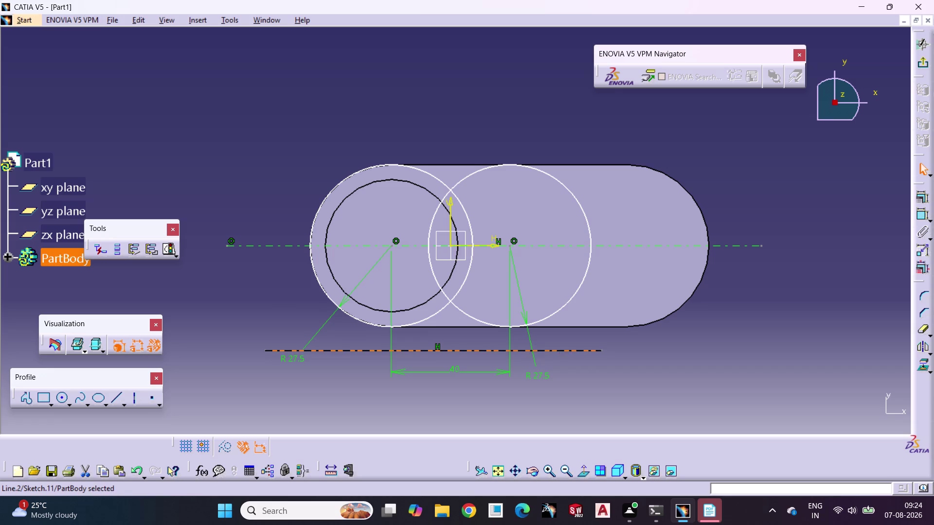
click(550, 314)
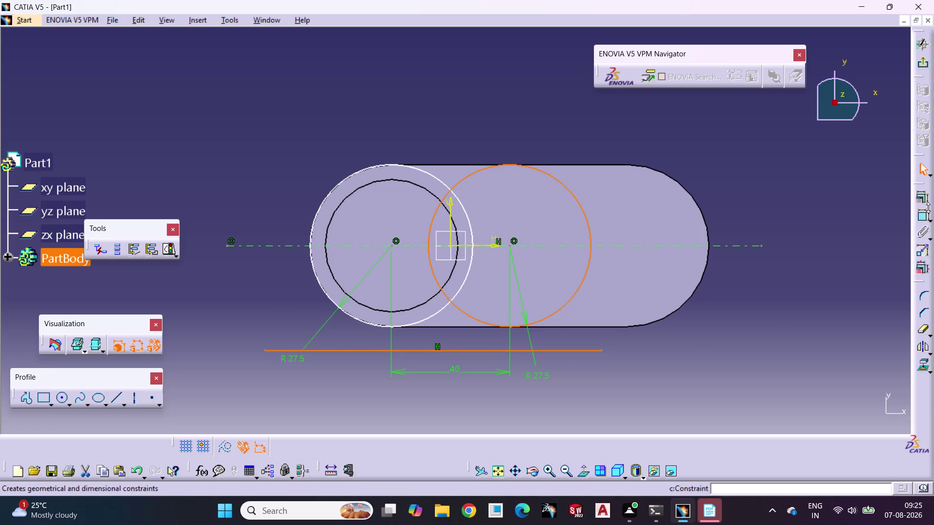
click(925, 202)
click(845, 327)
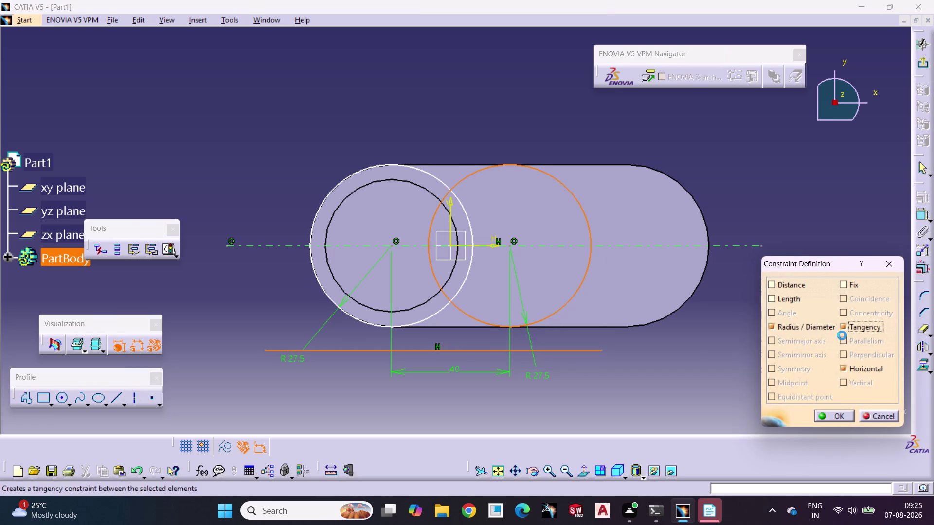
click(836, 414)
click(718, 385)
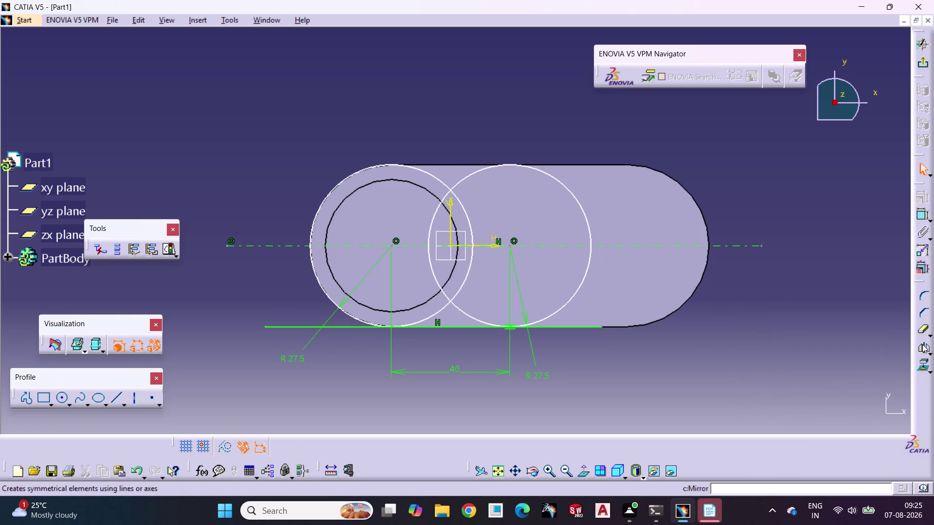
Quick-trim the tangent line's ends back to the circles.
click(924, 331)
click(576, 326)
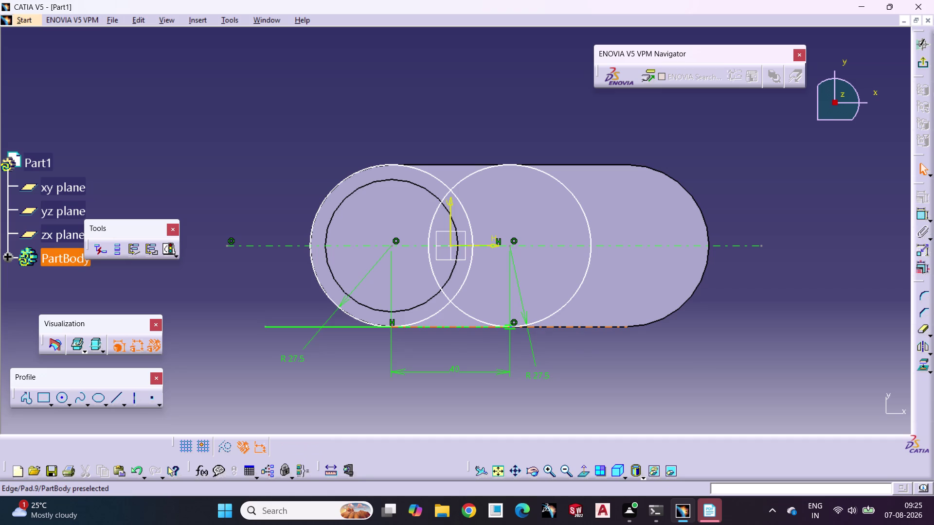
click(919, 330)
click(286, 328)
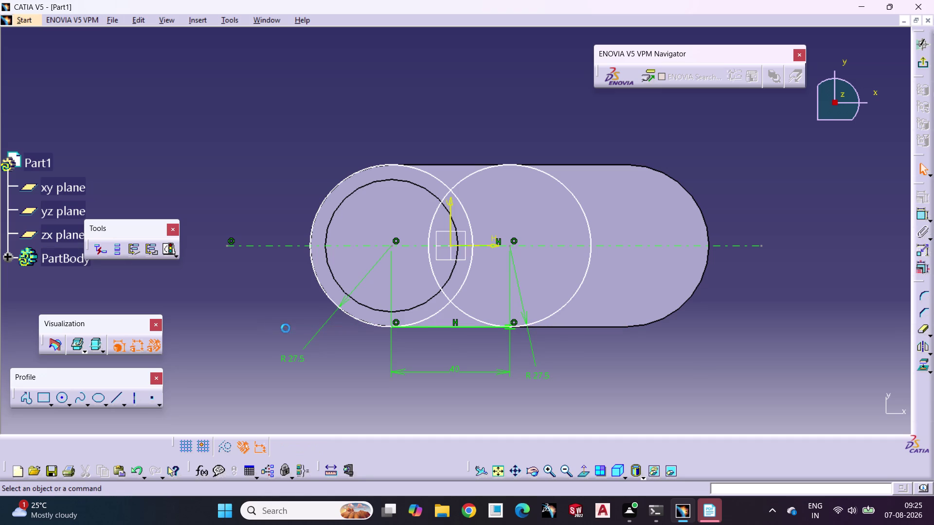
Mirror the bottom tangent line across the horizontal axis to form the top line.
click(635, 389)
click(444, 328)
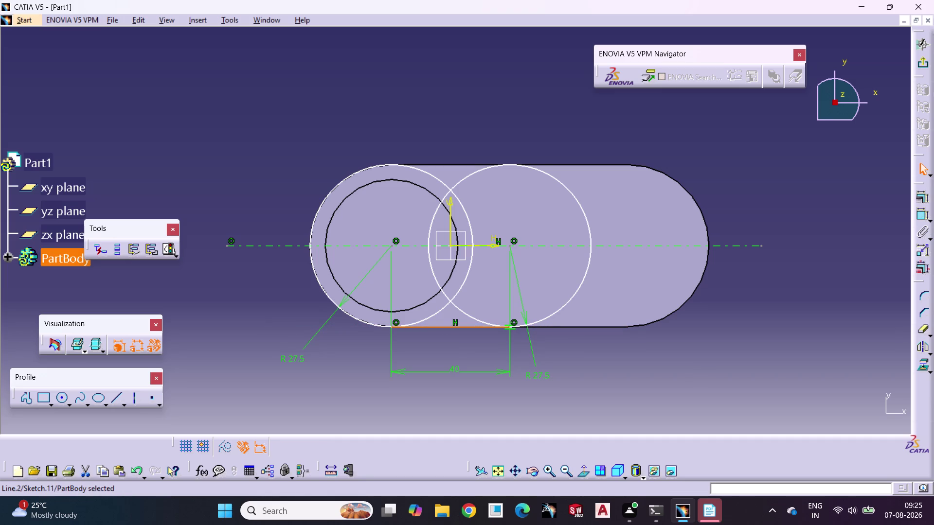
click(922, 344)
click(733, 248)
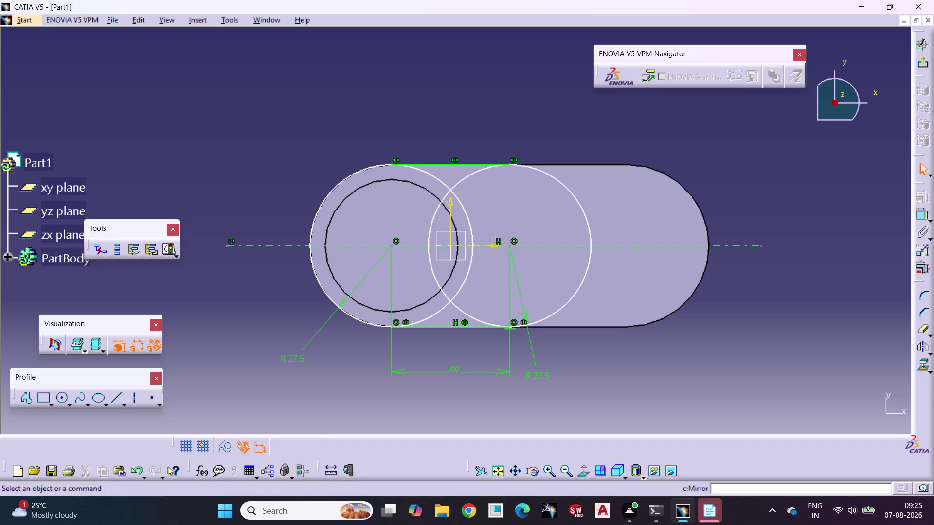
click(712, 349)
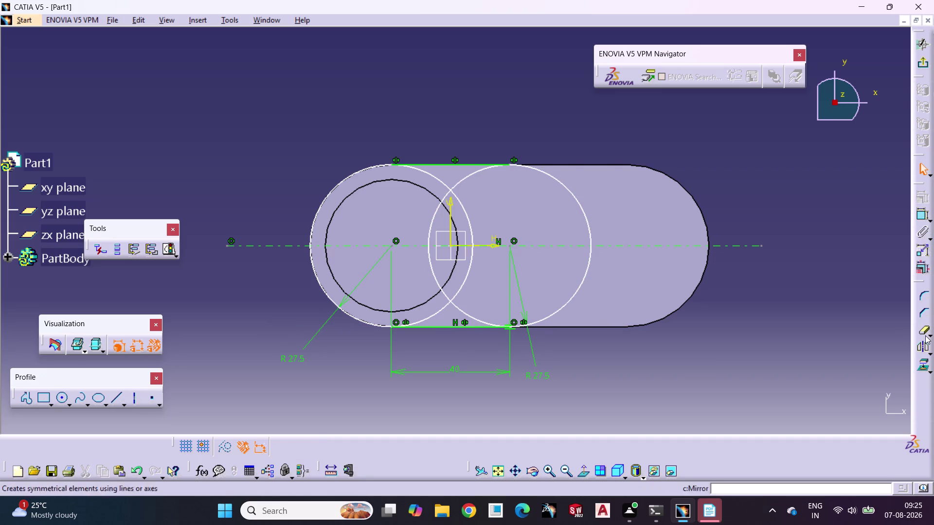
Quick-trim the first inner overlapping arcs of the circles.
click(924, 331)
click(473, 316)
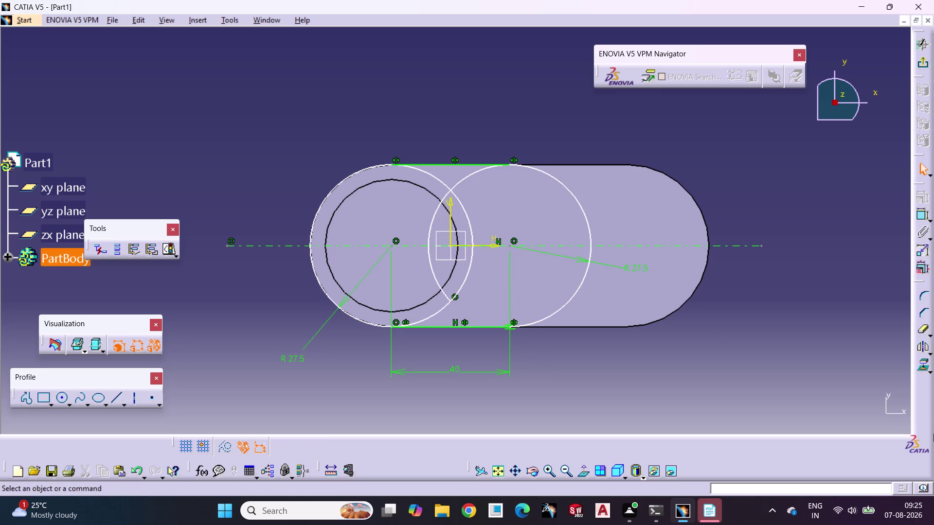
click(921, 334)
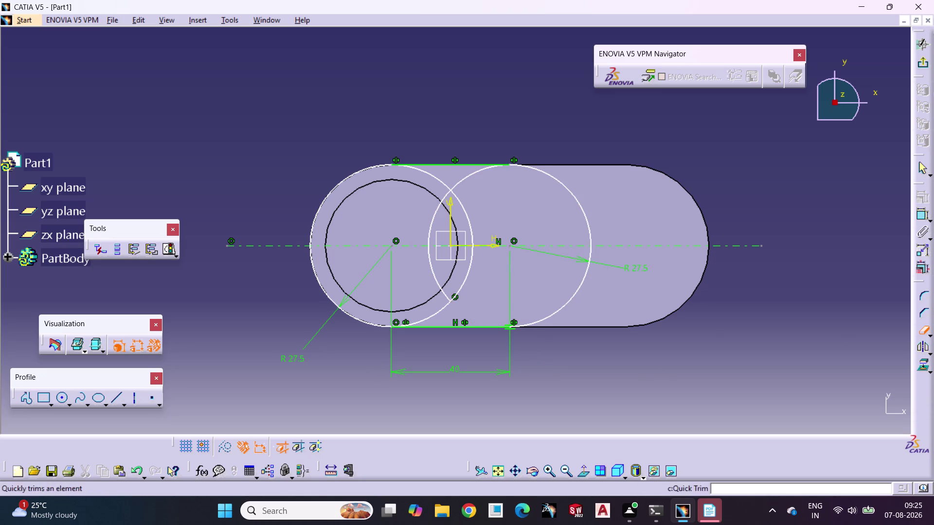
click(441, 309)
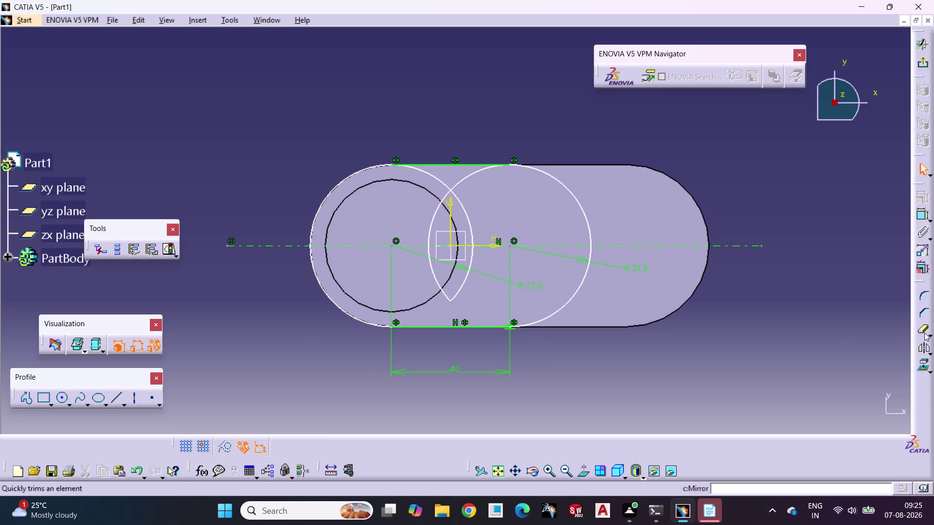
click(924, 331)
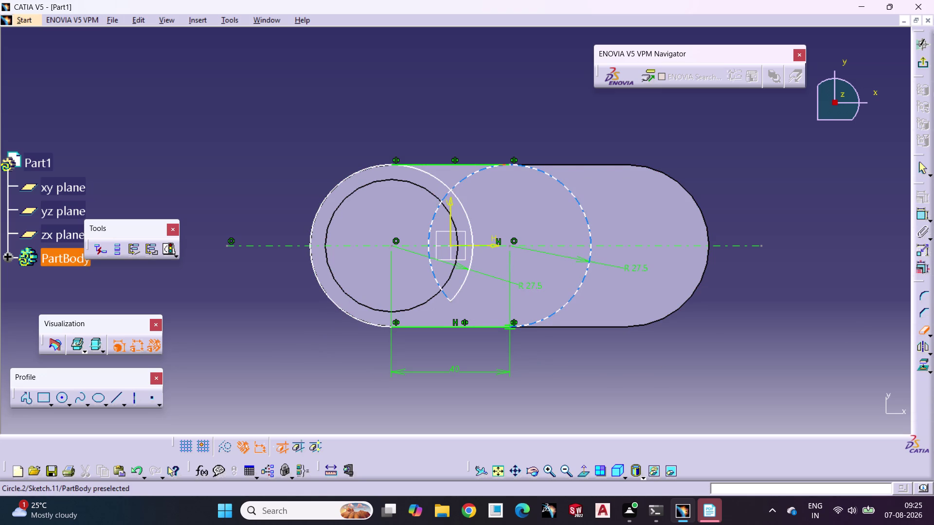
click(433, 277)
click(921, 333)
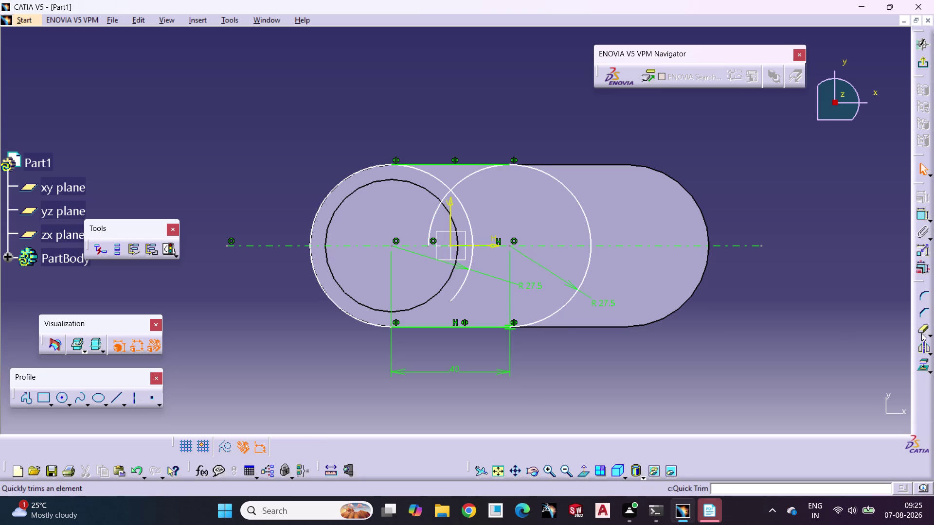
click(458, 291)
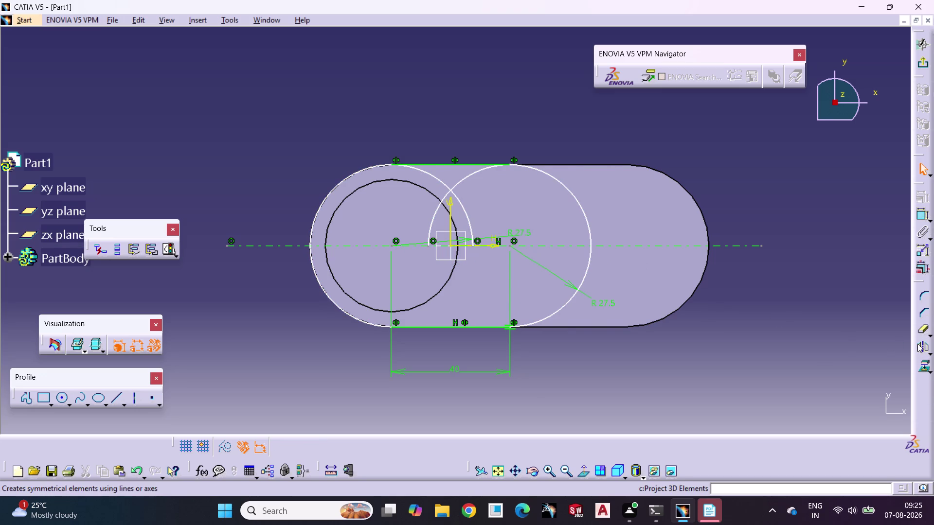
Quick-trim the remaining inner arcs of the right circle.
click(922, 334)
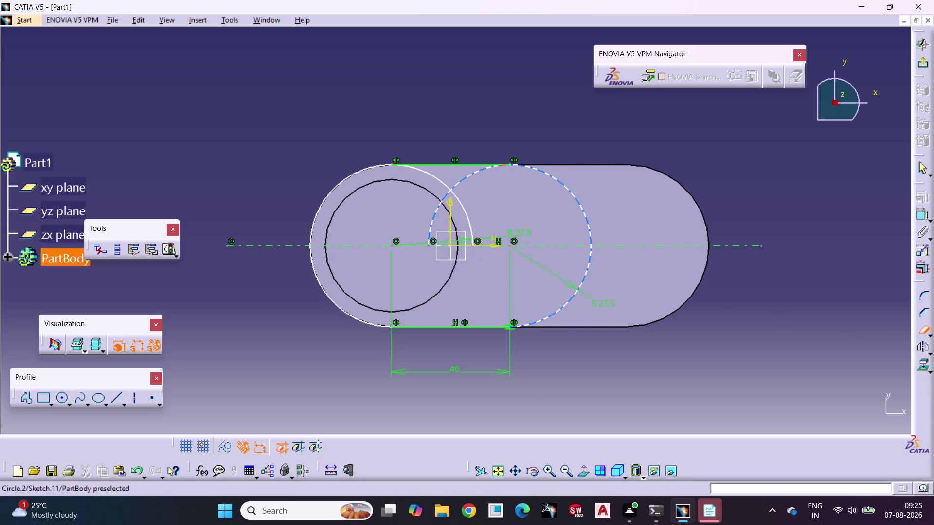
click(436, 213)
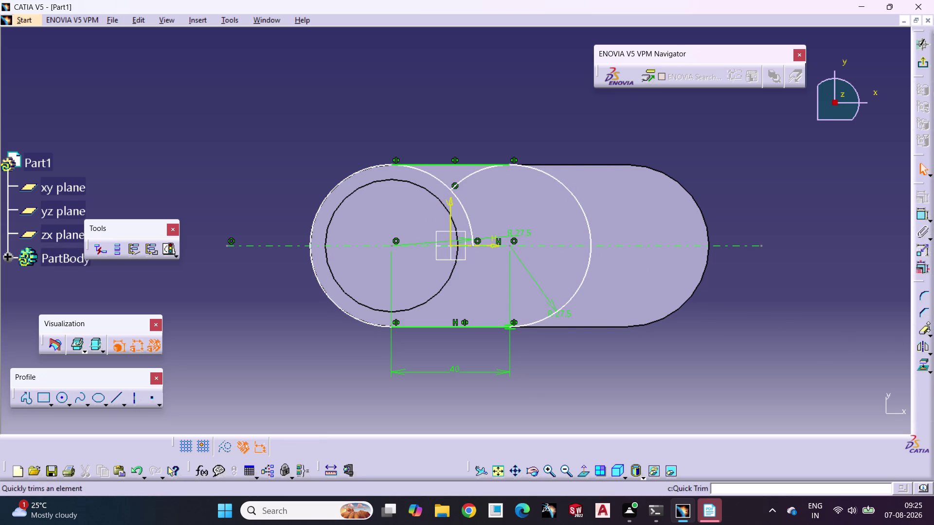
click(925, 333)
click(448, 187)
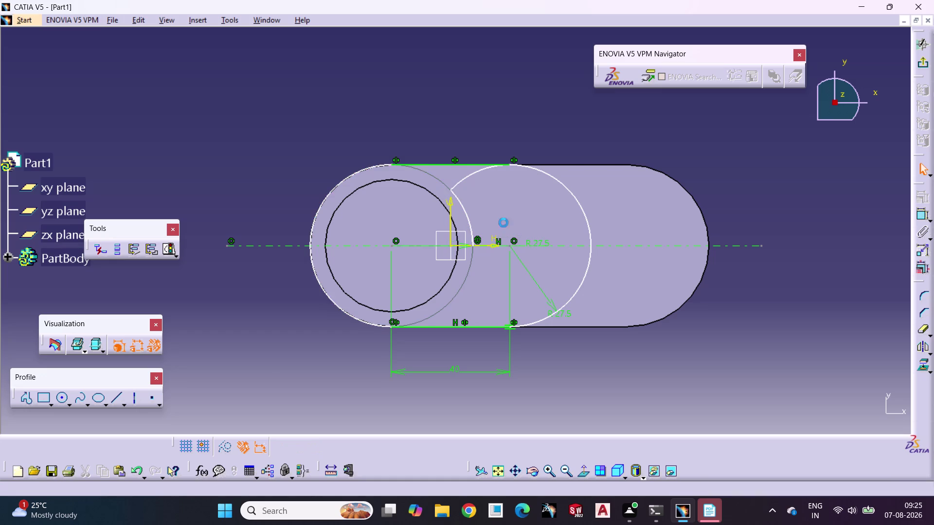
click(918, 331)
click(463, 211)
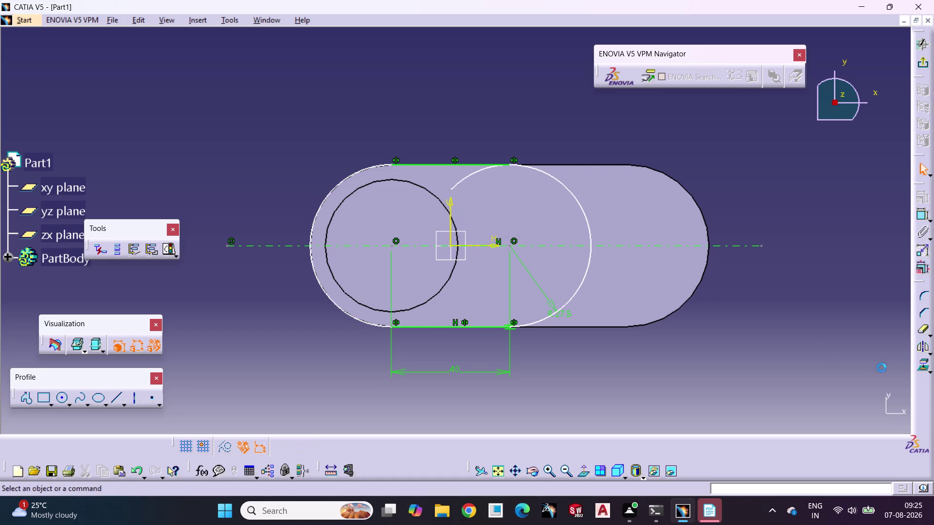
click(924, 330)
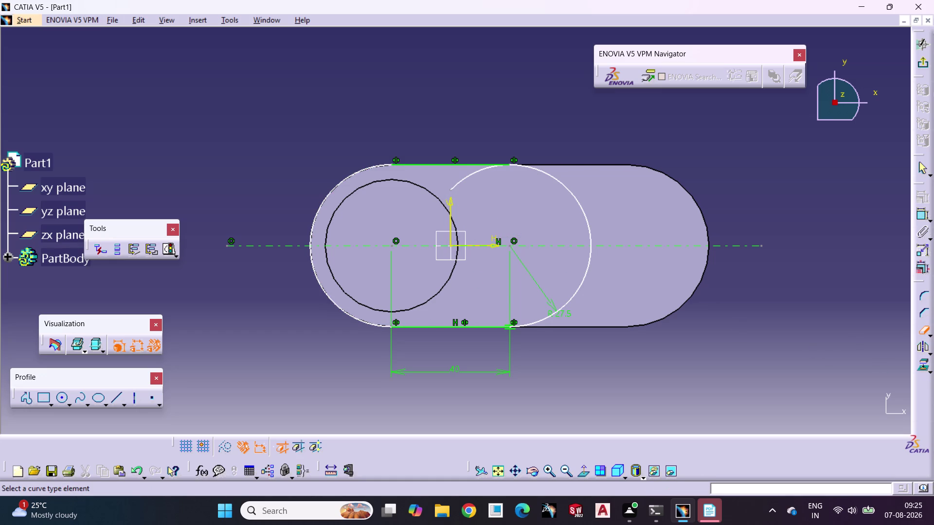
click(465, 180)
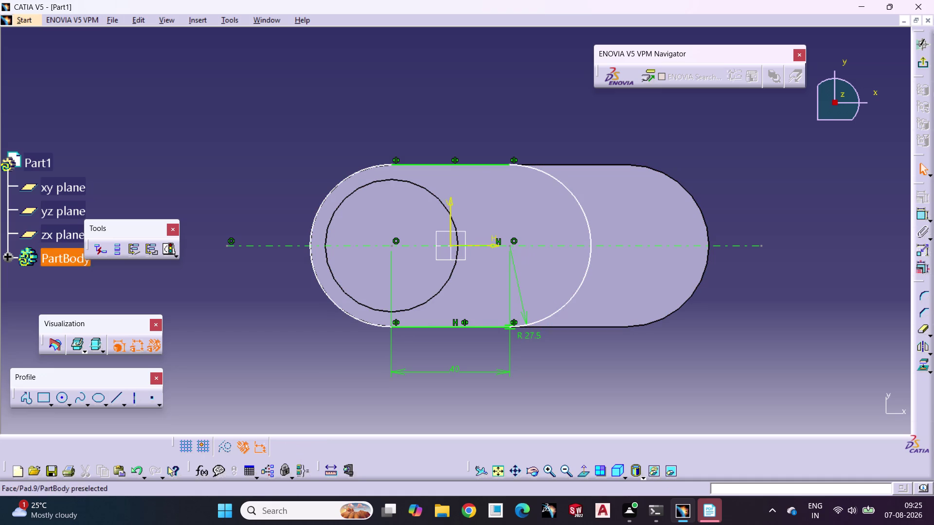
Add a 47.447 horizontal dimension from the right arc to the vertical axis.
click(736, 366)
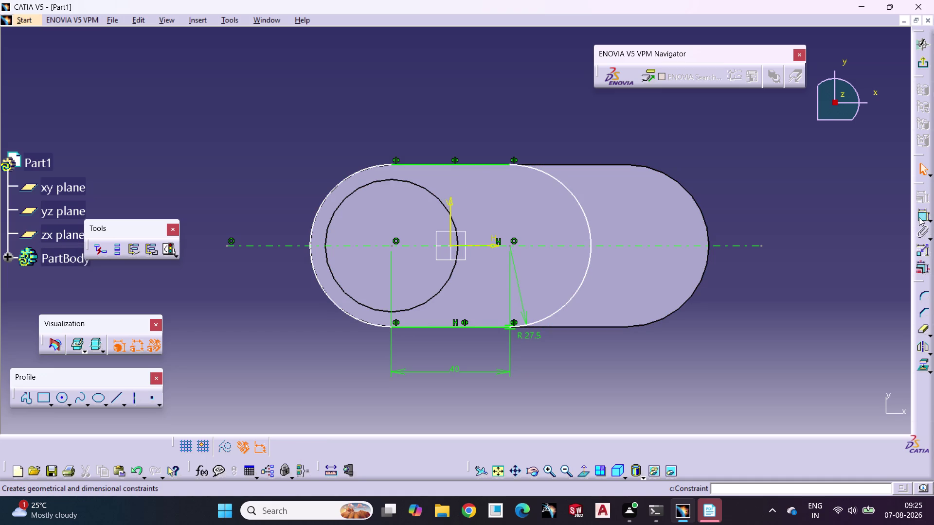
click(919, 217)
click(576, 295)
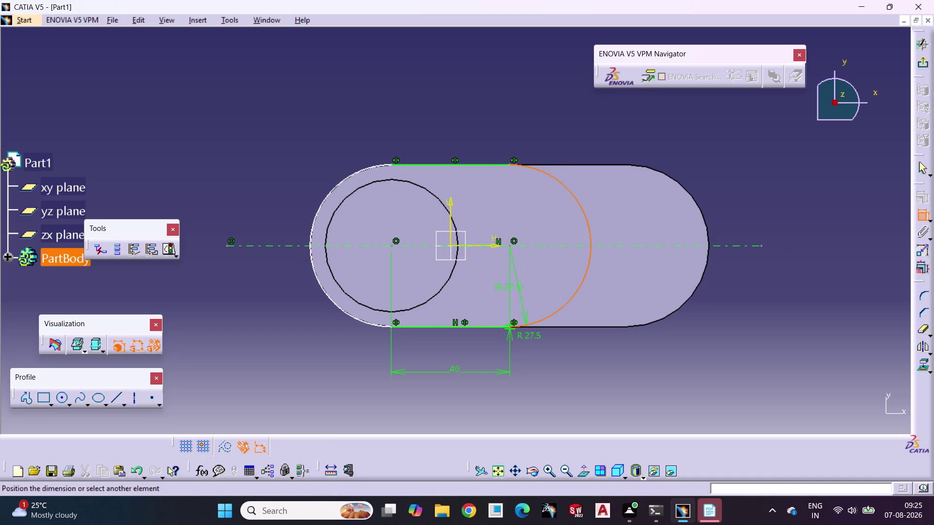
click(449, 218)
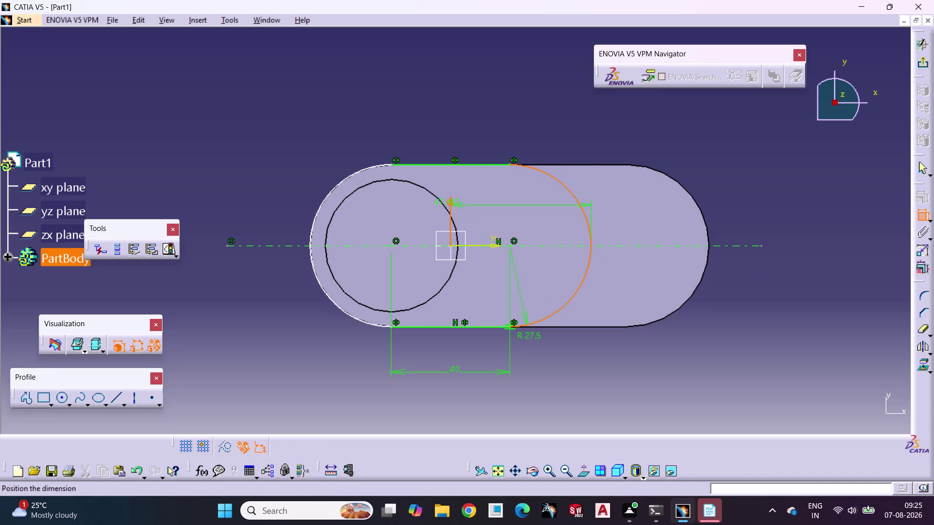
click(490, 122)
click(719, 133)
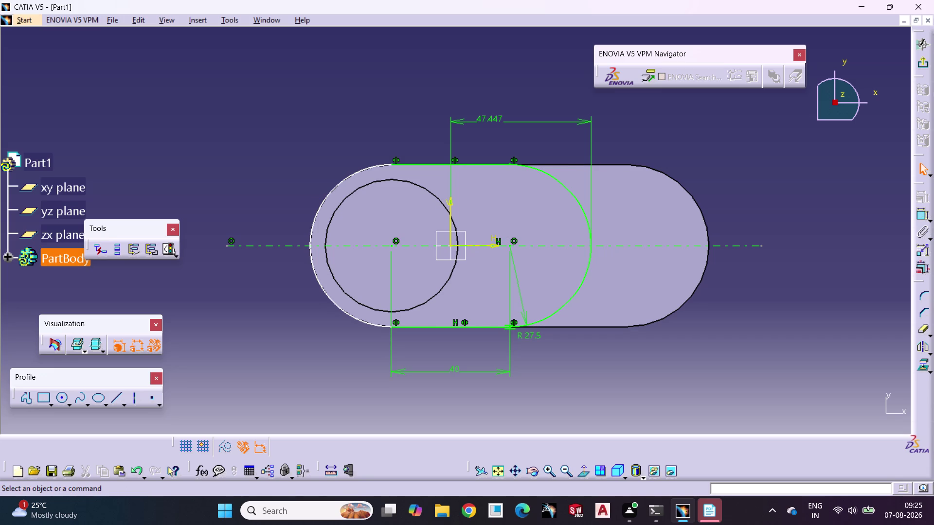
drag(391, 246, 406, 249)
click(472, 294)
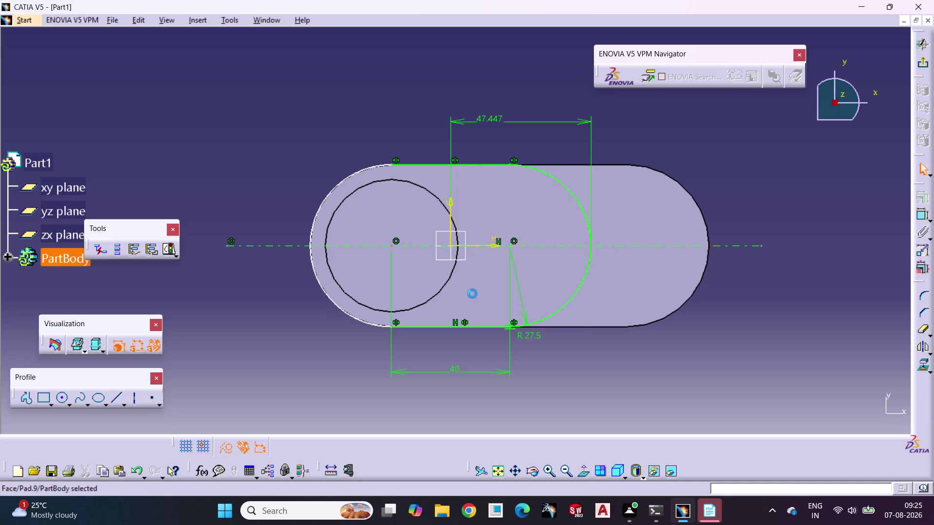
drag(508, 246, 524, 245)
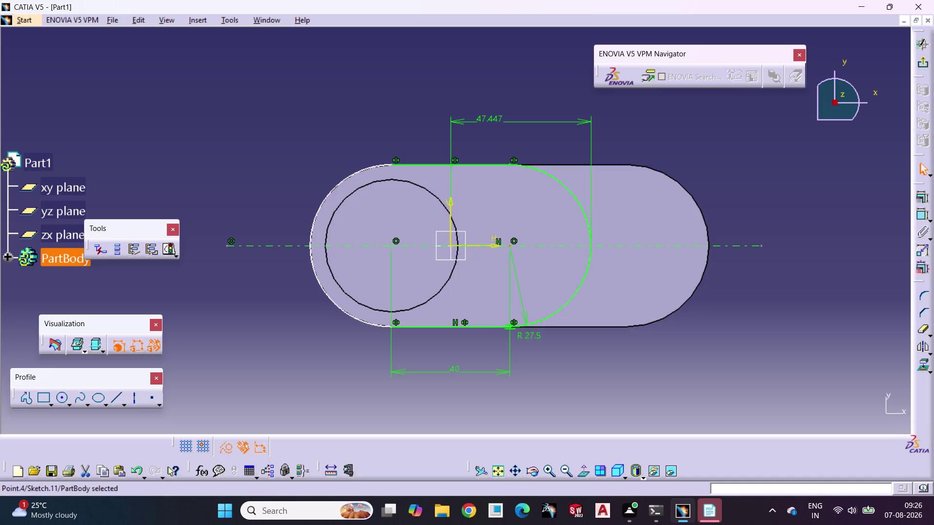
click(517, 282)
click(540, 273)
click(461, 397)
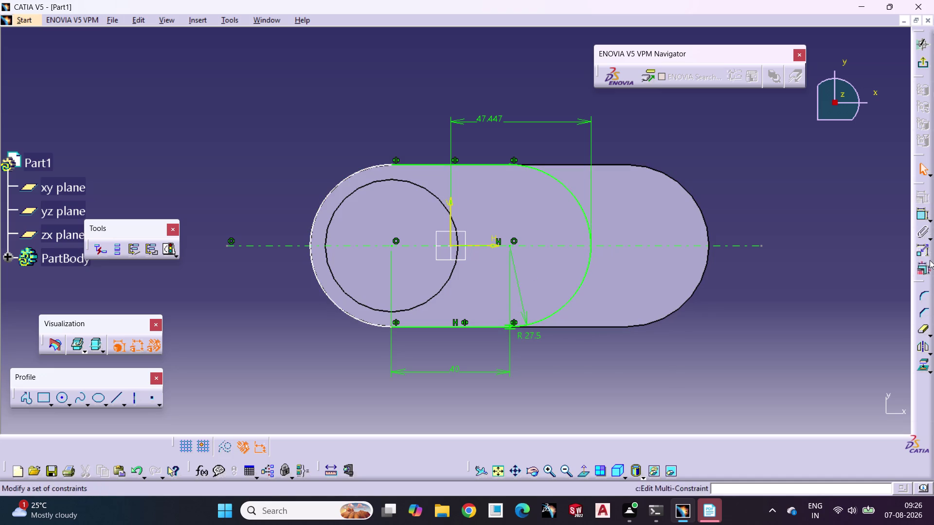
Add a 47.553 dimension from the left arc to the vertical axis and exit the sketch.
click(919, 217)
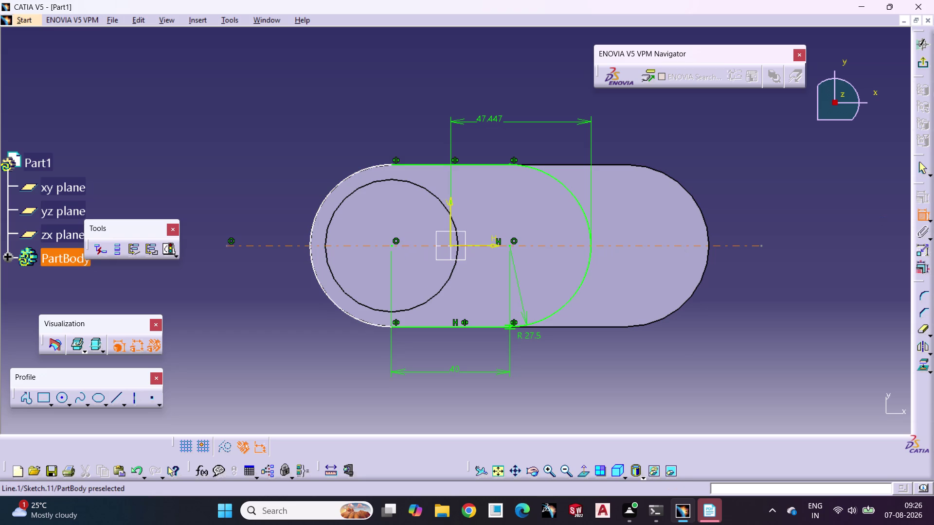
click(315, 263)
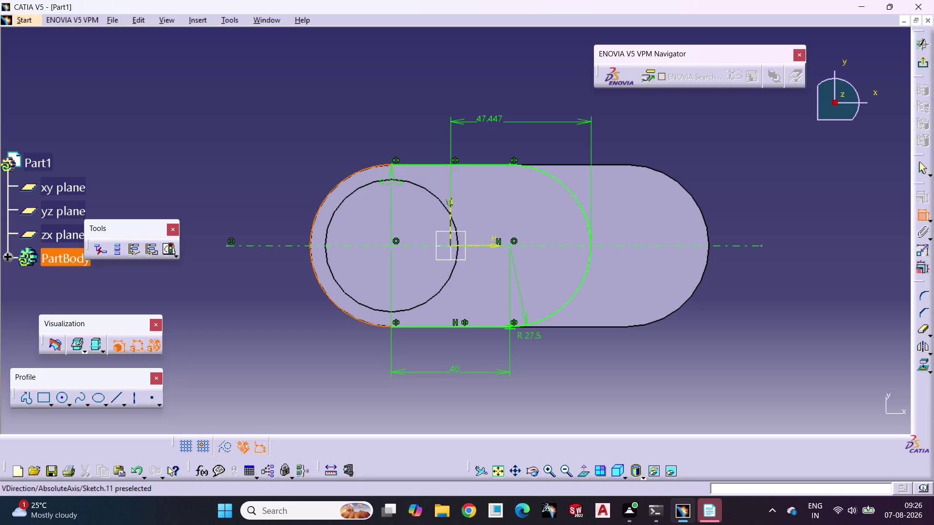
click(450, 218)
click(347, 382)
click(396, 402)
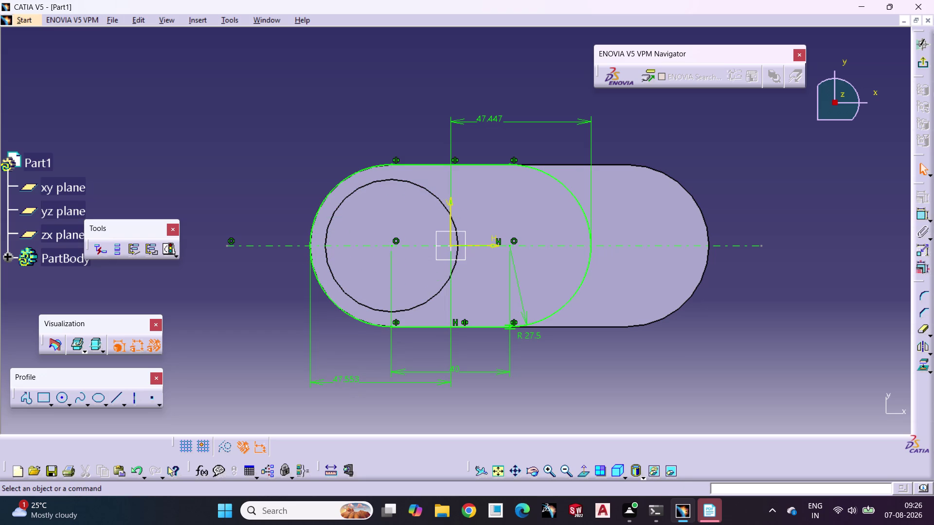
click(925, 60)
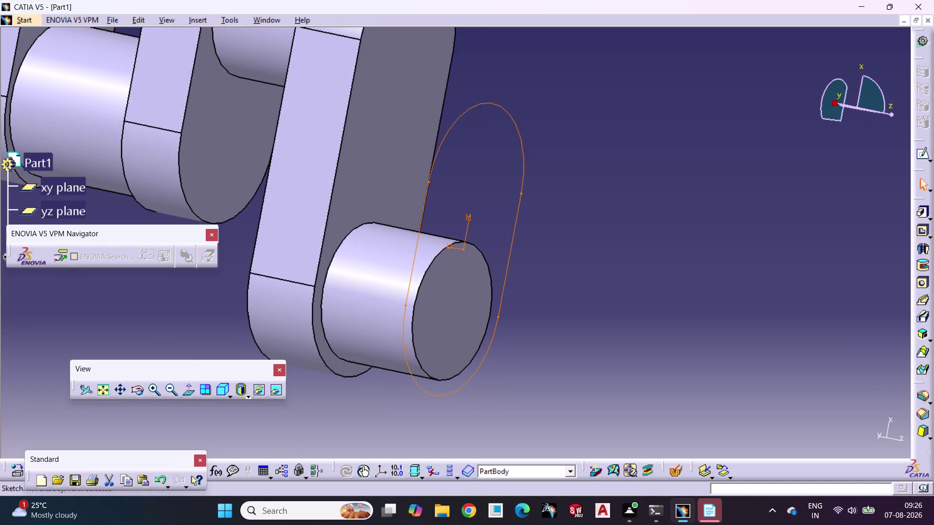
Pad the slot sketch 22 mm into a crank web and select its end face.
click(920, 213)
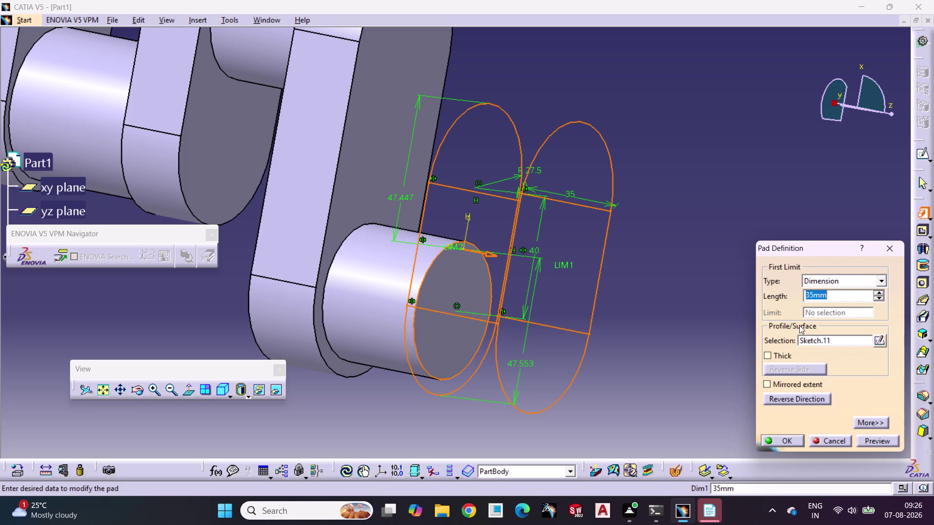
text(22)
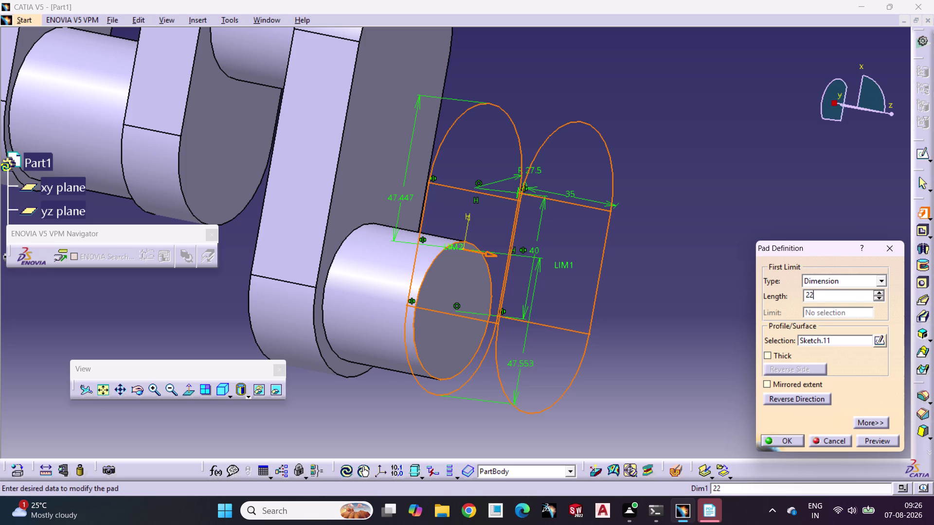
click(771, 438)
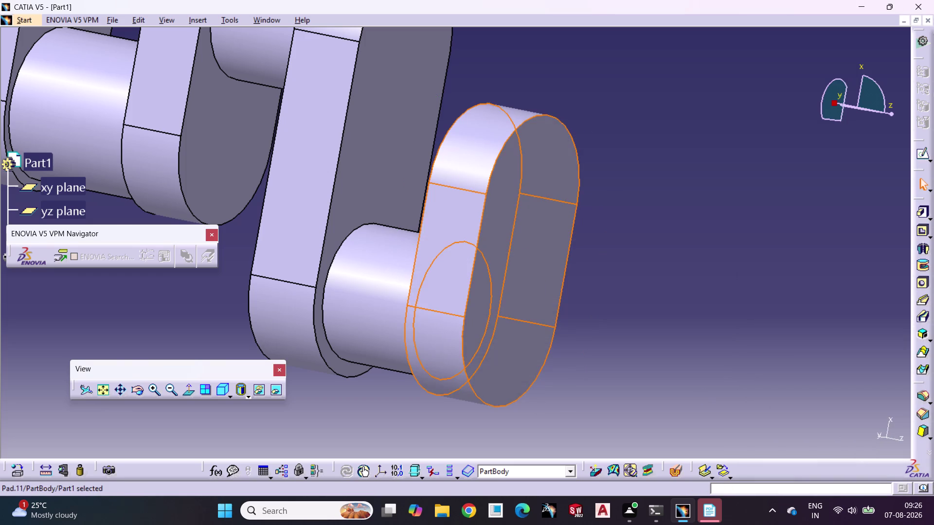
drag(708, 301, 714, 305)
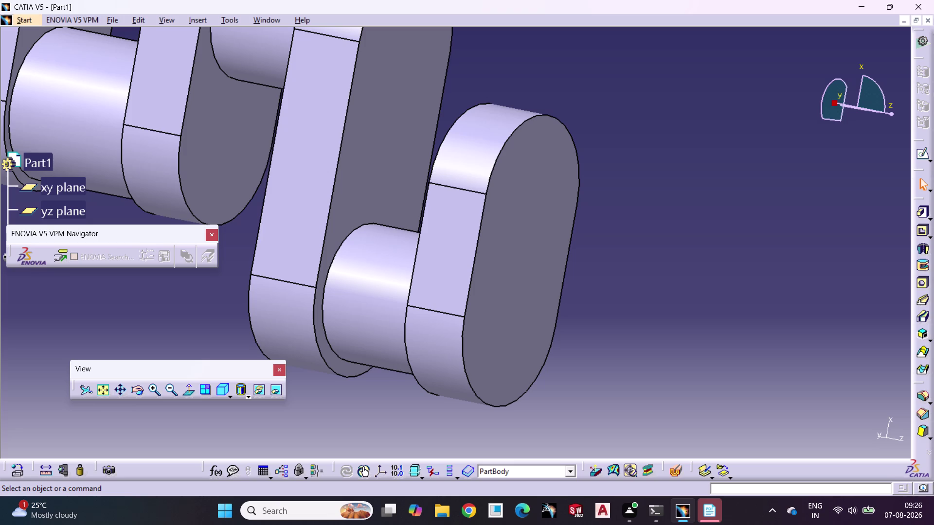
click(507, 290)
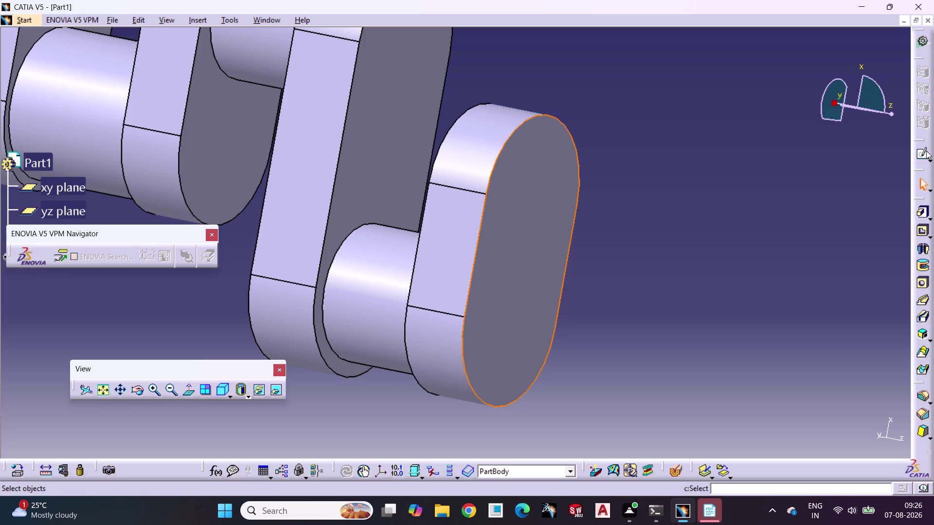
Start a sketch on the web face and draw a horizontal axis through the centre.
click(923, 151)
middle_drag(619, 302, 598, 168)
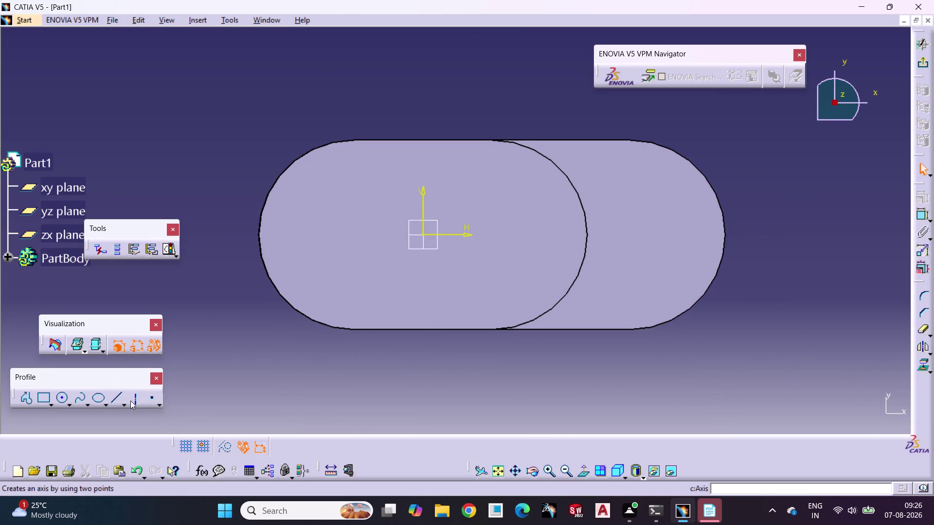
click(134, 397)
drag(205, 233, 211, 233)
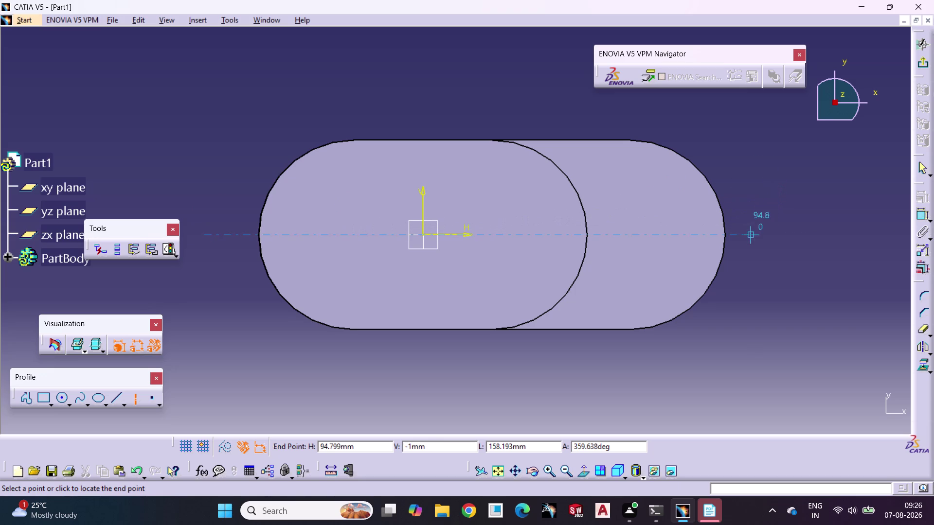
click(778, 234)
drag(736, 341, 745, 336)
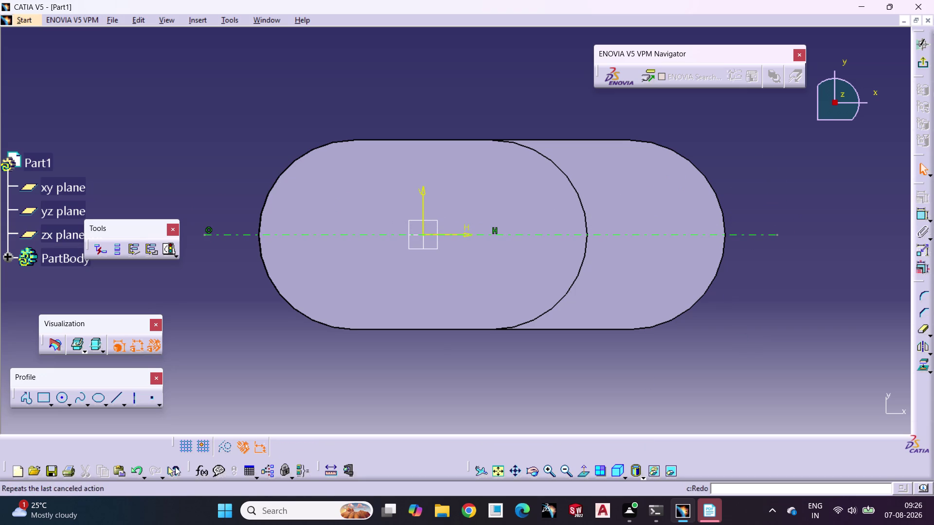
Draw a circle and constrain it to a 45 mm diameter.
click(63, 397)
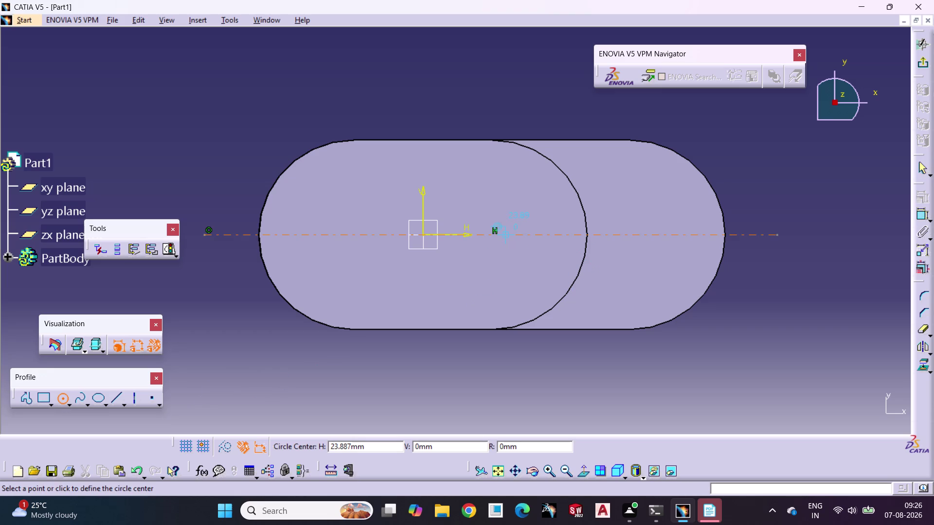
click(505, 233)
click(507, 303)
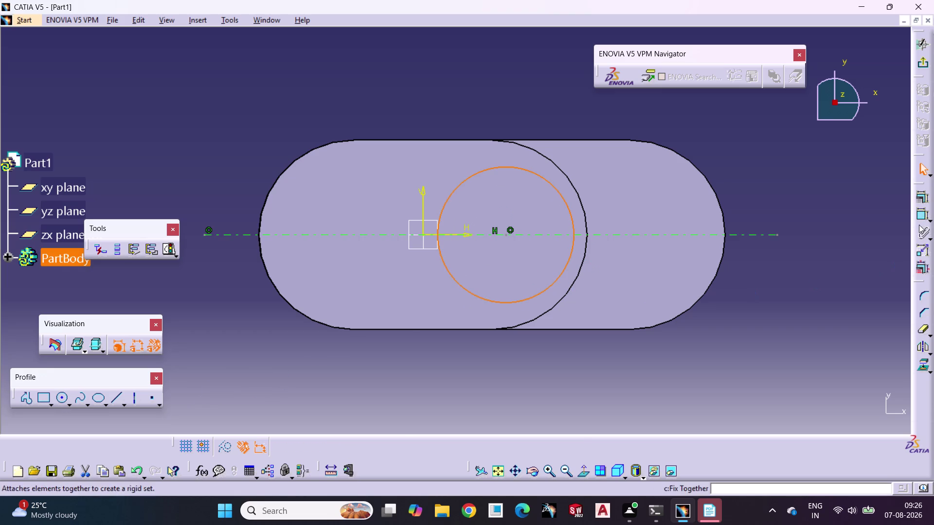
click(919, 213)
triple_click(462, 373)
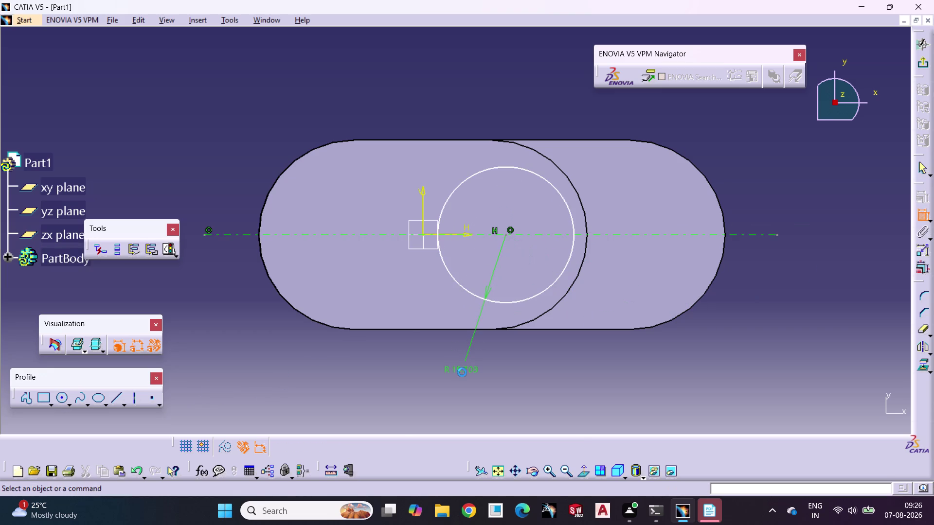
double_click(462, 373)
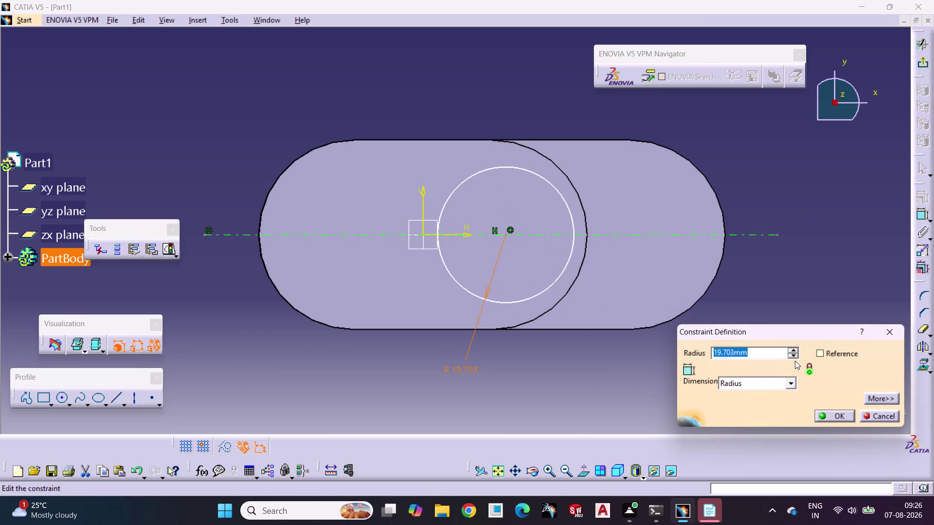
click(791, 384)
click(771, 403)
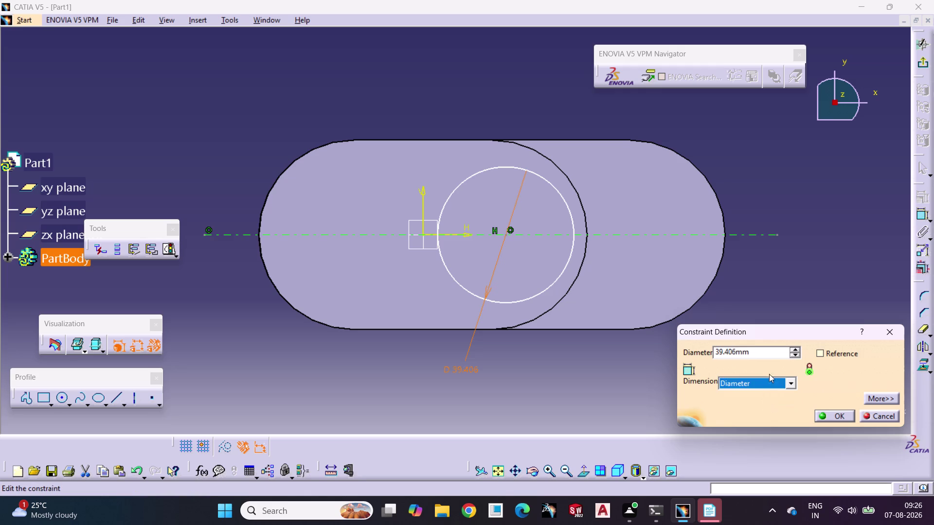
drag(781, 353, 686, 371)
text(45)
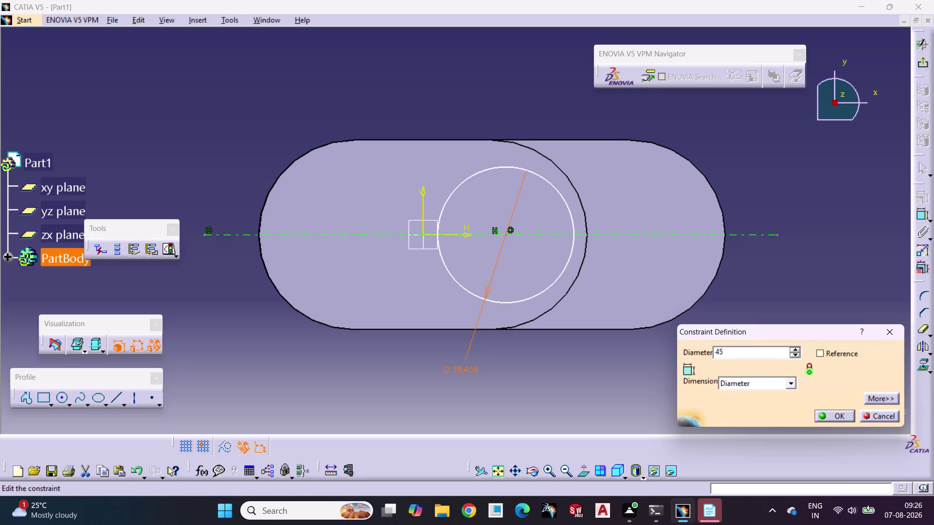
click(817, 414)
click(683, 385)
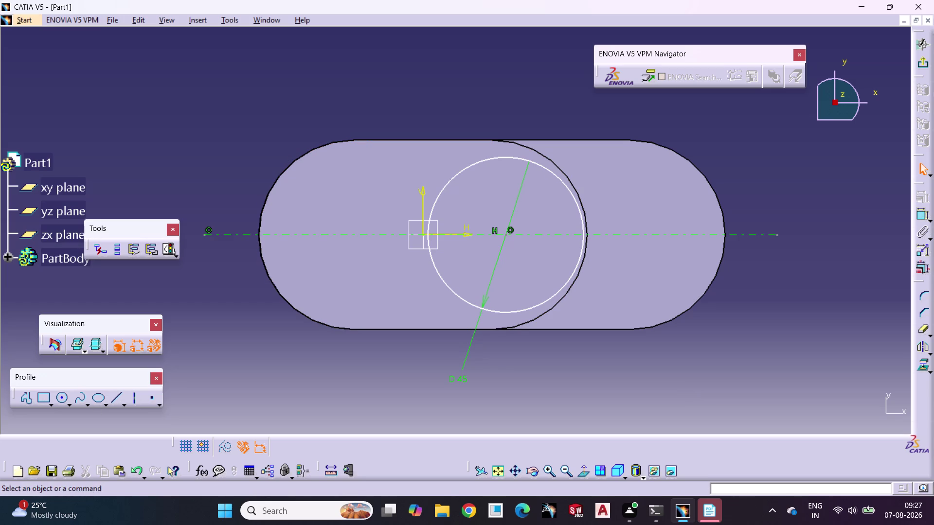
Dimension the circle centre 20 mm from the axis and exit the sketch.
click(922, 215)
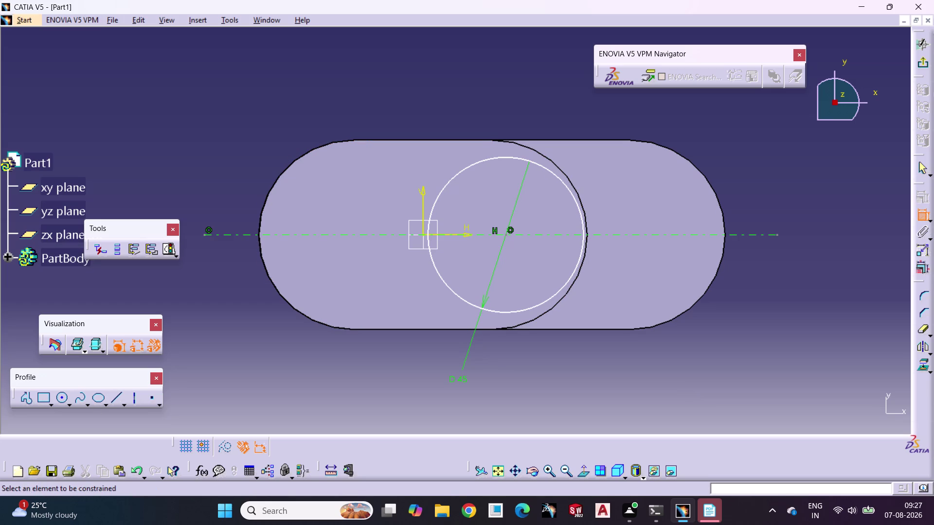
click(507, 235)
click(423, 208)
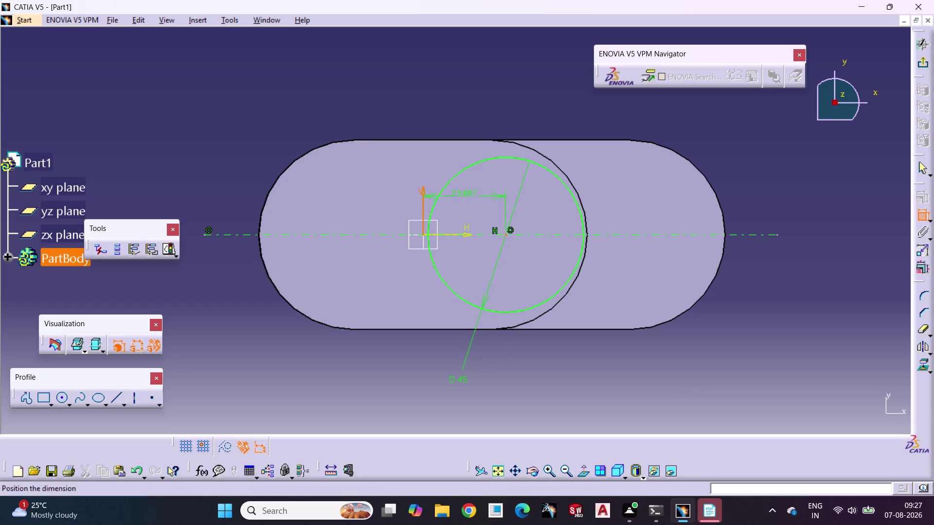
triple_click(461, 414)
double_click(461, 414)
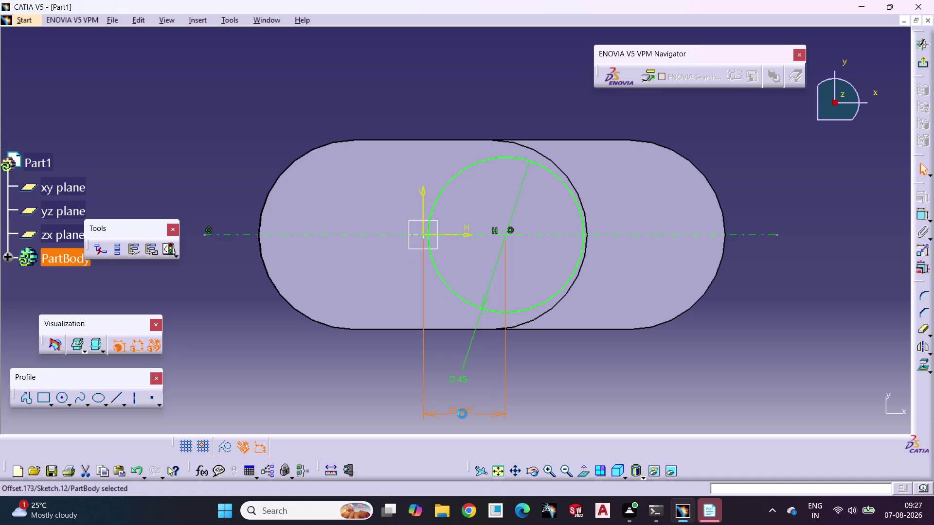
key(2)
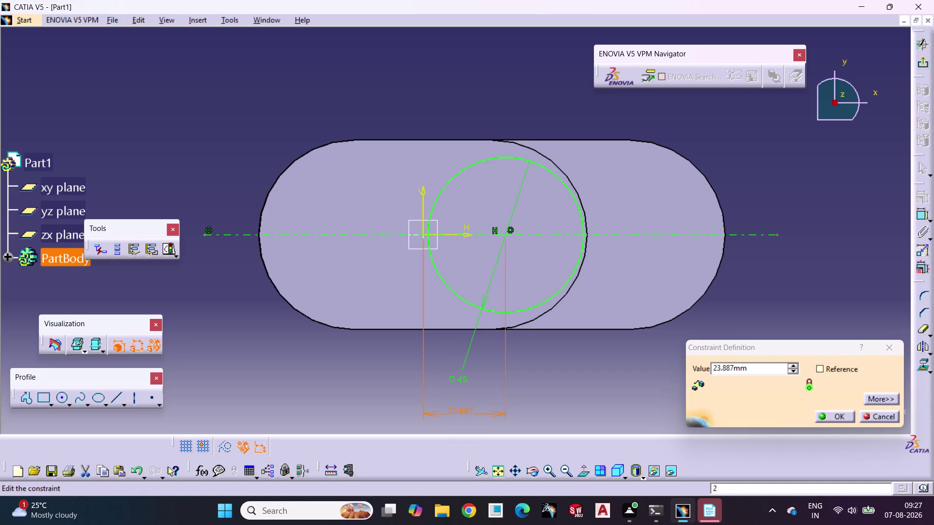
drag(757, 365, 552, 395)
text(20)
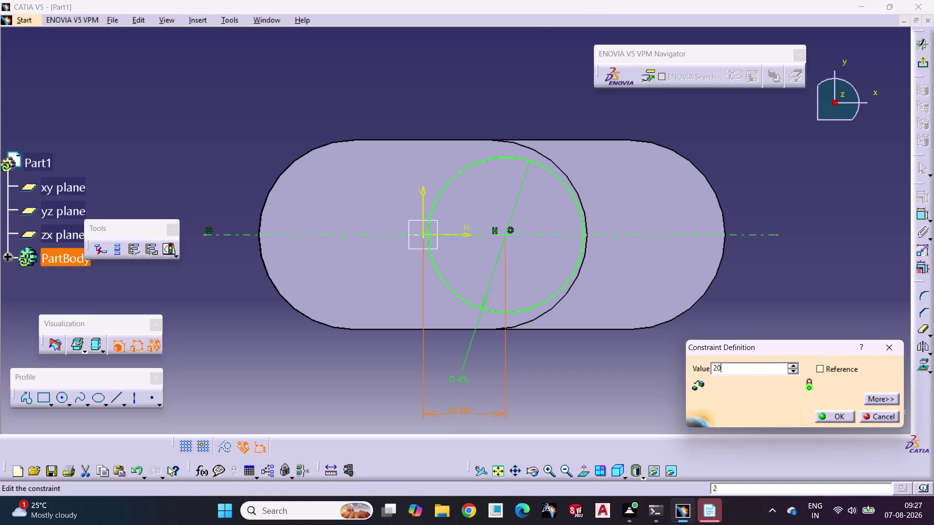
key(Return)
click(714, 337)
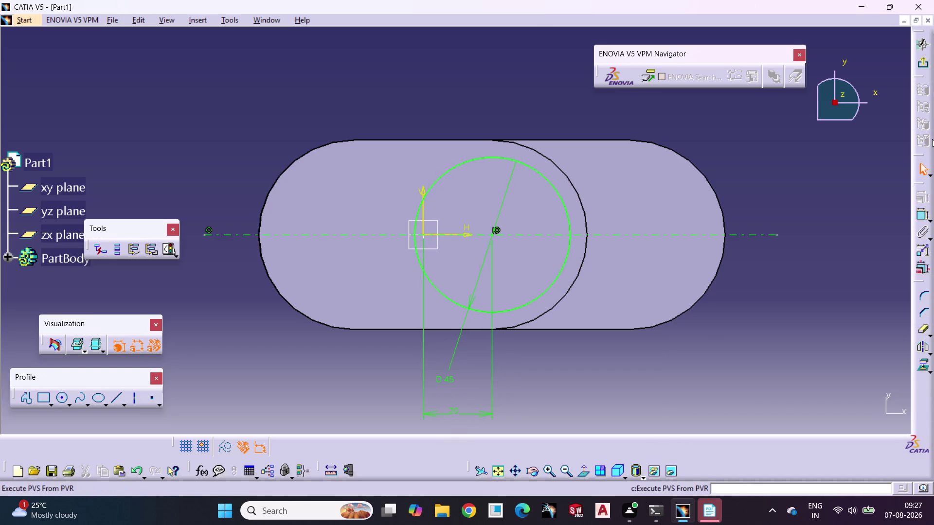
click(922, 65)
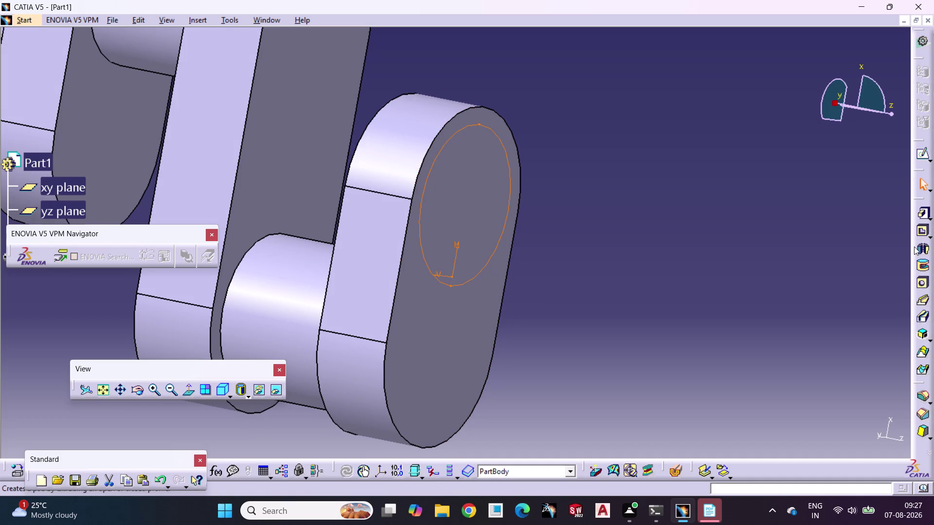
Pad the 45 mm circle sketch to a length of 45 mm.
click(922, 208)
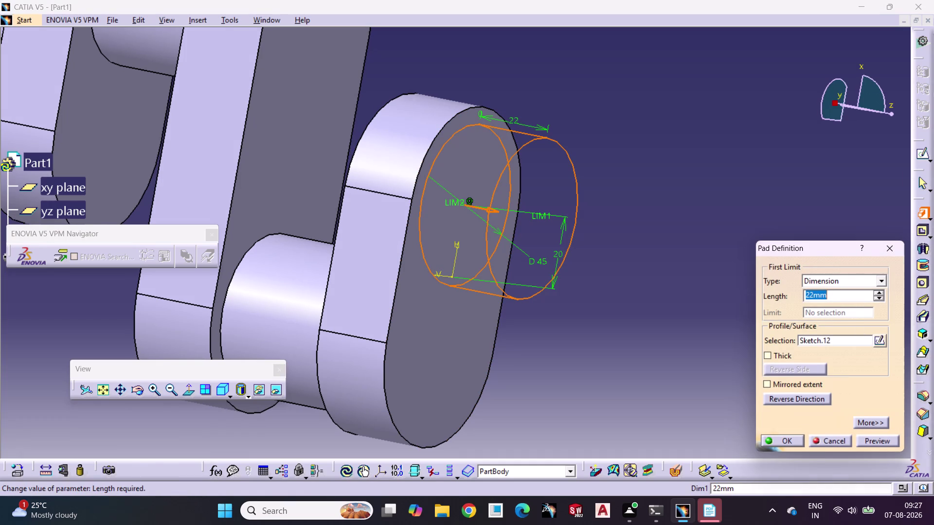
text(45)
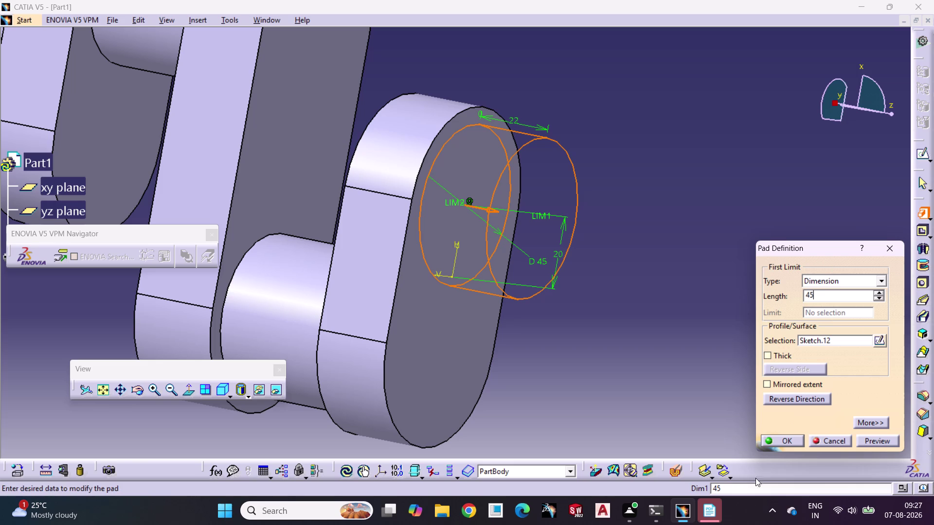
click(788, 442)
click(656, 383)
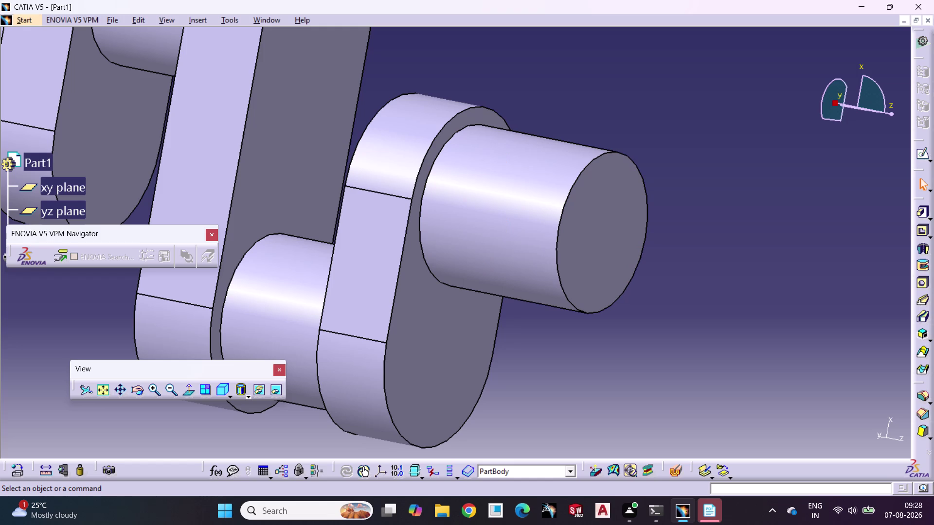
click(614, 259)
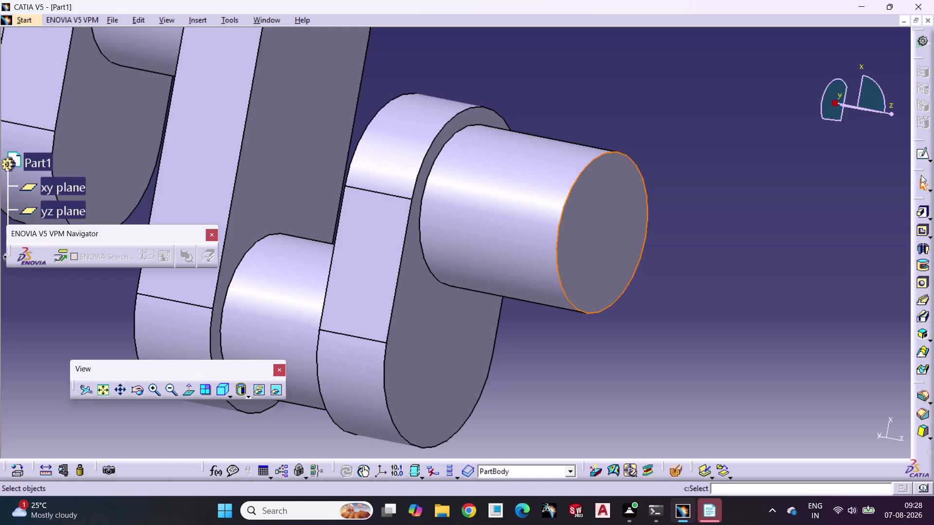
Open a new sketch on the cylinder's end face and zoom in on its outlines.
click(920, 158)
click(761, 229)
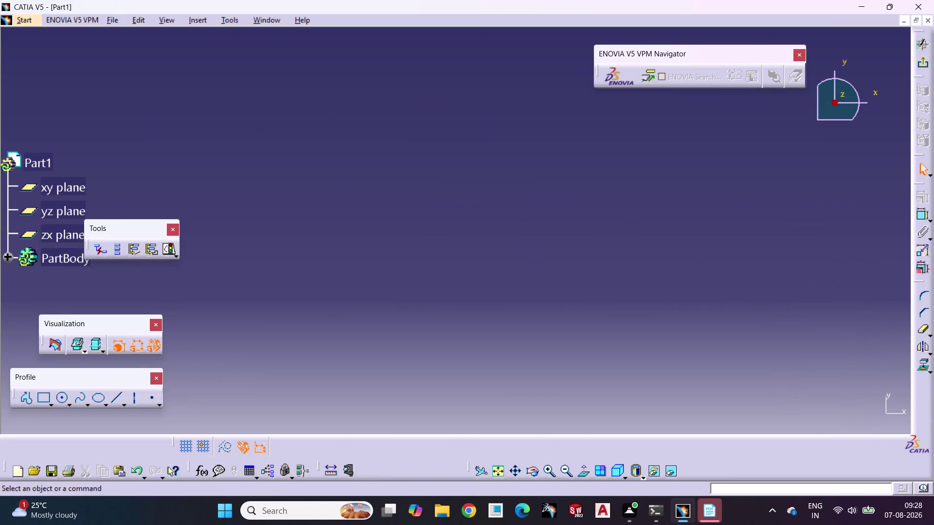
middle_drag(668, 272, 676, 191)
middle_drag(598, 293, 637, 222)
middle_drag(593, 300, 637, 229)
middle_drag(622, 269, 591, 187)
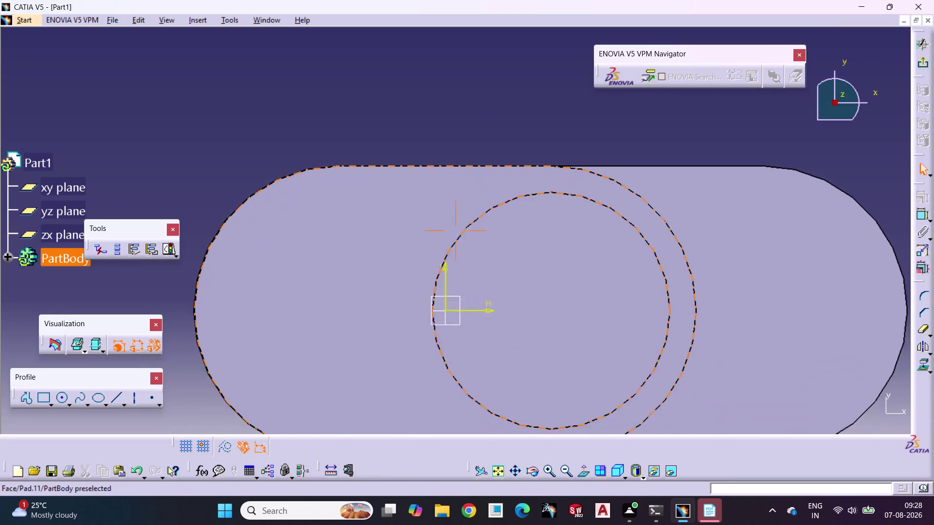
middle_drag(591, 188, 567, 159)
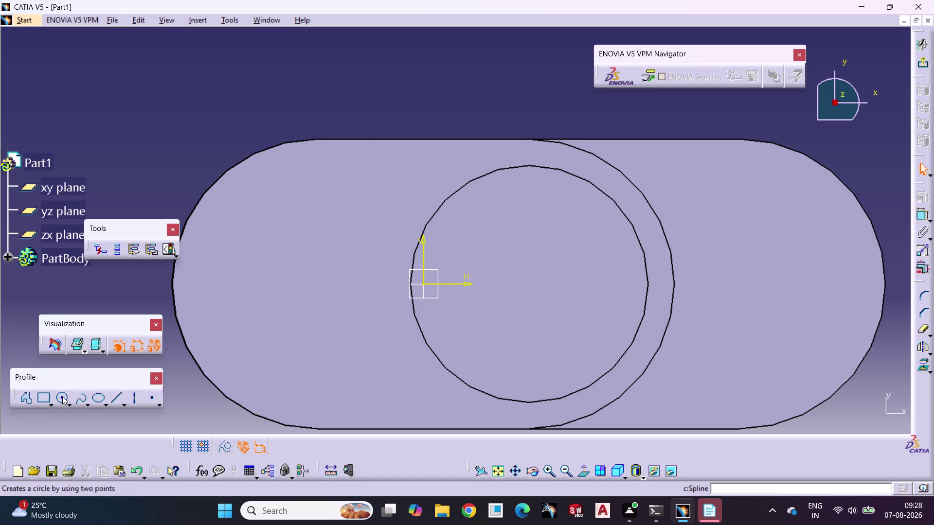
Draw a horizontal axis line across the face outlines.
click(62, 395)
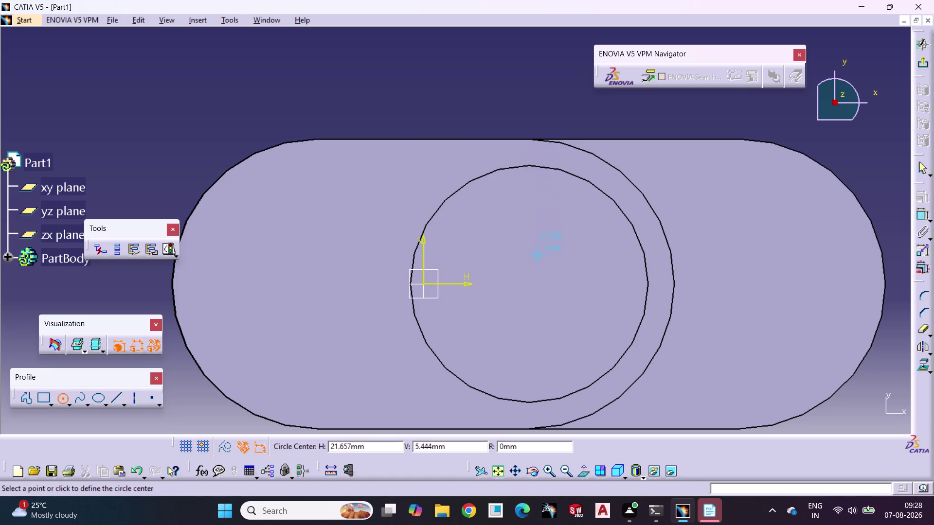
click(135, 396)
drag(140, 283, 165, 288)
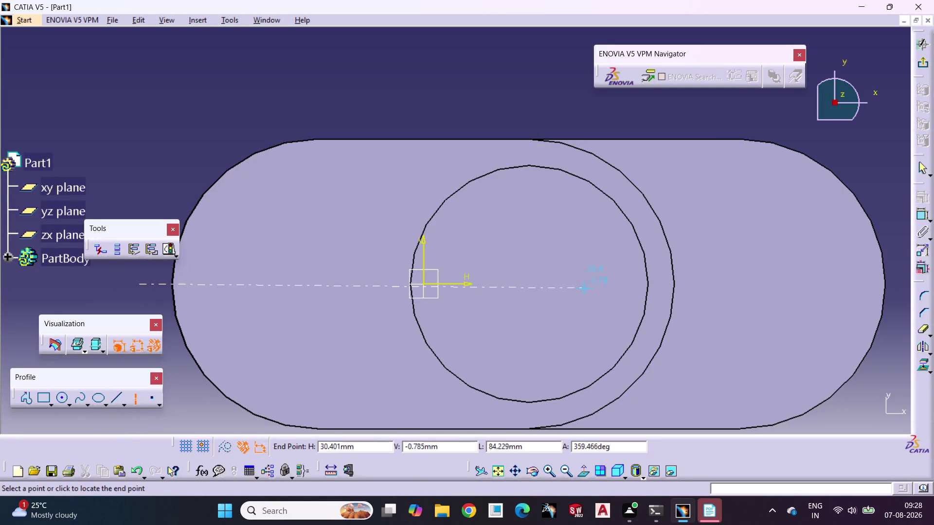
click(891, 286)
click(894, 320)
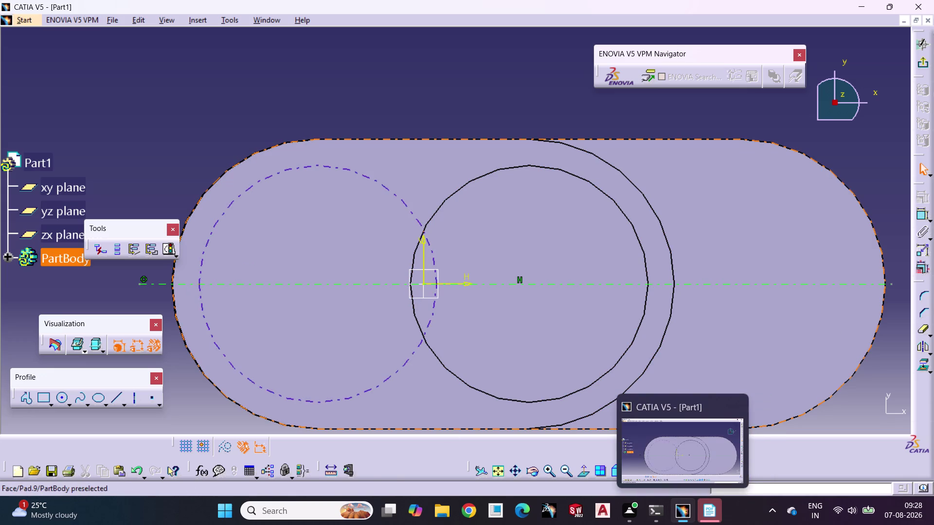
Place a trial circle on the axis, then undo it.
click(63, 399)
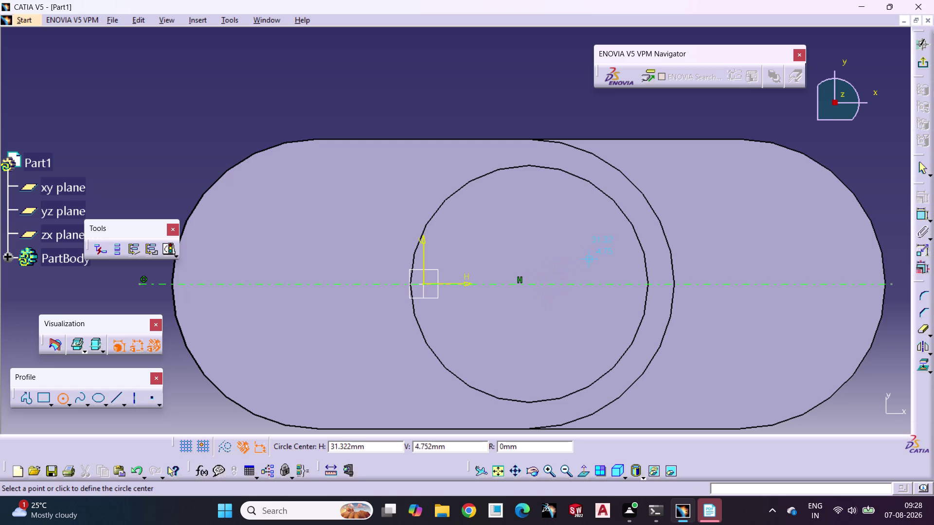
click(536, 282)
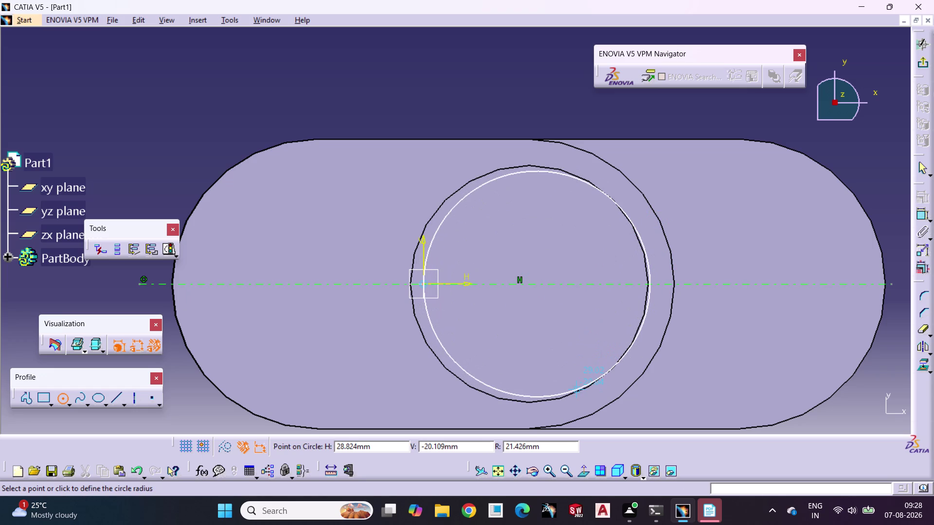
click(575, 387)
click(866, 178)
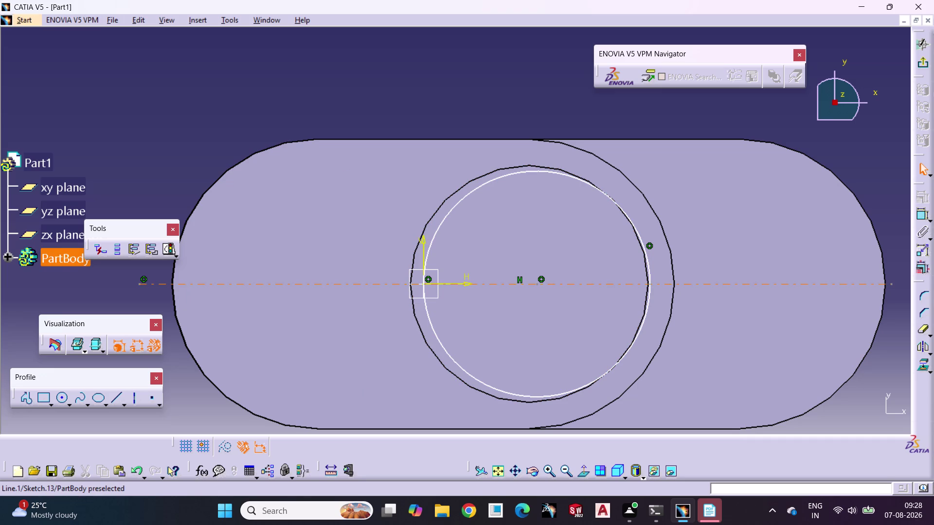
drag(536, 284, 531, 294)
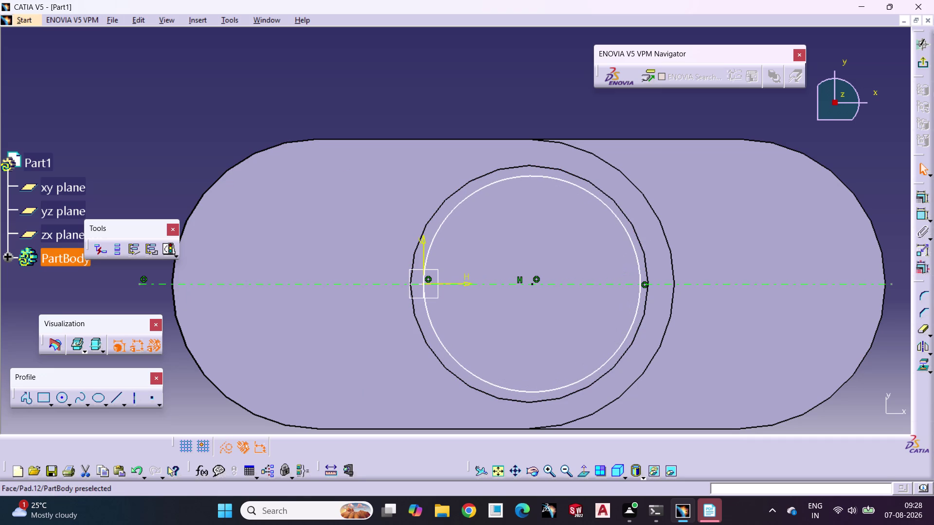
key(Escape)
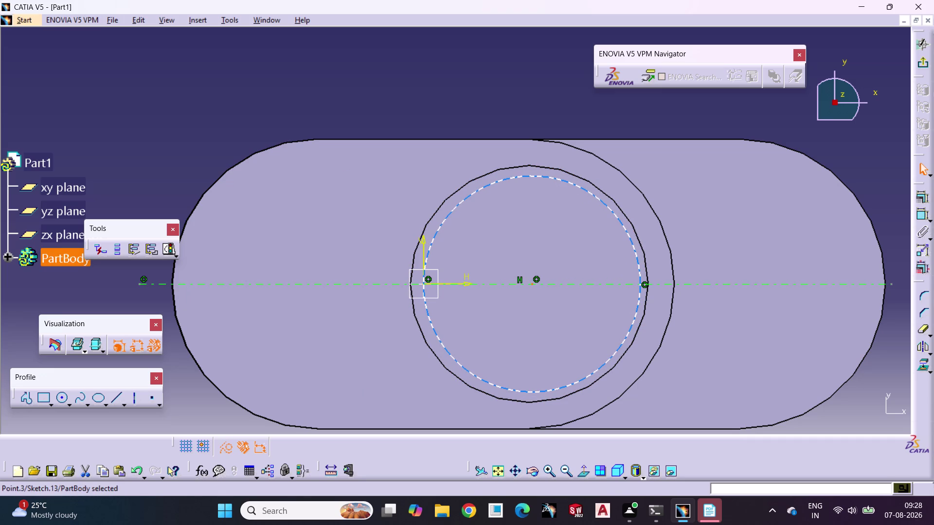
key(ctrl+z)
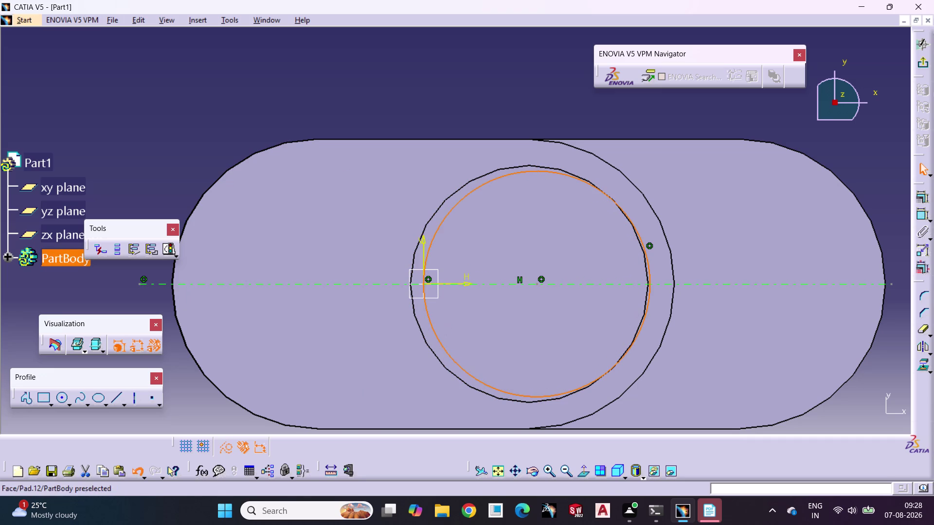
key(ctrl+z)
click(705, 110)
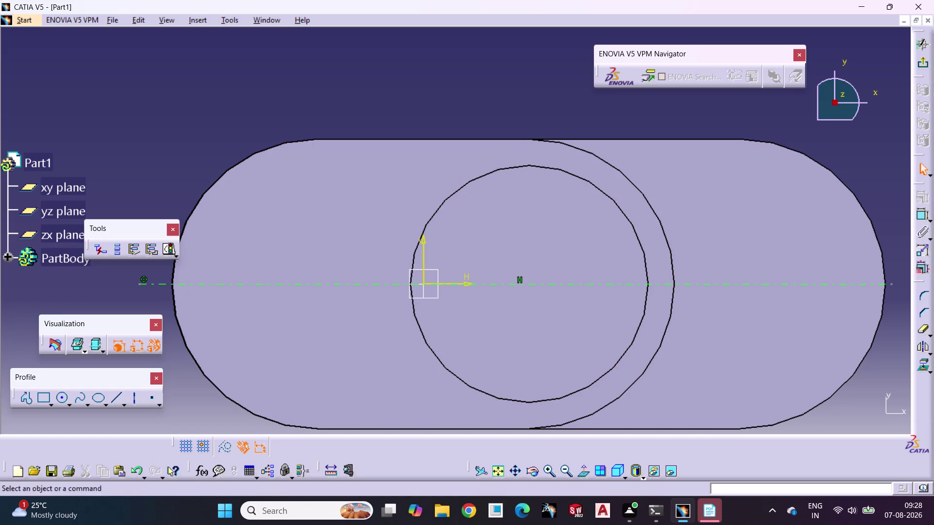
click(65, 401)
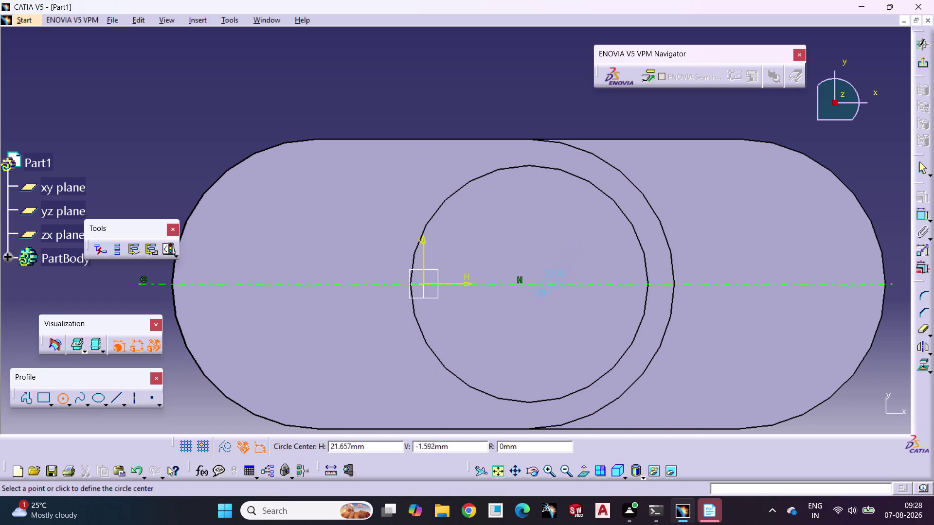
Give the small circle a 50 mm diameter and nudge it slightly left.
click(535, 284)
click(533, 329)
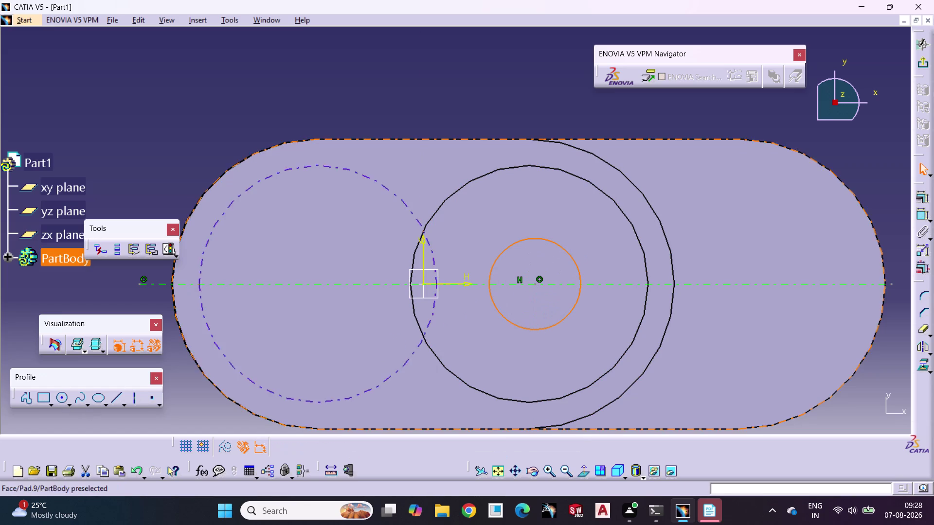
click(918, 217)
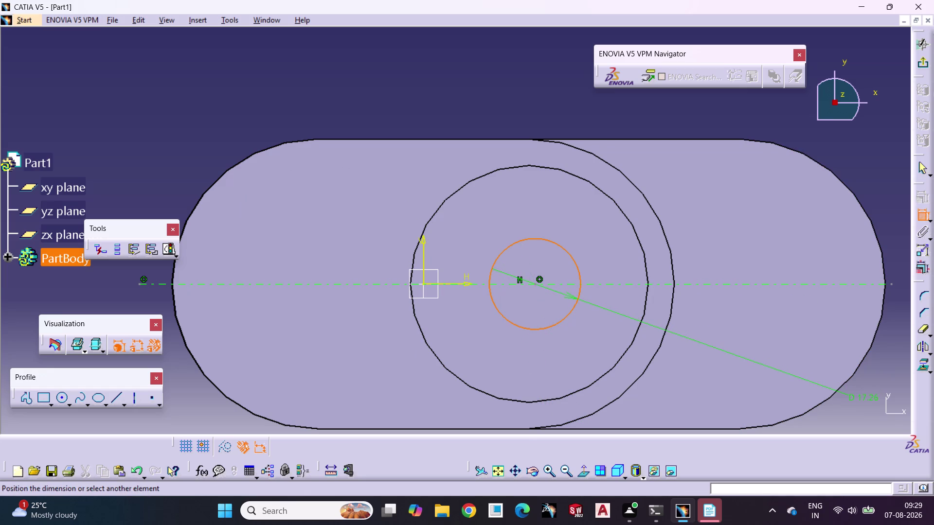
triple_click(863, 400)
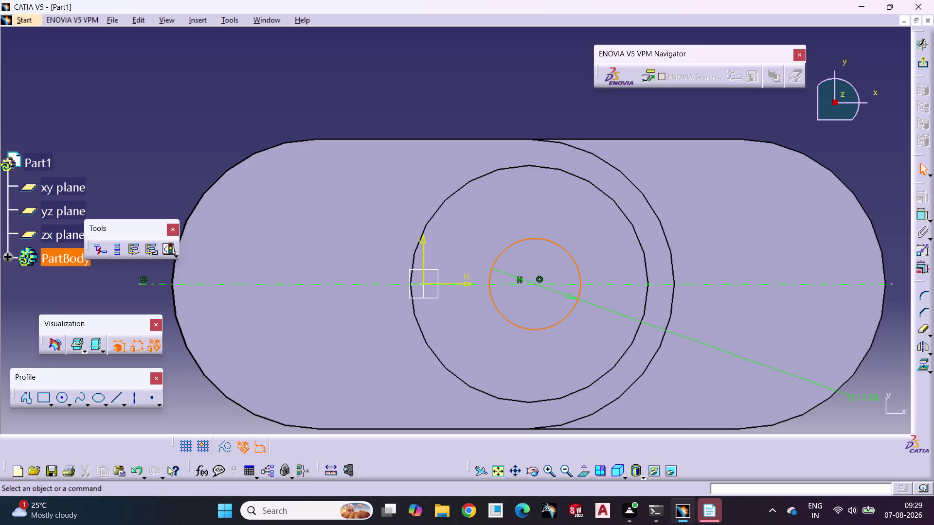
double_click(863, 400)
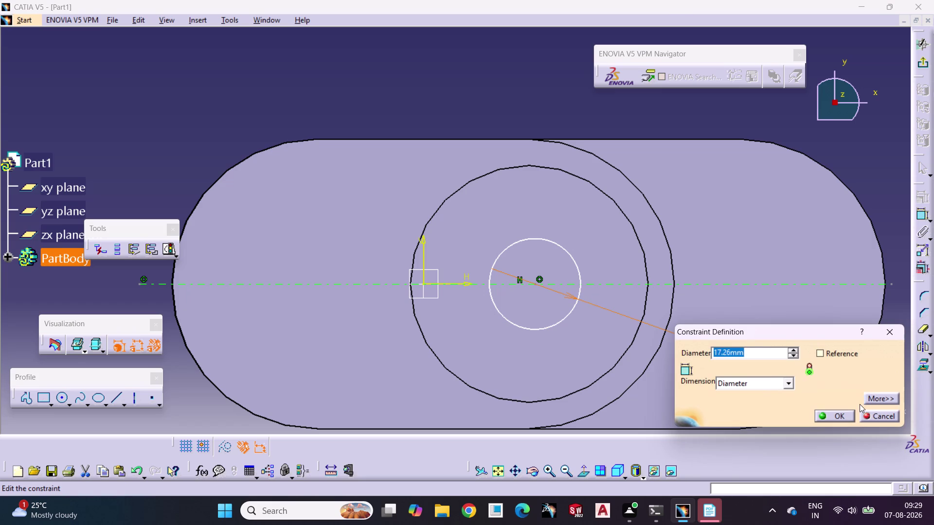
text(50)
key(Return)
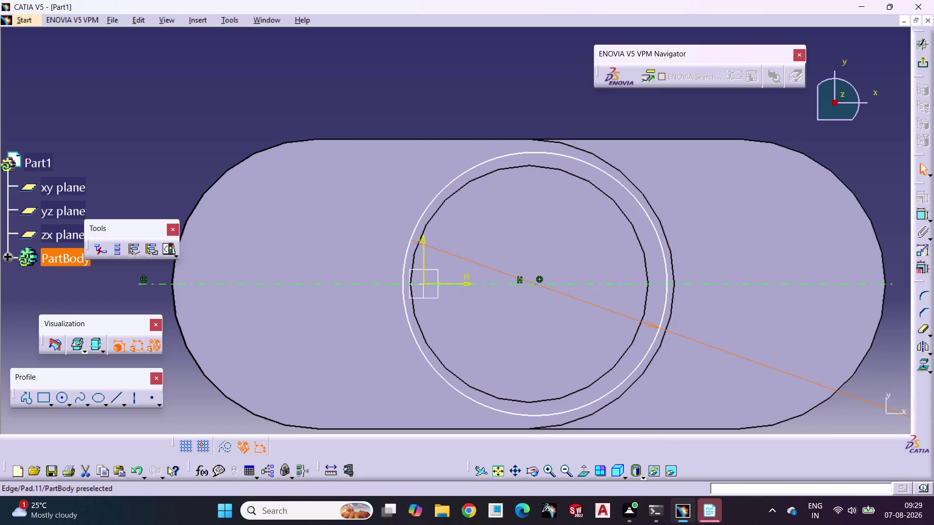
click(267, 101)
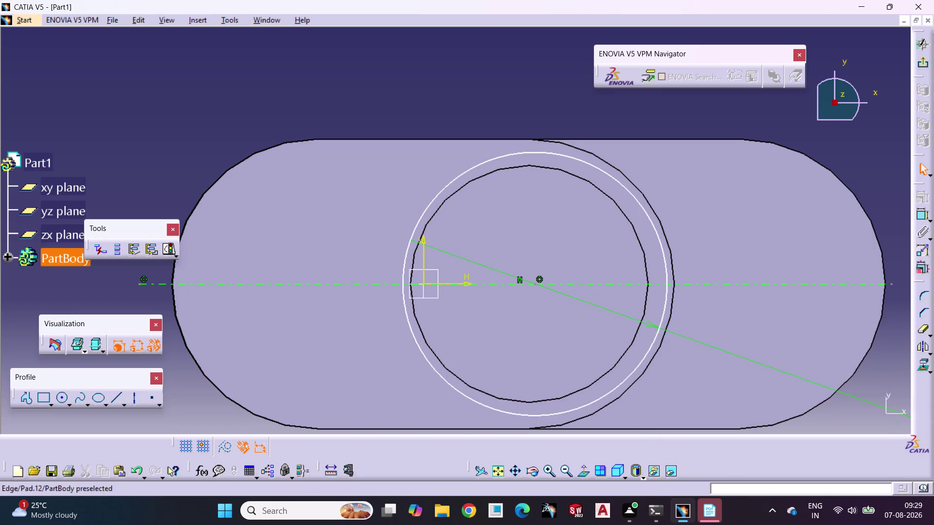
drag(534, 284, 526, 284)
click(708, 108)
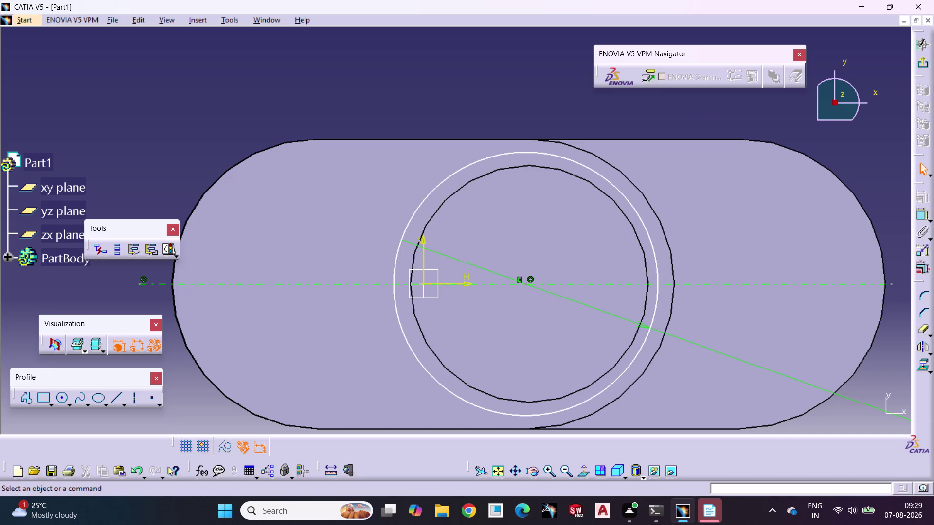
click(135, 397)
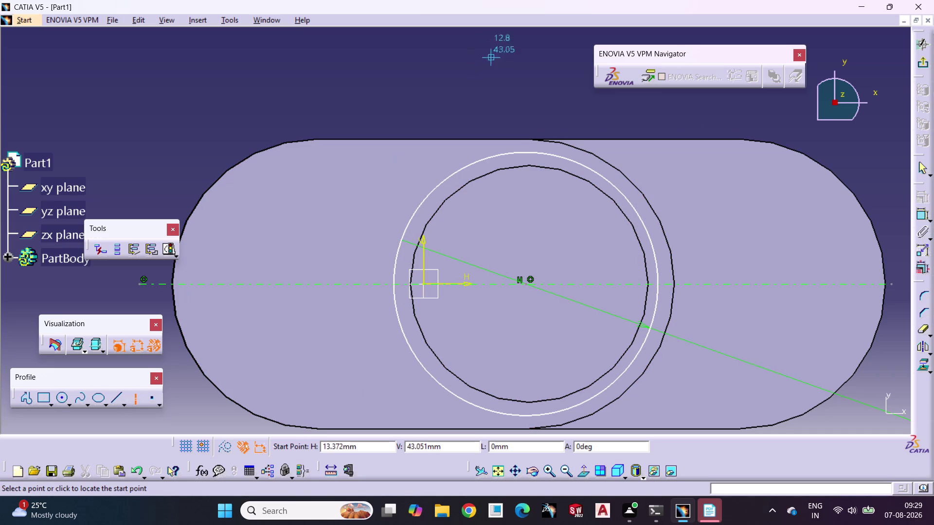
Draw a vertical line through the circle centre, zooming out to fit it.
click(526, 96)
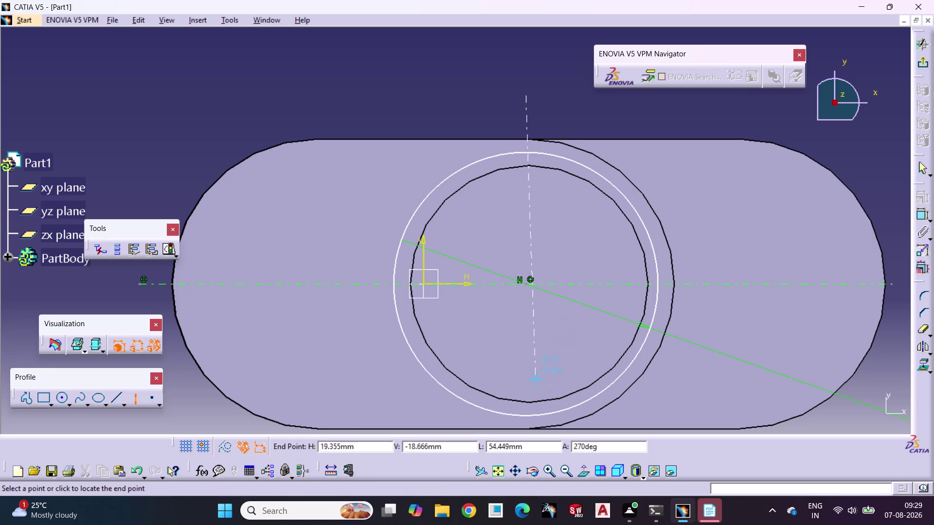
click(568, 469)
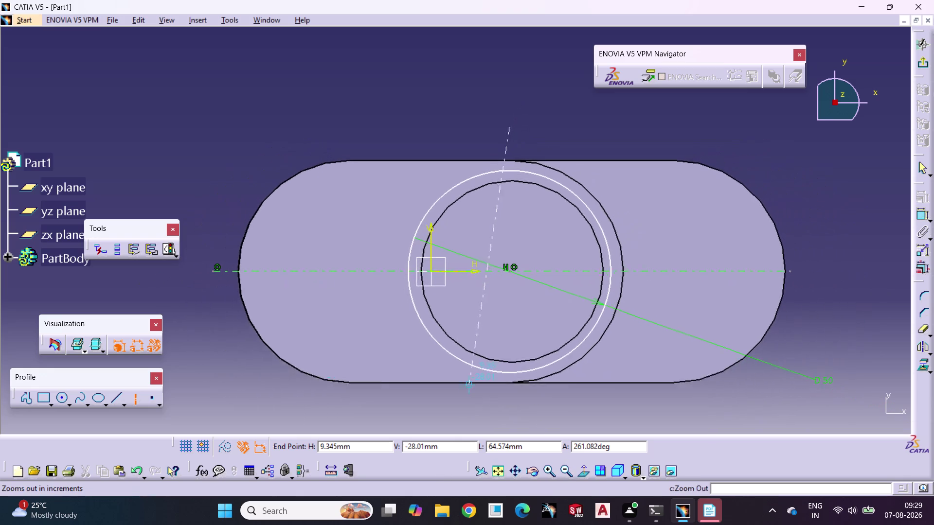
click(504, 422)
click(545, 401)
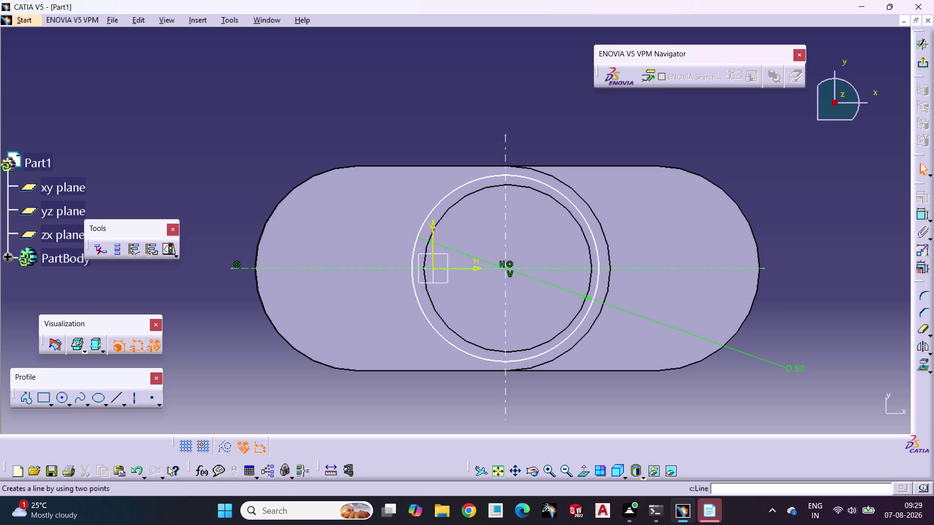
Dimension the vertical line 19.355 mm from the sketch axis and exit the sketch.
click(921, 214)
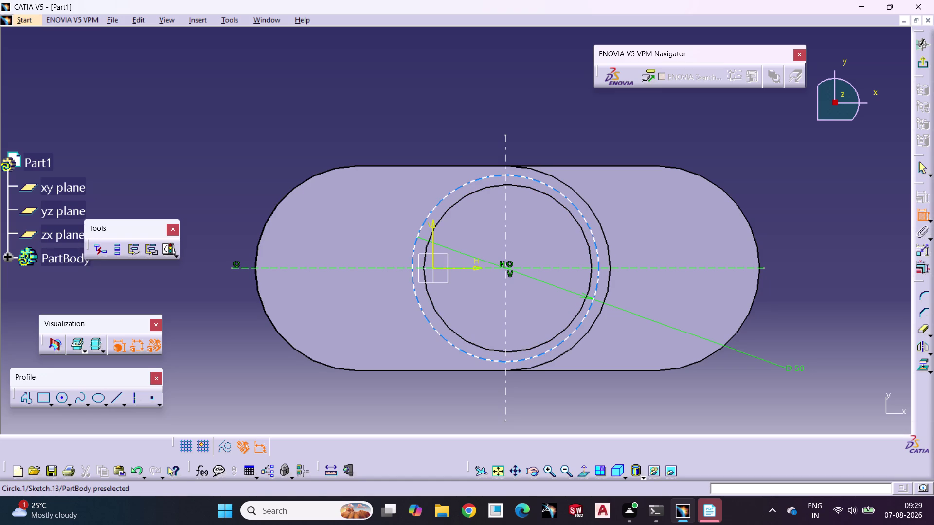
click(507, 298)
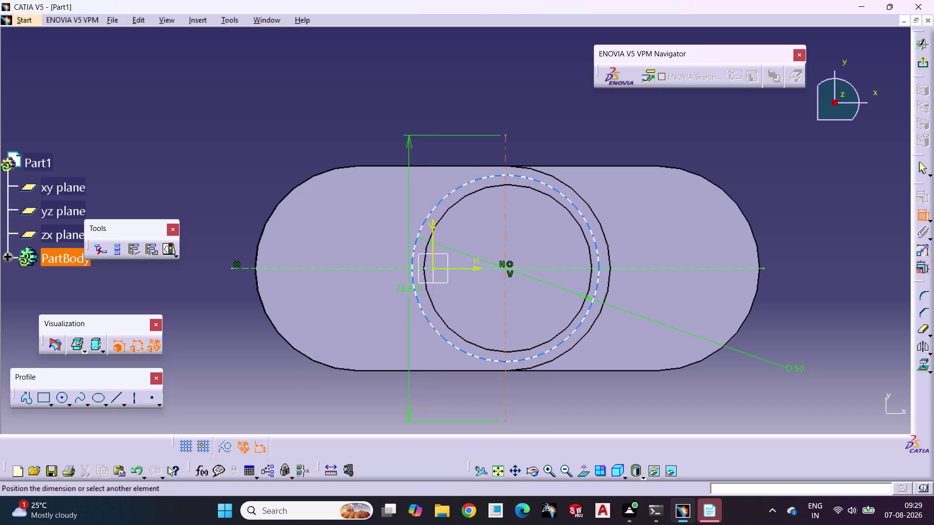
click(410, 261)
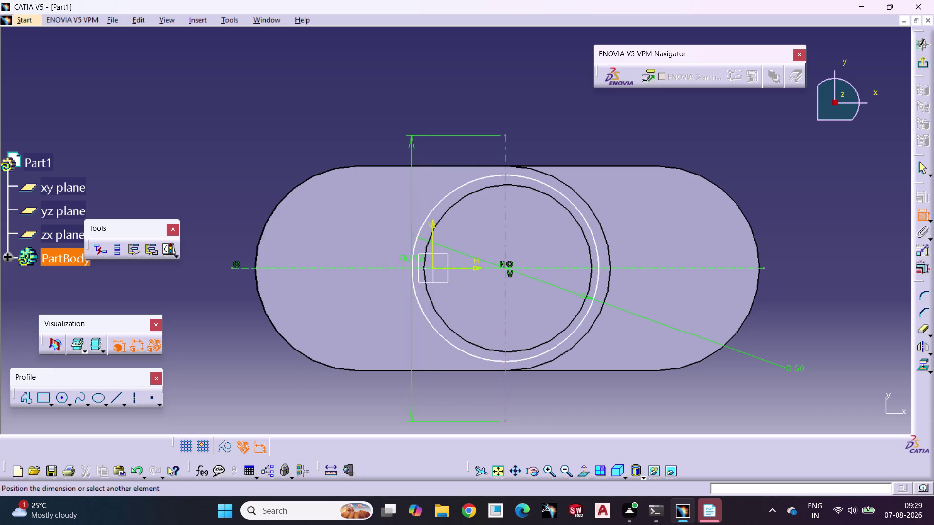
click(455, 403)
click(615, 392)
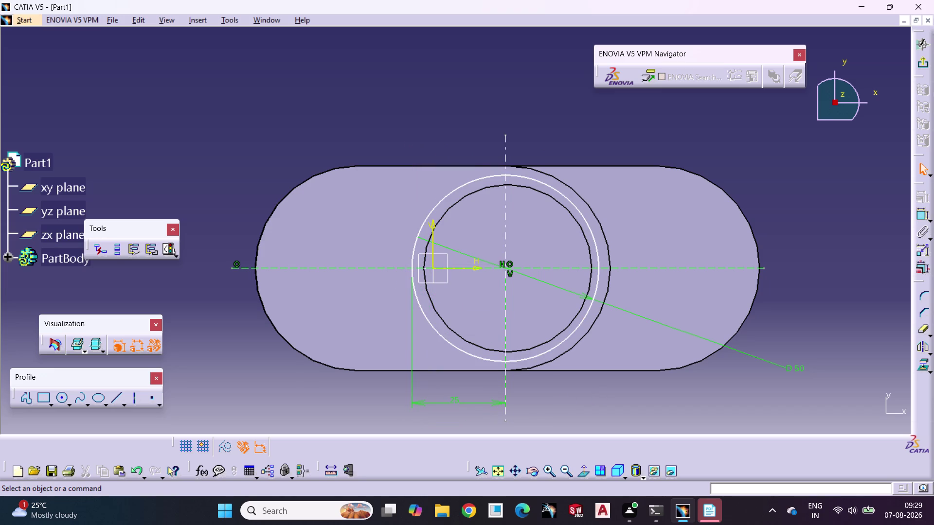
click(925, 214)
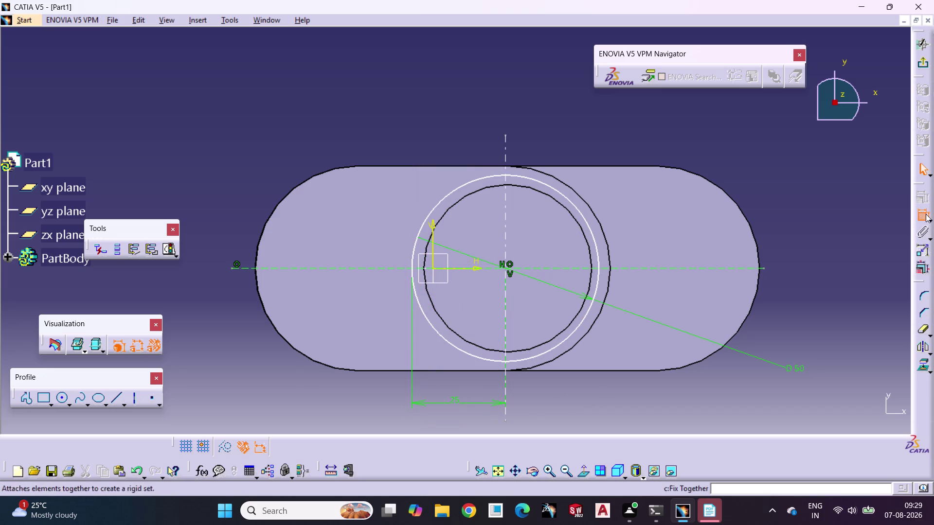
click(433, 248)
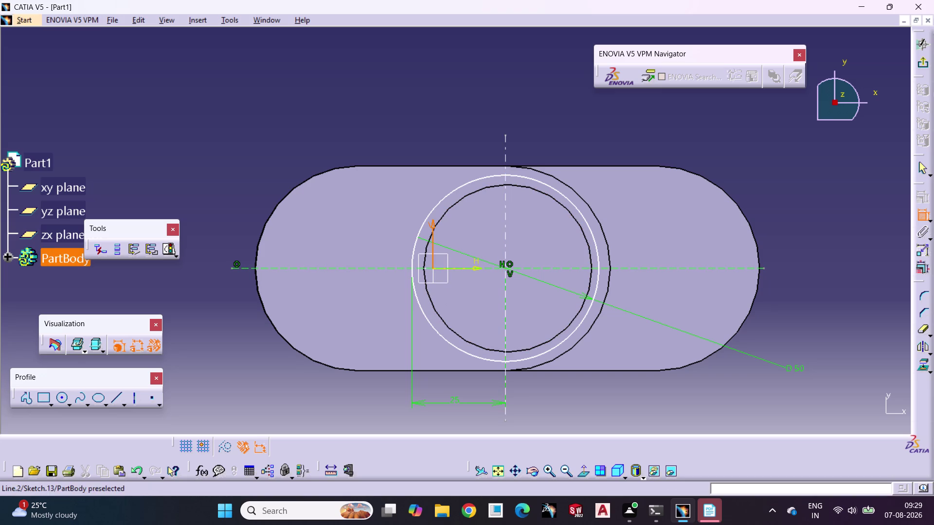
click(507, 240)
click(471, 125)
click(570, 123)
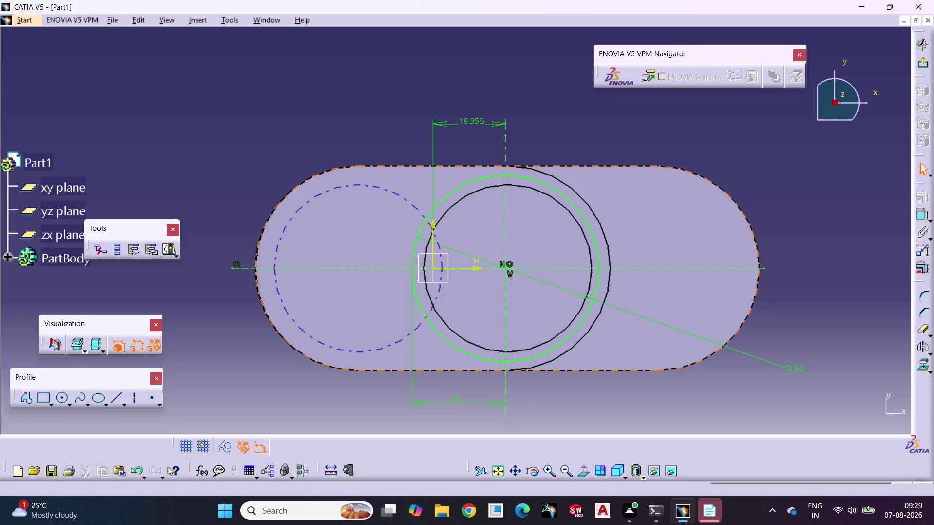
click(922, 66)
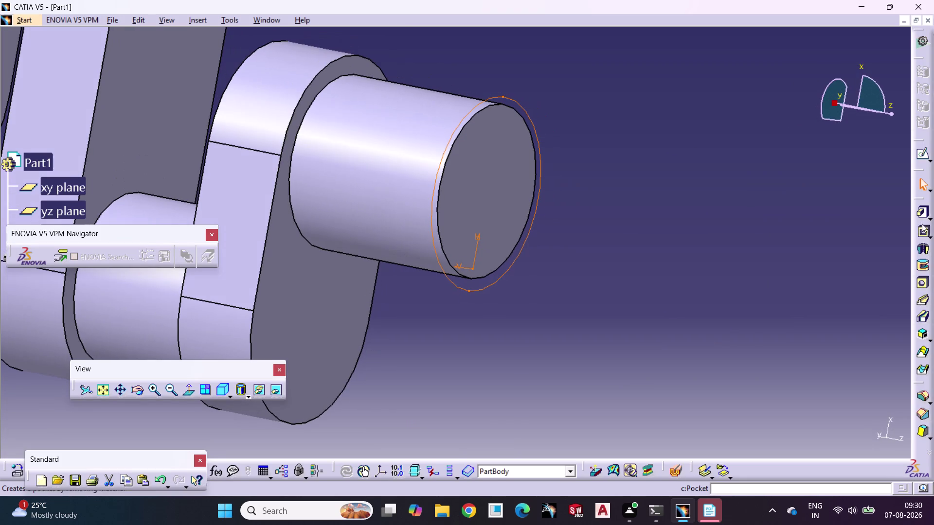
Create a trial 100 mm pad from the sketch, then undo it.
click(922, 216)
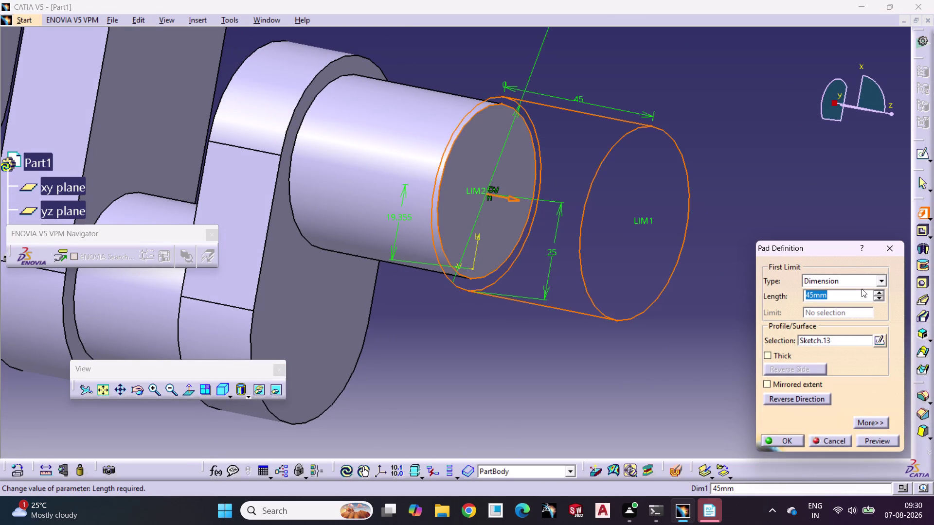
text(100)
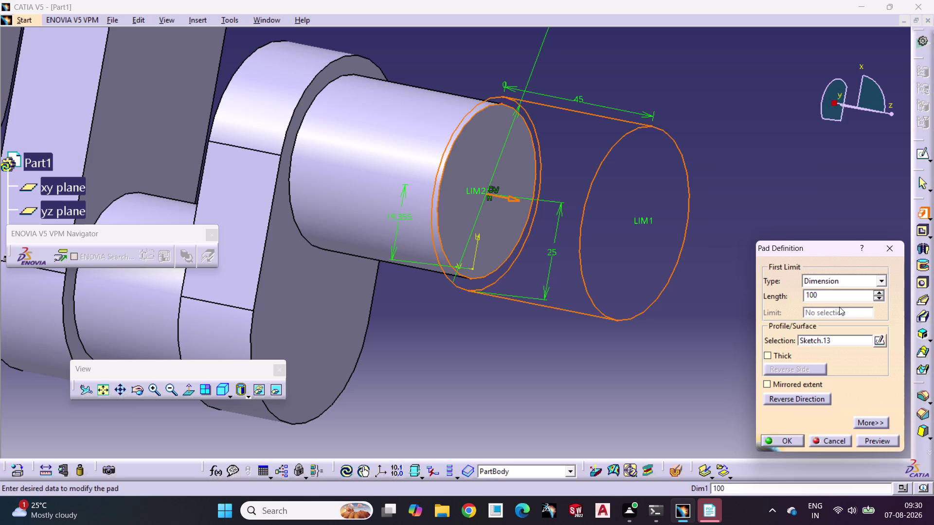
click(789, 444)
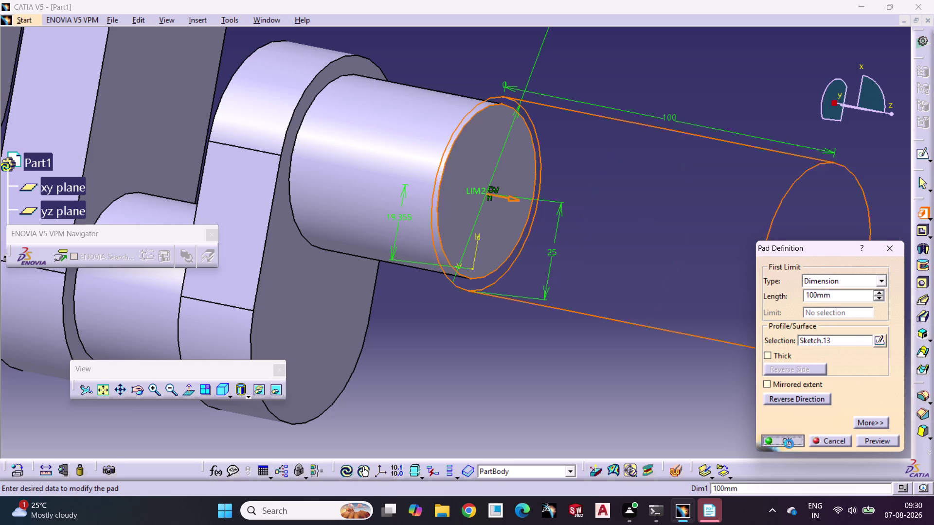
click(597, 416)
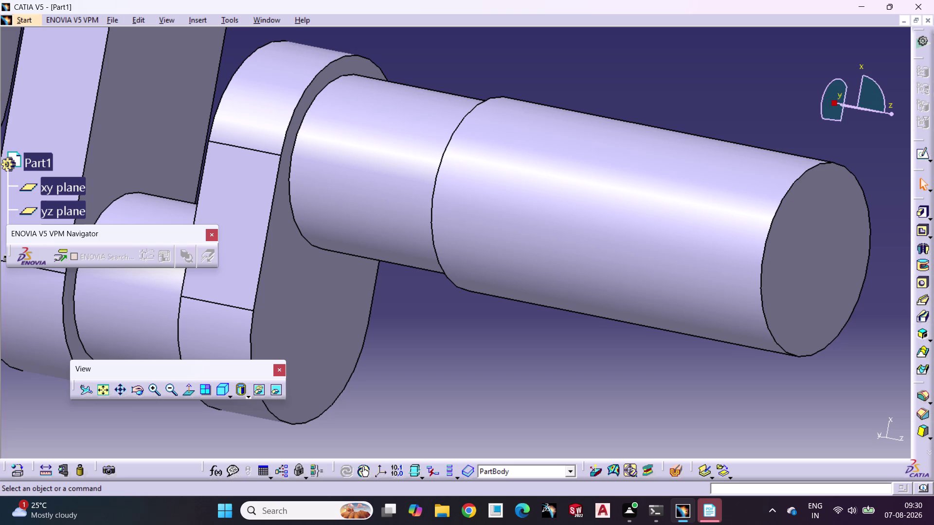
key(ctrl+z)
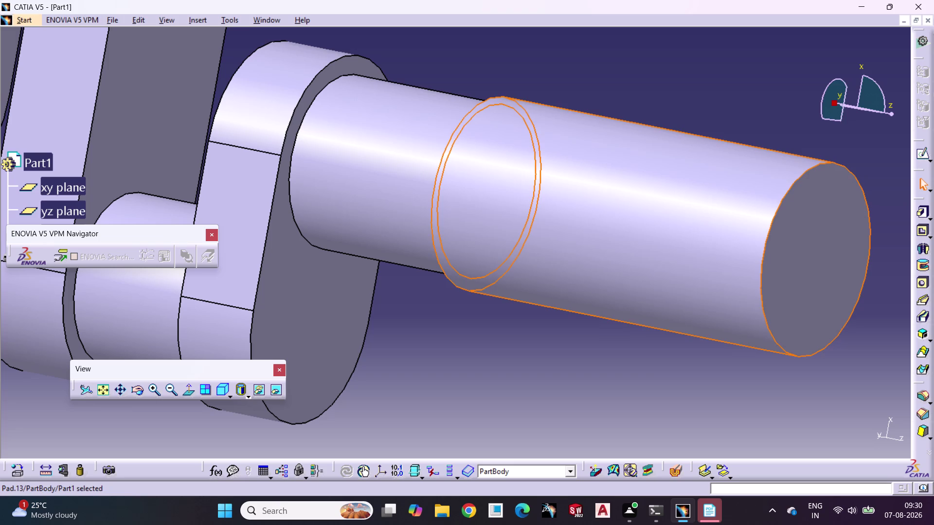
key(ctrl+z)
Select the circle sketch and open it for editing.
click(668, 280)
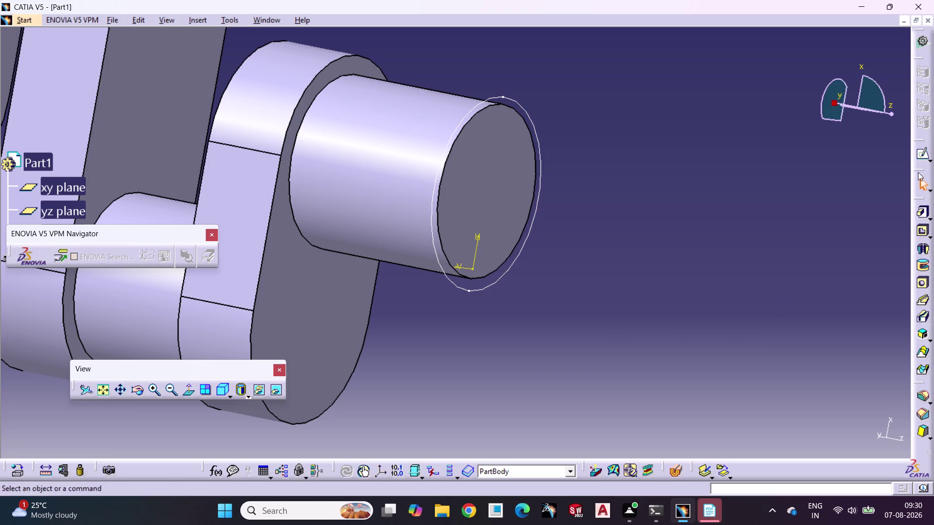
click(519, 220)
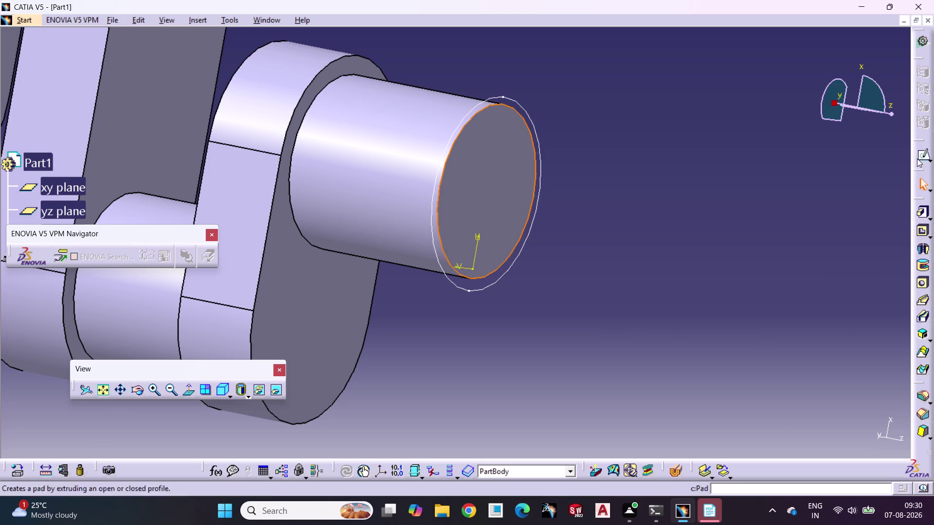
click(916, 159)
click(857, 219)
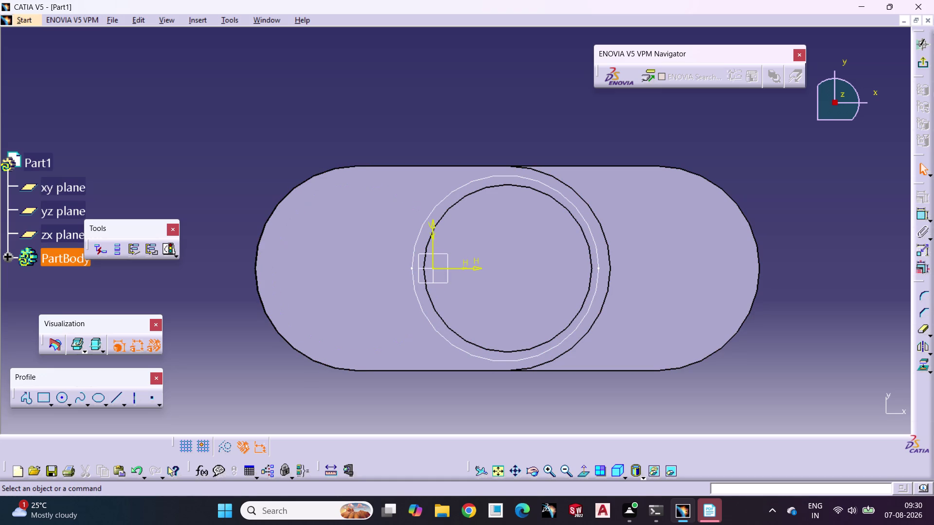
Undo several changes and reopen the D45 circle sketch offset 20 from the origin.
key(ctrl+z)
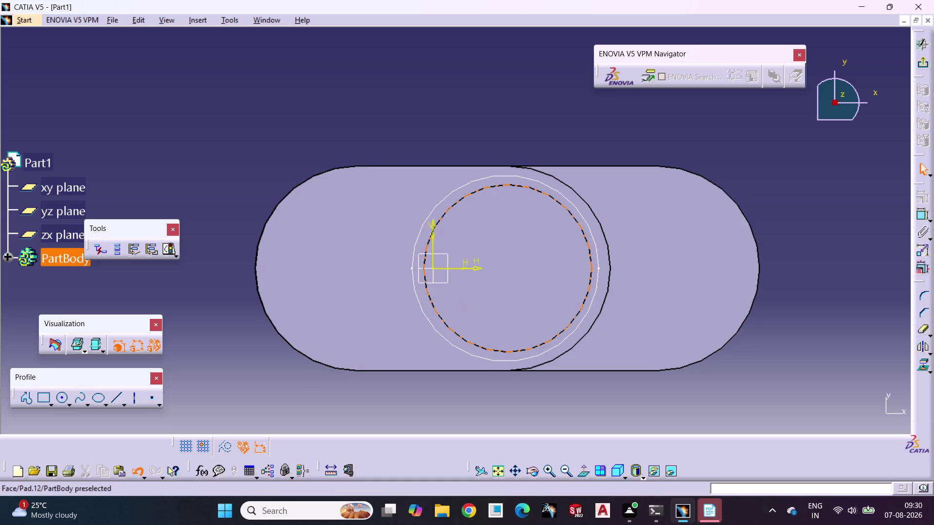
key(Escape)
key(ctrl+z)
key(ctrl+z)
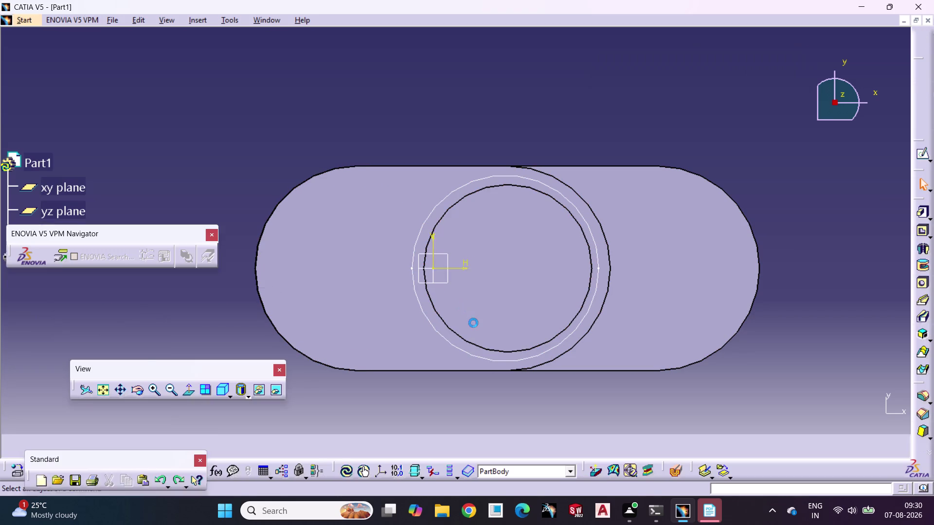
key(ctrl+z)
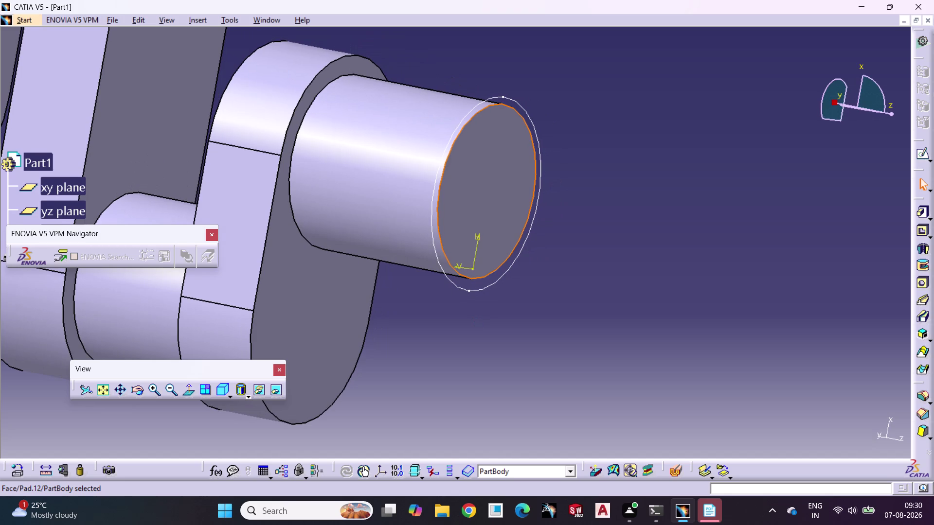
key(ctrl+z)
click(466, 294)
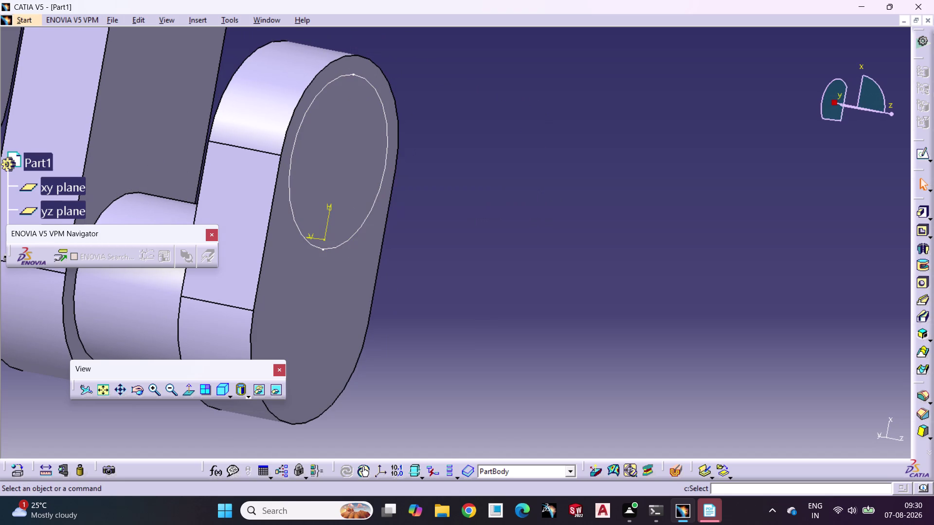
click(366, 212)
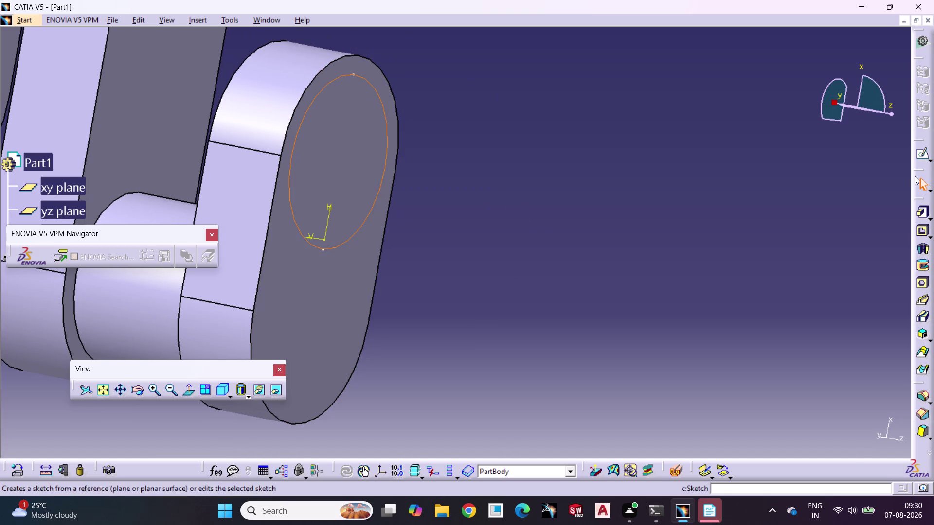
click(927, 143)
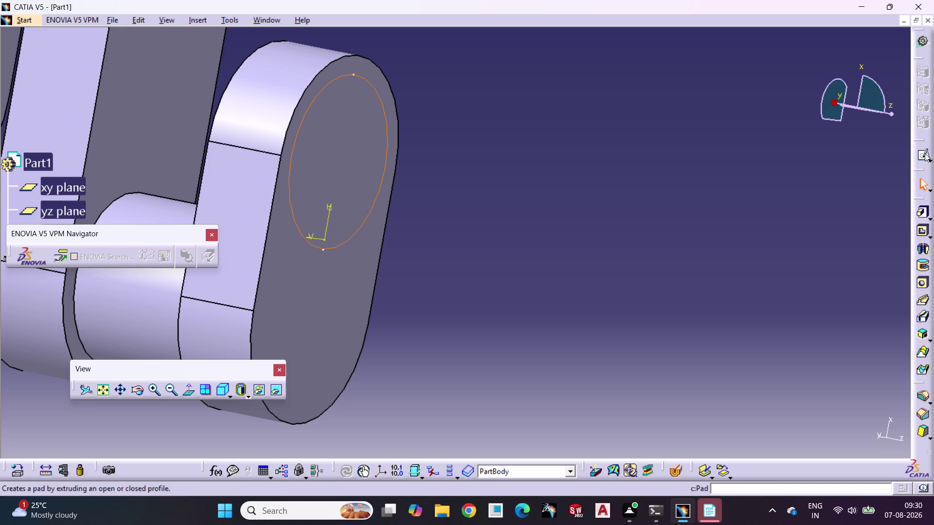
click(924, 153)
Bring the circle sketch into view and orbit around the crank web.
click(777, 231)
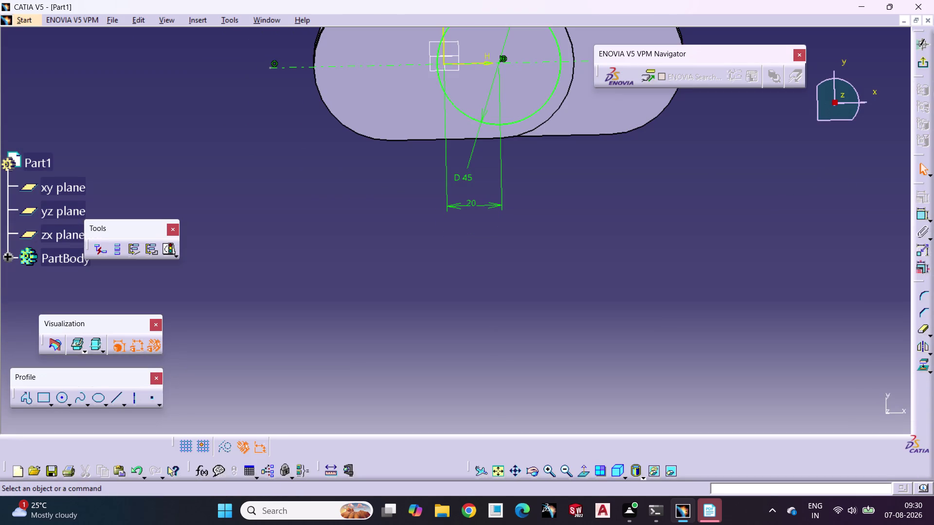
middle_drag(590, 179, 588, 302)
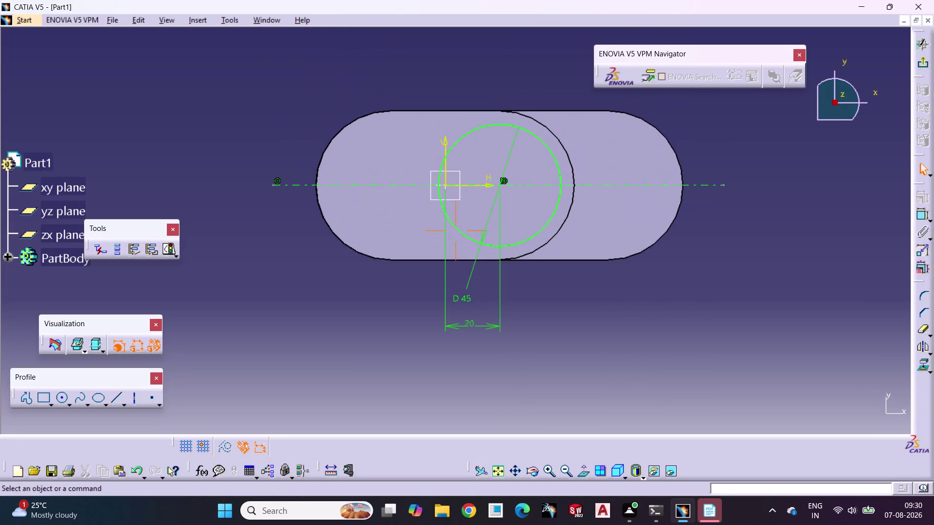
middle_drag(588, 302, 588, 306)
middle_drag(587, 306, 604, 306)
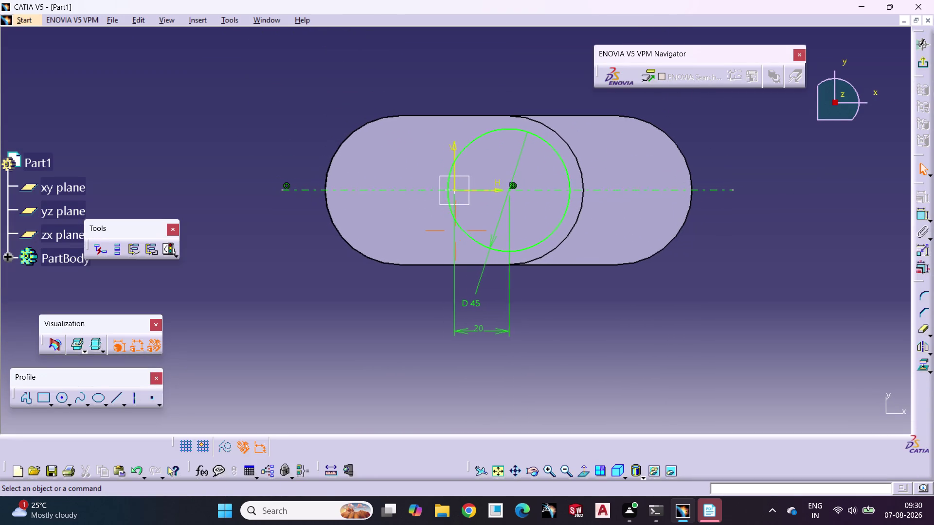
middle_drag(604, 306, 606, 306)
click(533, 473)
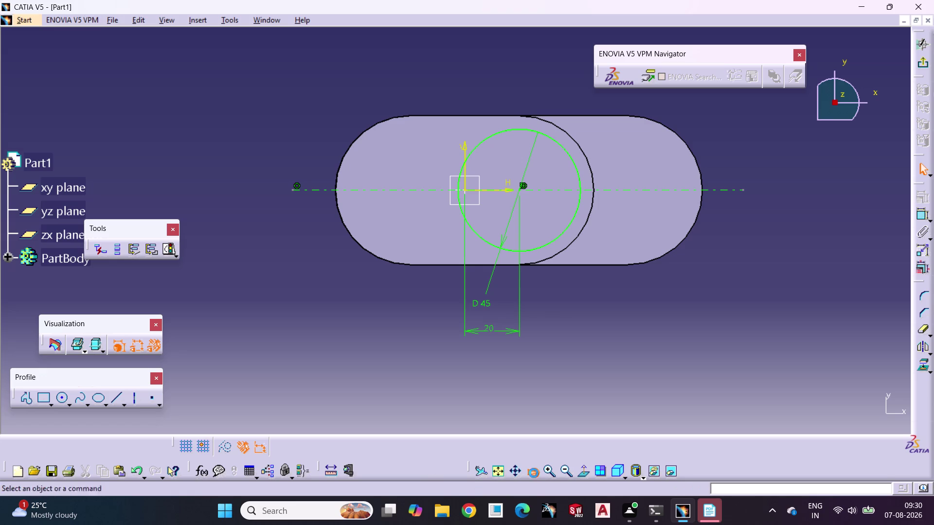
drag(373, 321, 533, 355)
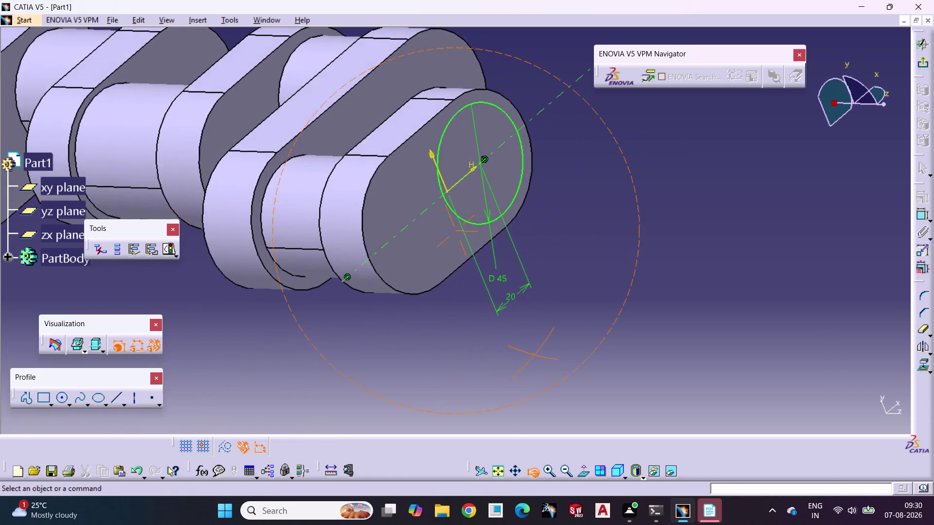
drag(534, 355, 490, 366)
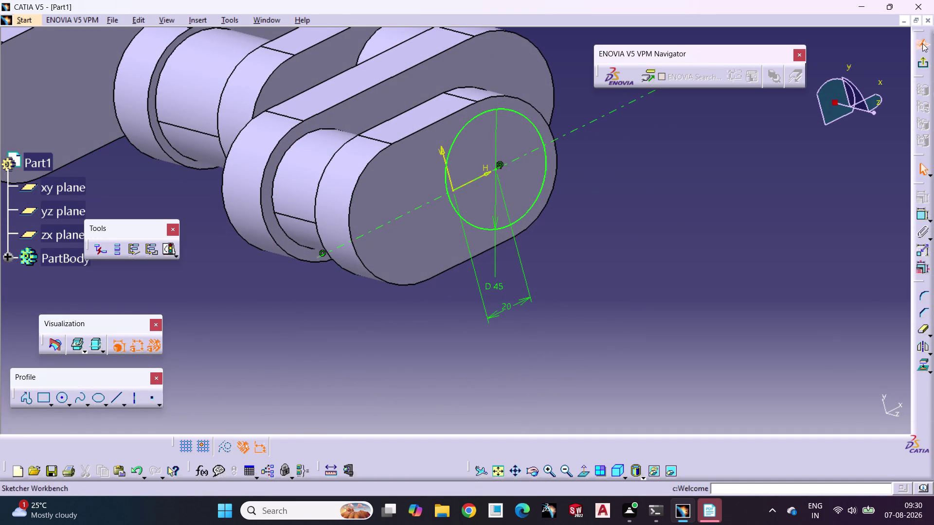
Pad the circle 45 mm and start a new sketch on the pad's end face.
click(921, 61)
click(922, 210)
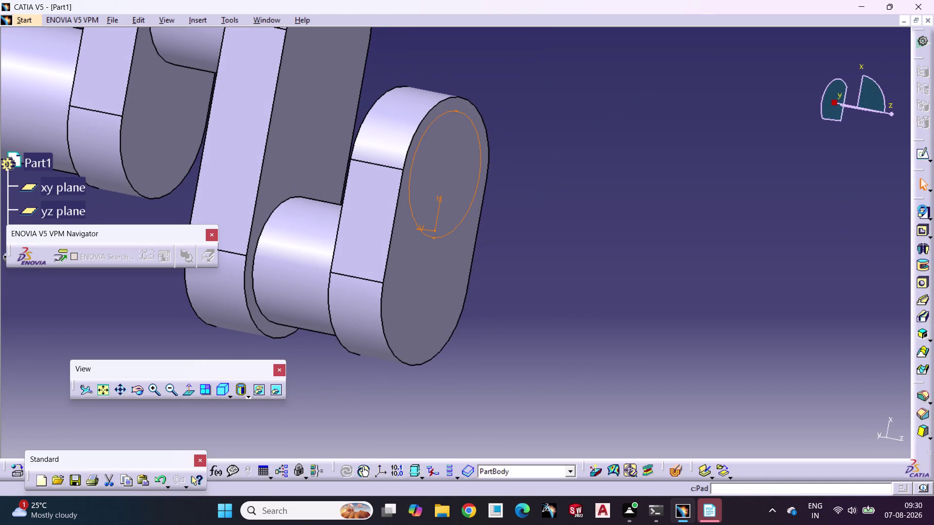
text(4)
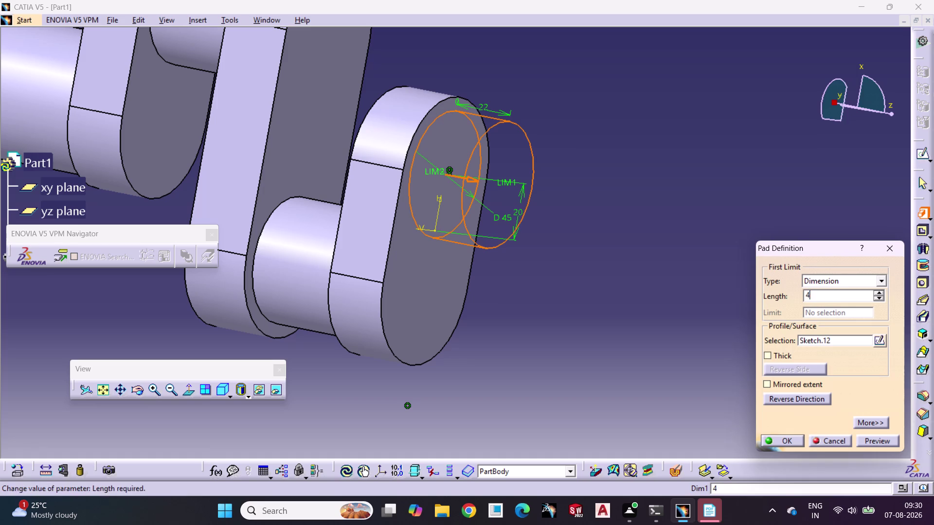
text(5)
click(797, 438)
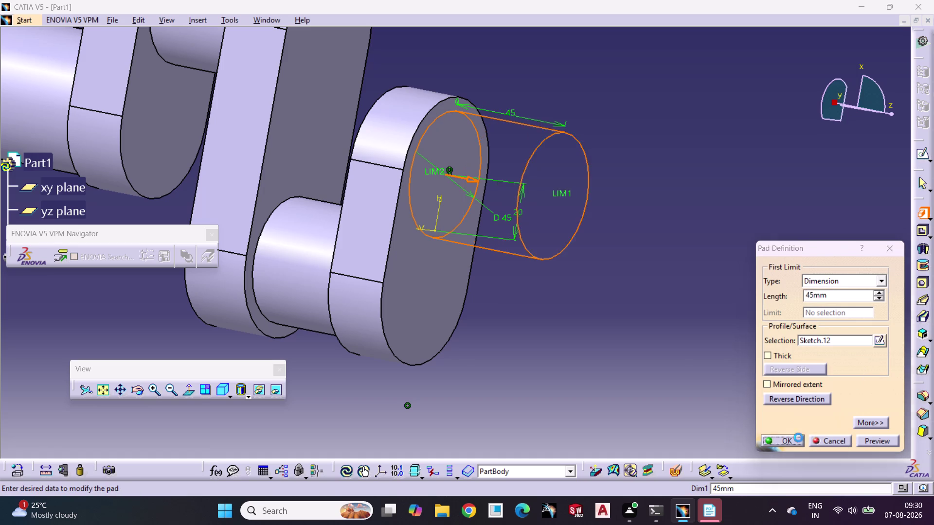
click(671, 356)
click(557, 218)
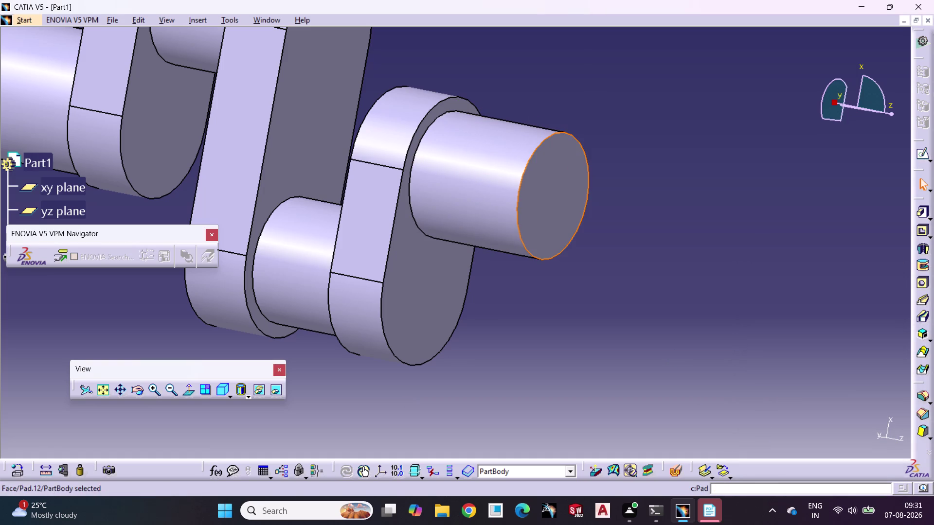
click(922, 154)
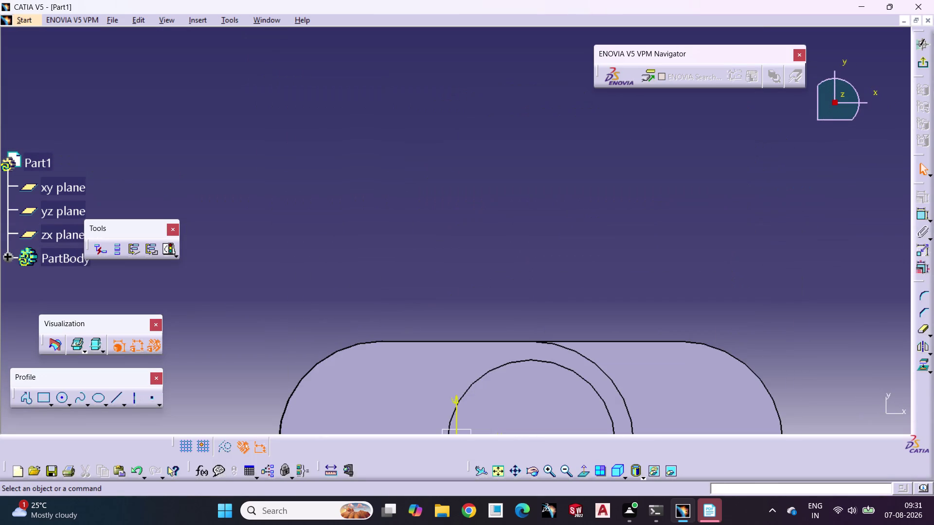
Draw a horizontal line across the face through the origin and make it construction geometry.
middle_drag(540, 292, 528, 92)
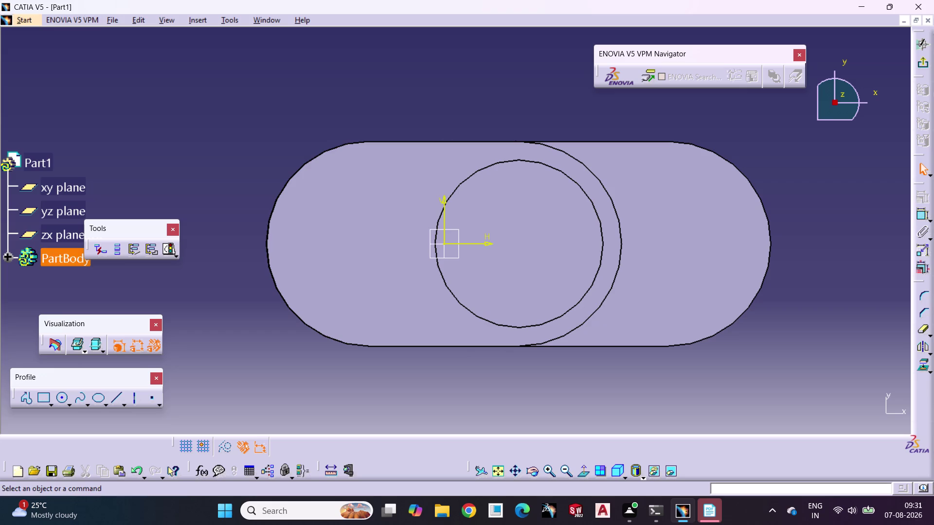
click(116, 398)
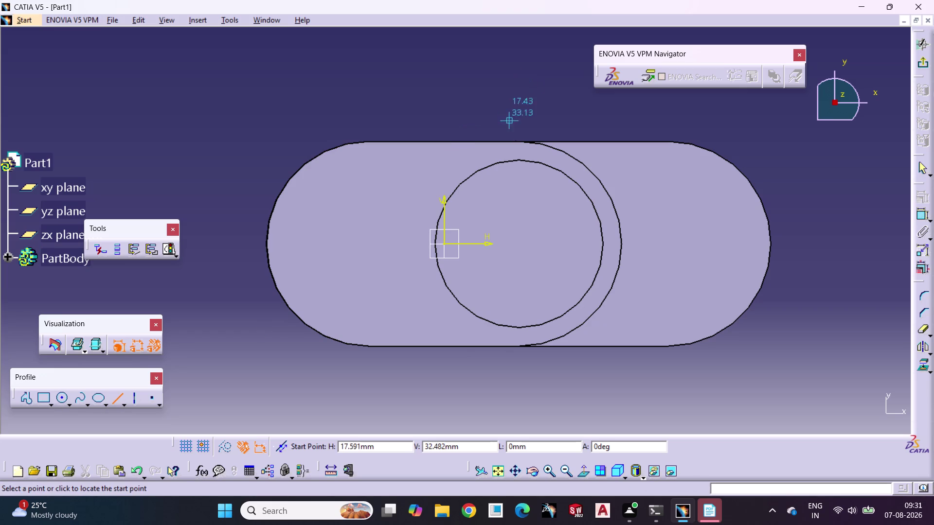
click(240, 242)
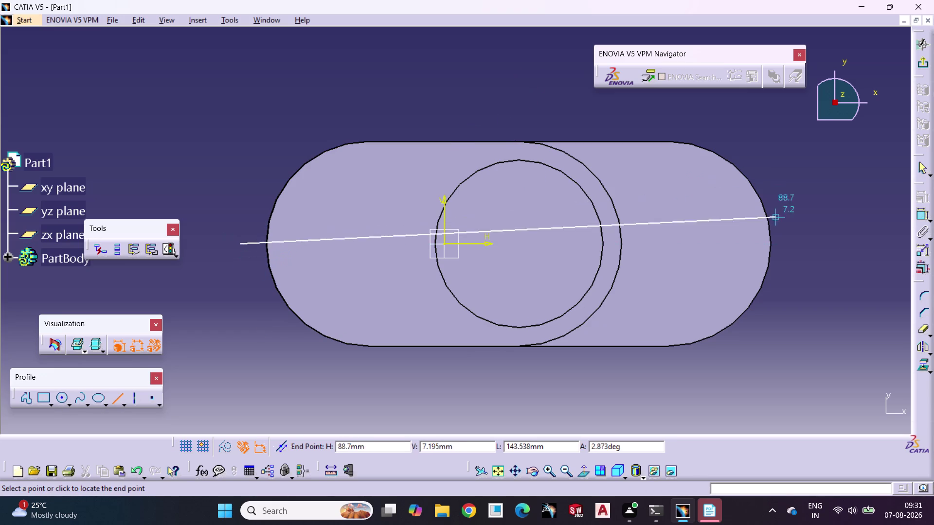
click(814, 241)
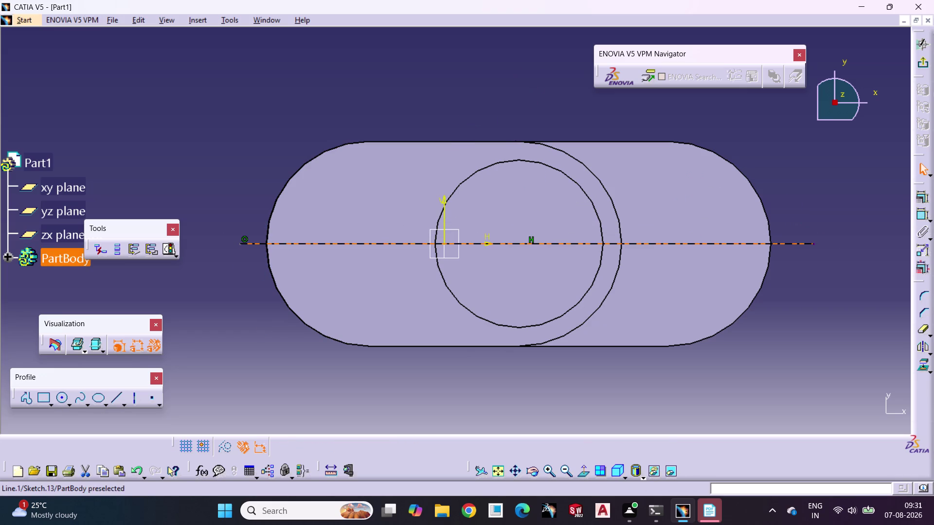
click(786, 245)
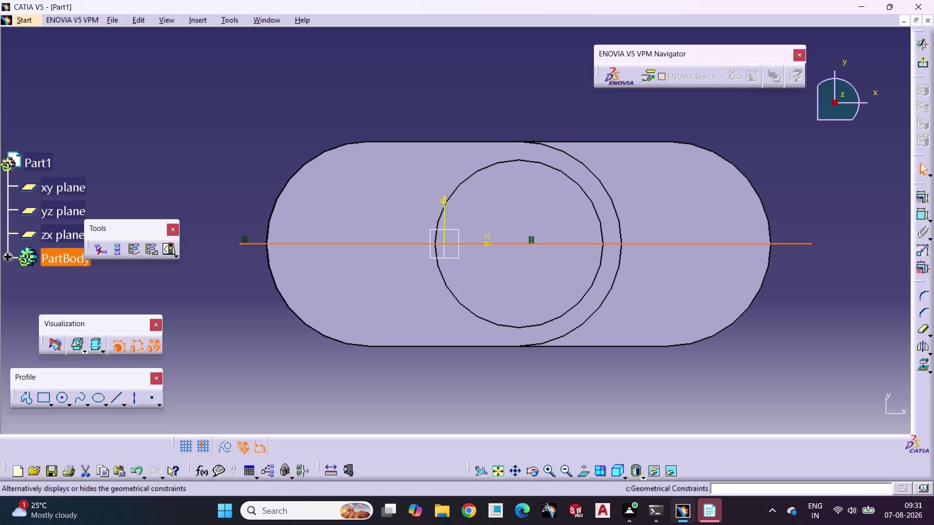
click(218, 445)
click(257, 401)
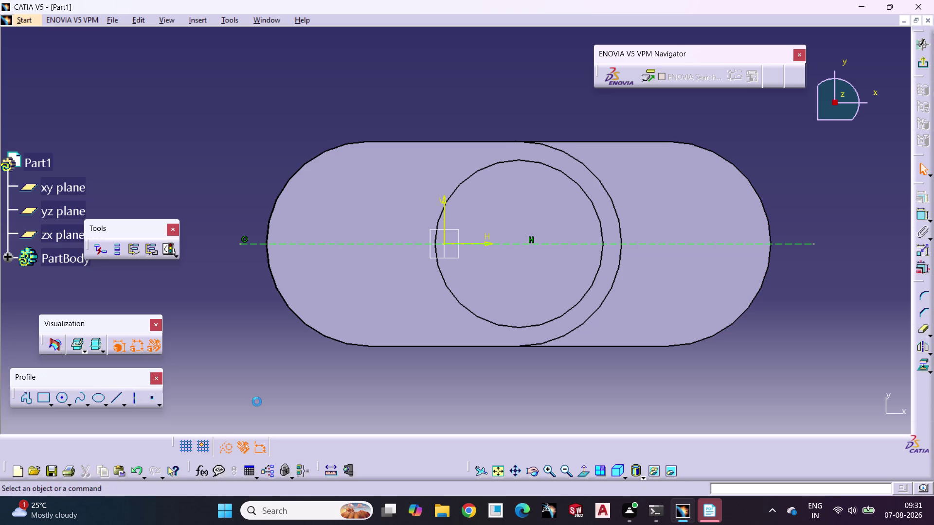
click(227, 450)
click(240, 377)
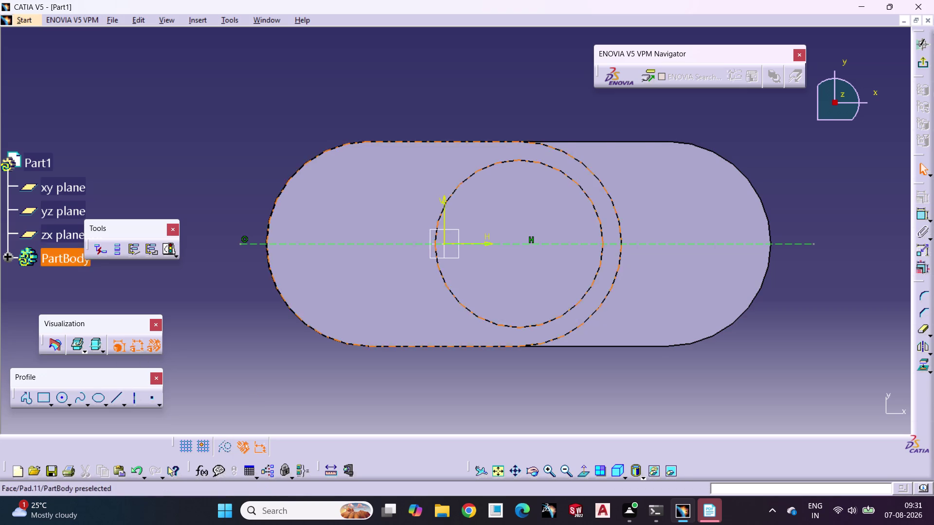
click(135, 399)
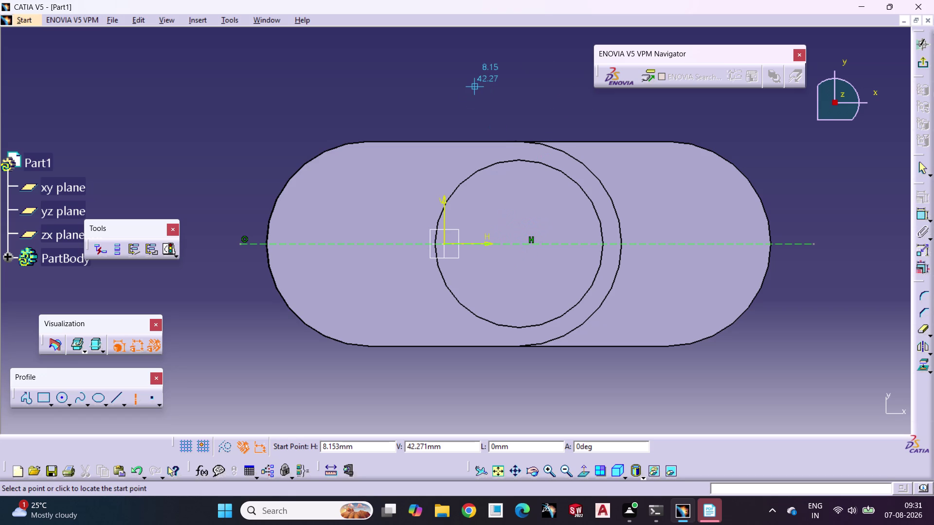
key(Escape)
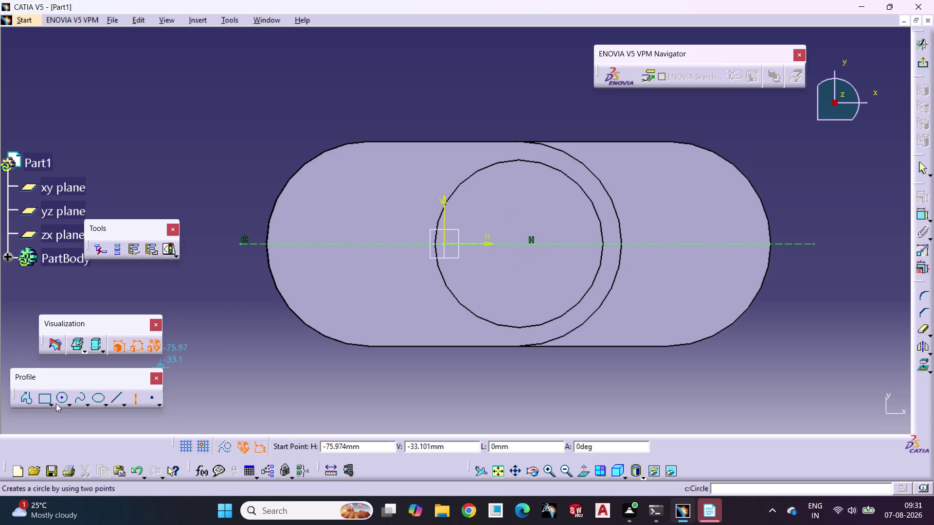
Draw a circle centred on the axis and give it a 50 mm diameter.
click(58, 399)
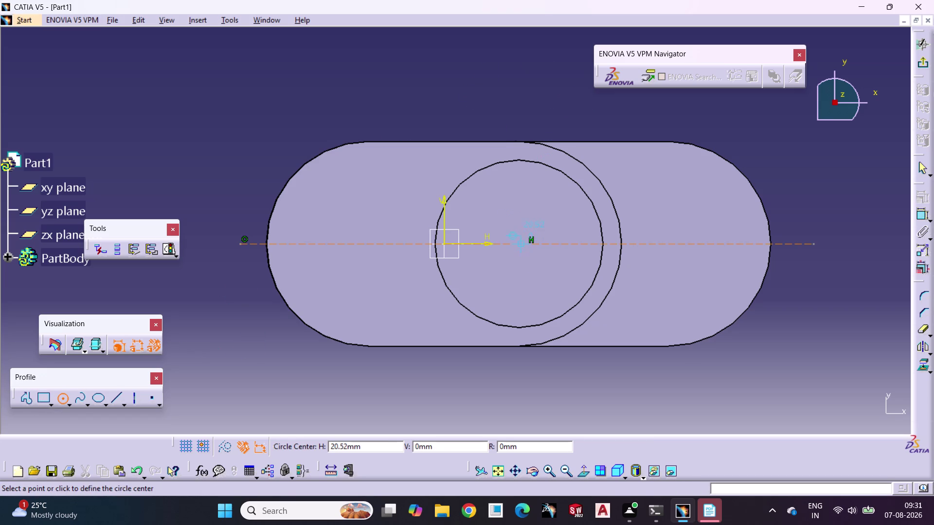
click(520, 242)
click(530, 304)
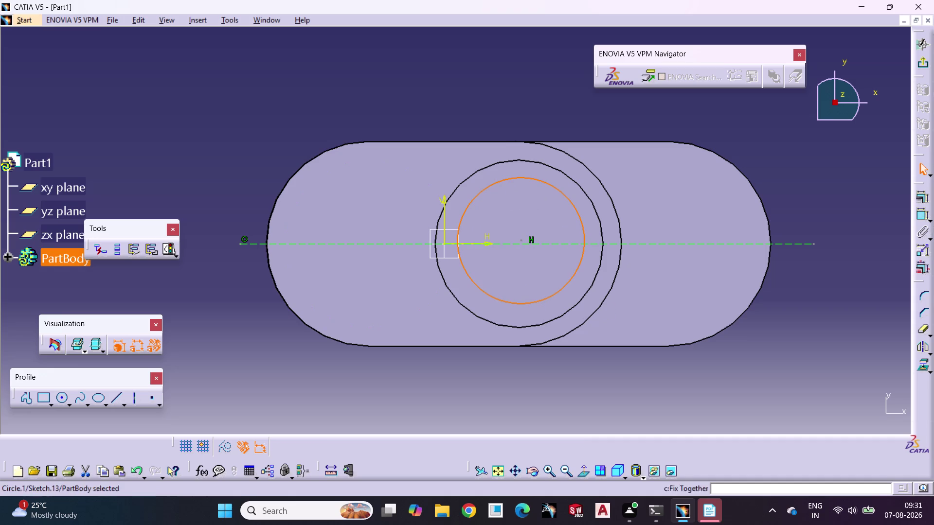
click(921, 214)
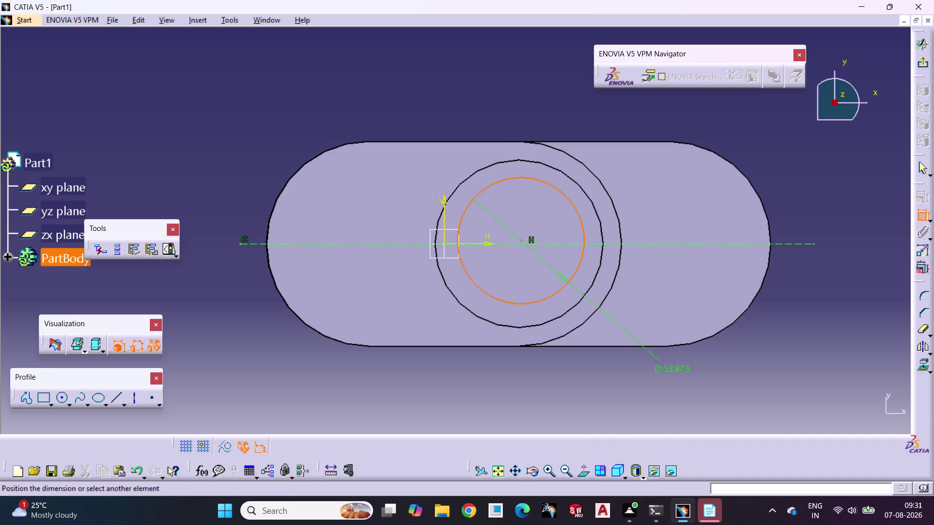
double_click(677, 382)
click(677, 382)
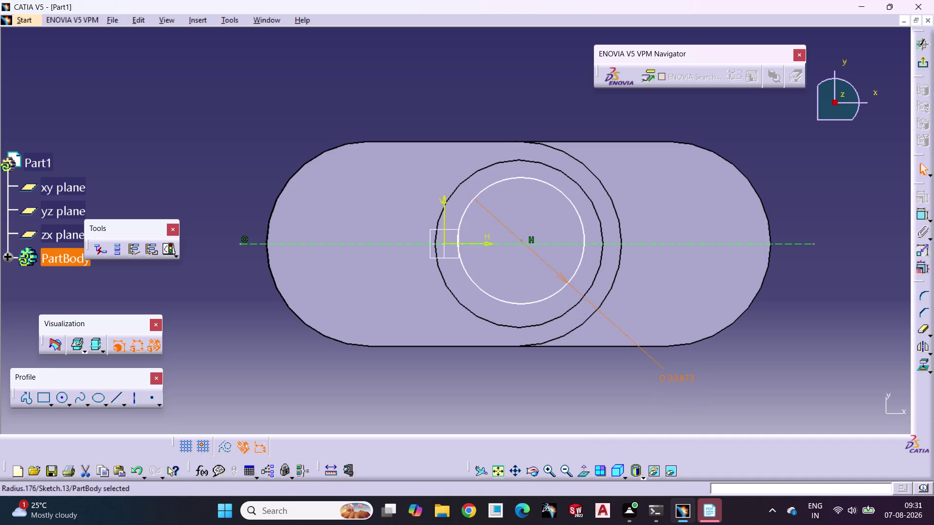
double_click(677, 383)
text(50)
key(Return)
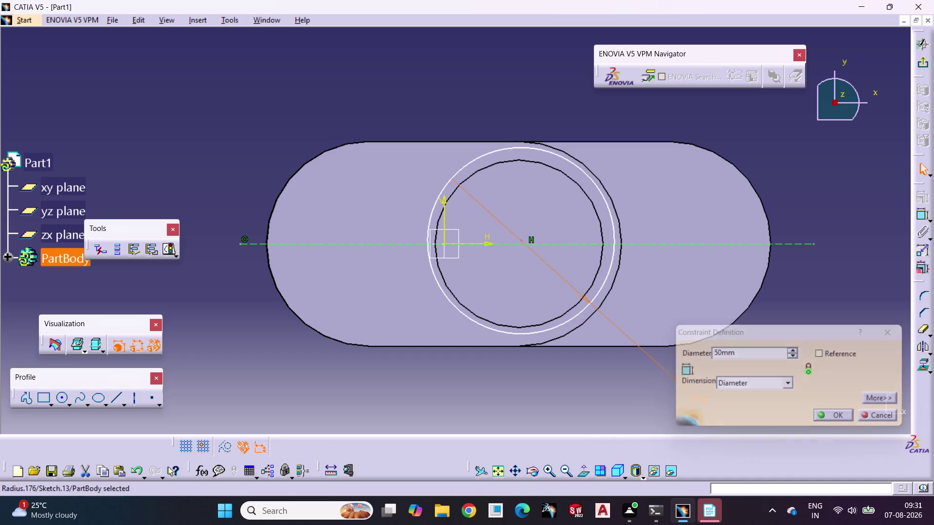
Draw a vertical straight line and select a point on the circle sketch.
click(734, 362)
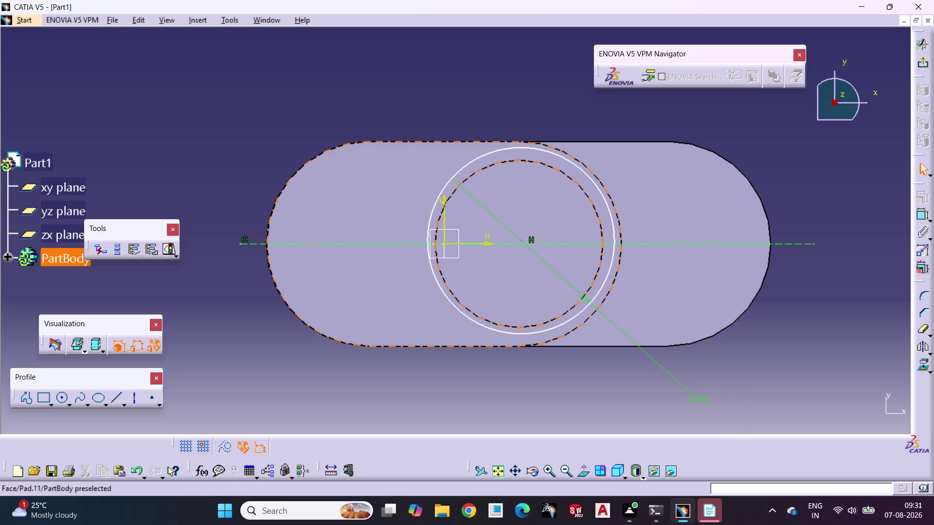
click(522, 241)
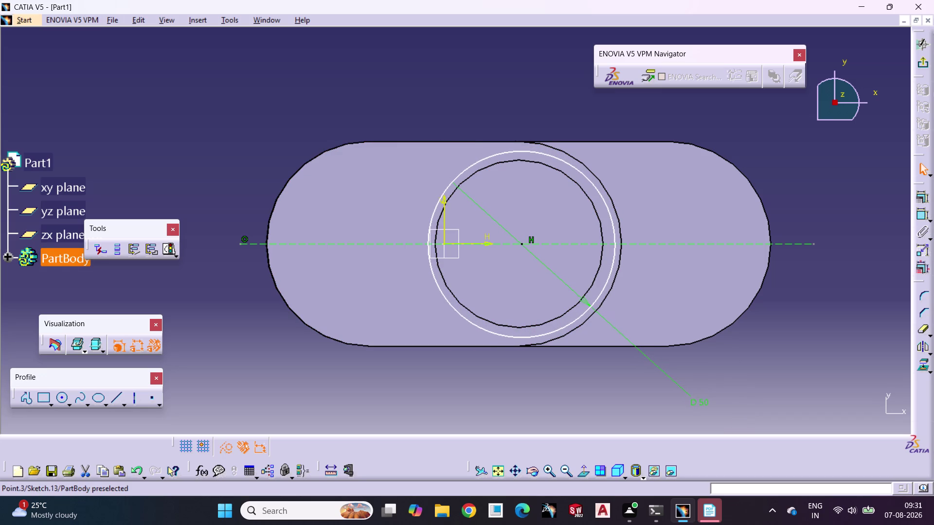
click(756, 352)
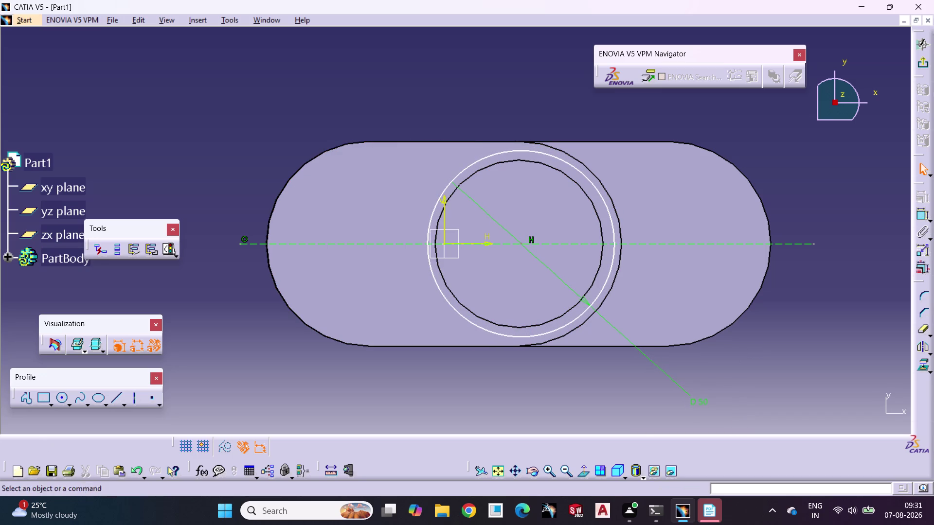
click(134, 401)
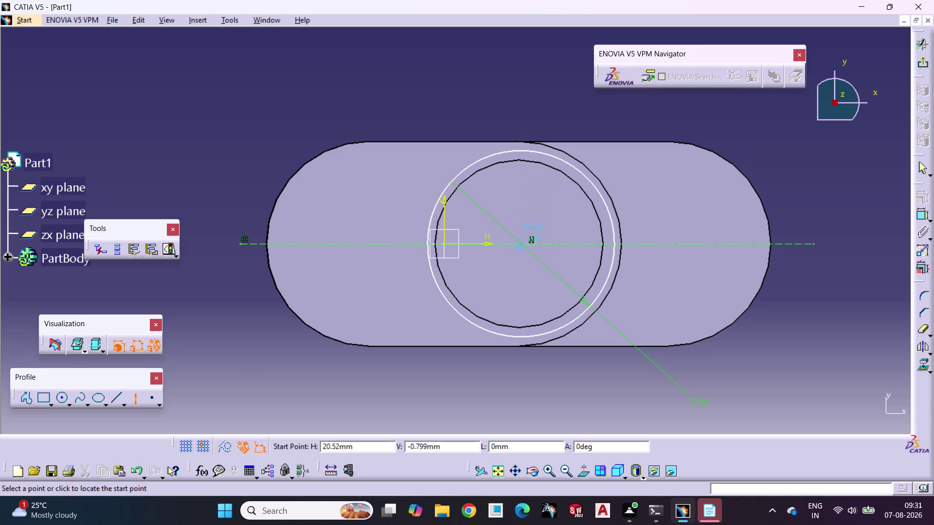
drag(521, 104, 521, 114)
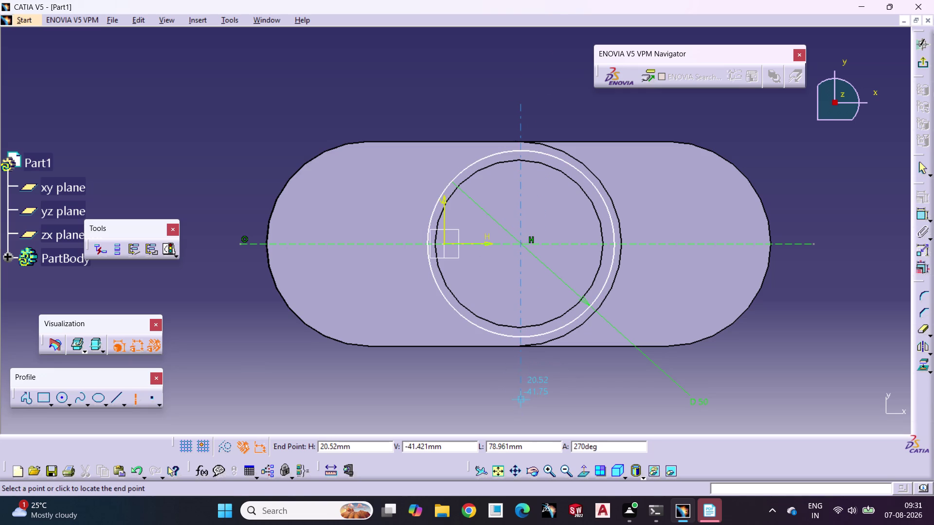
click(518, 397)
click(557, 394)
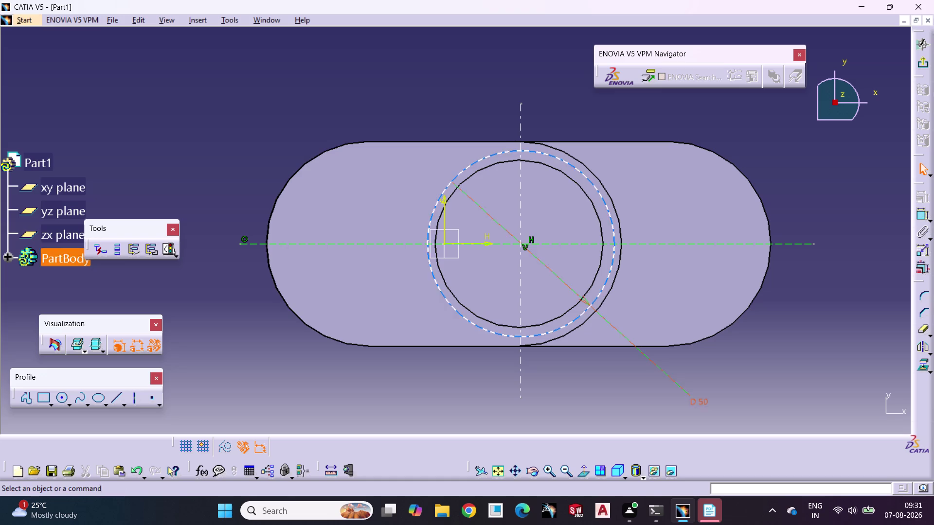
click(521, 243)
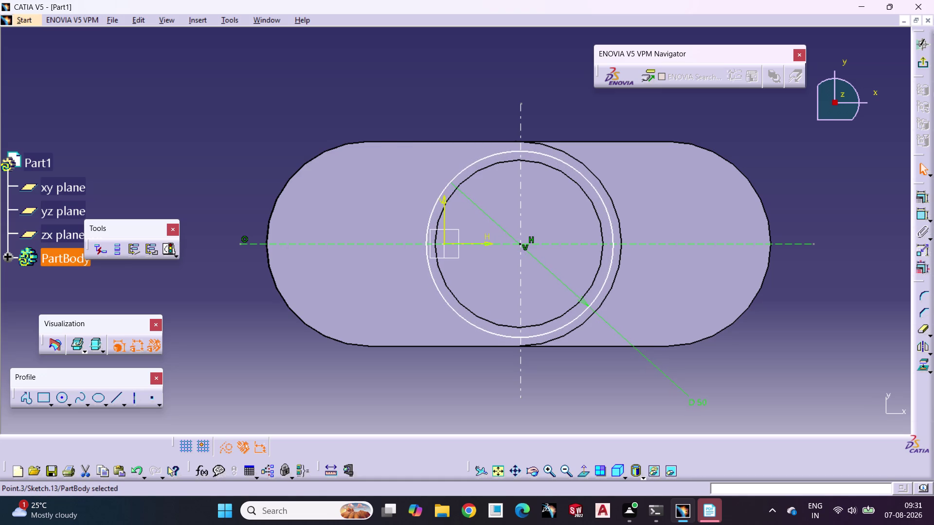
click(563, 376)
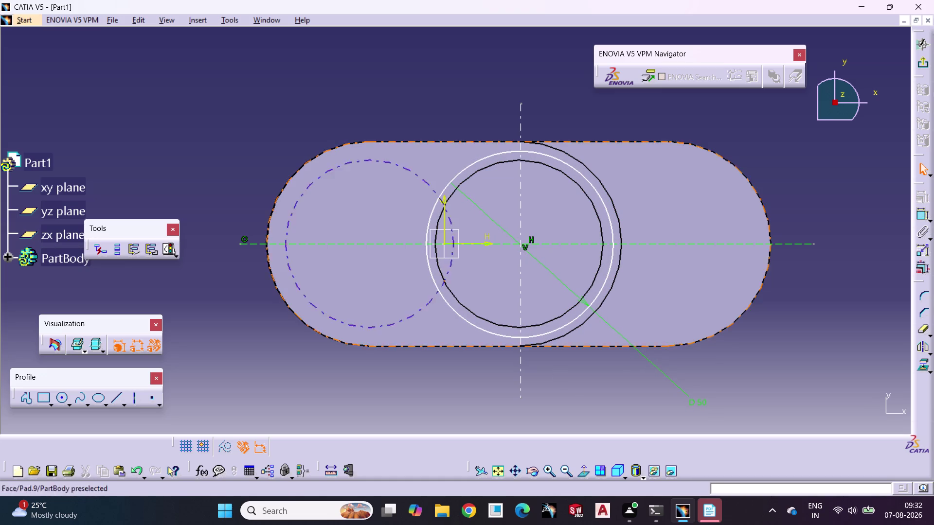
Dimension the circle 25 mm from the vertical axis.
click(925, 216)
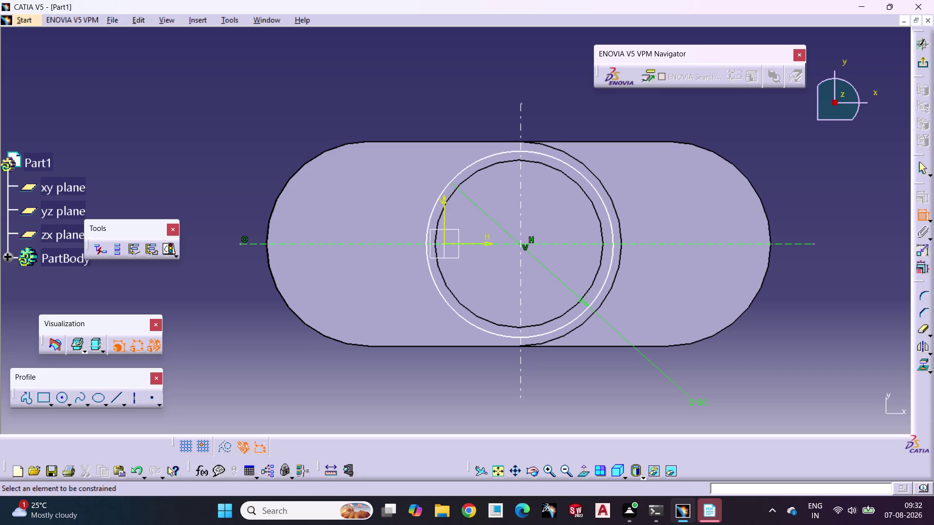
click(523, 275)
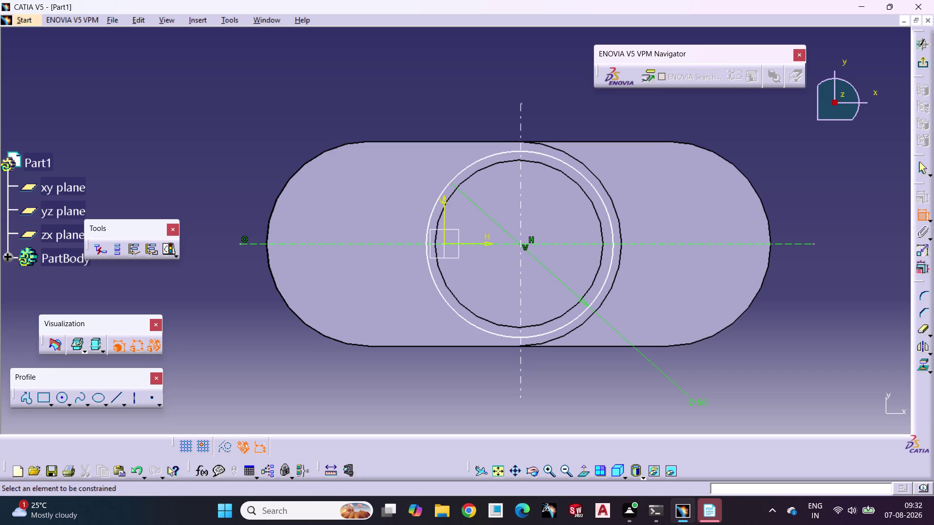
click(520, 263)
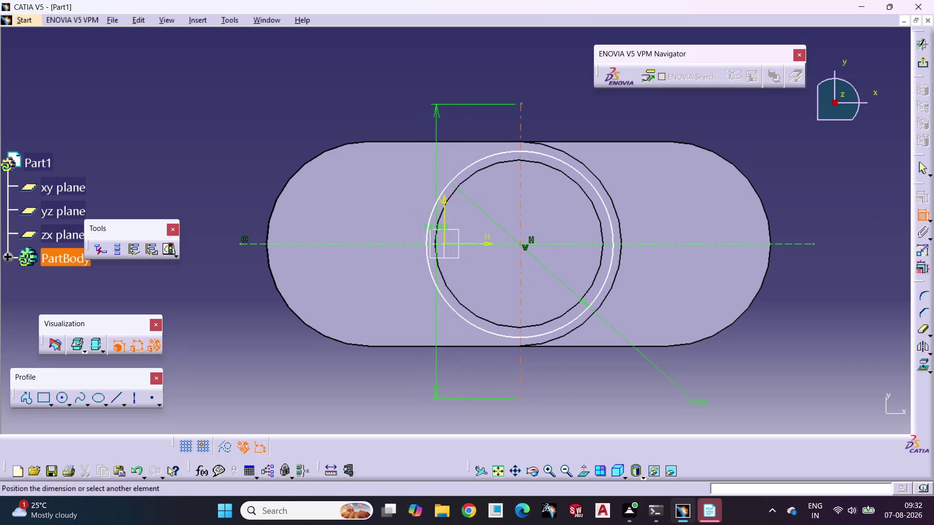
click(428, 232)
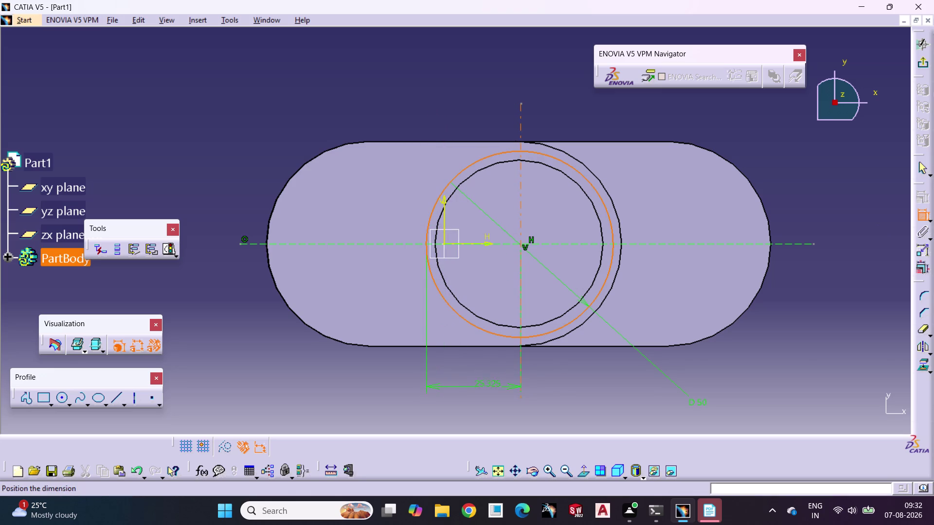
triple_click(476, 388)
double_click(477, 388)
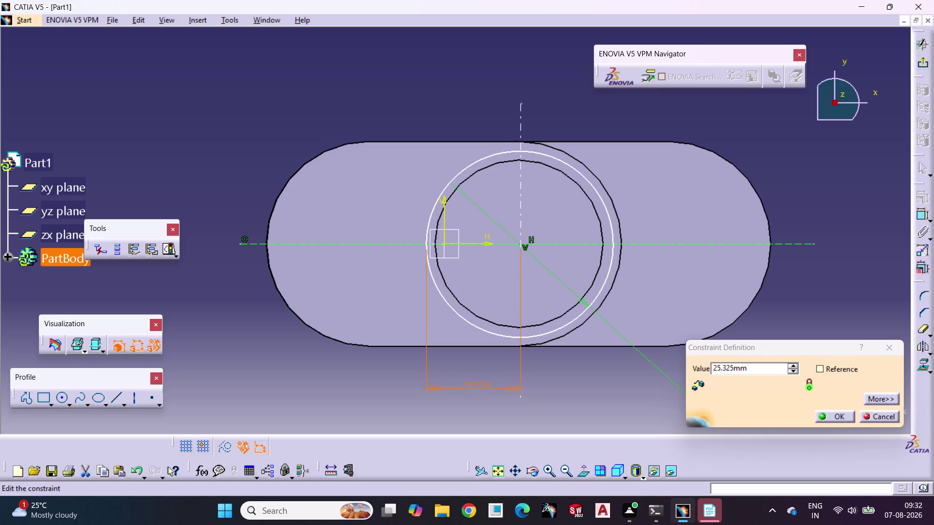
drag(778, 373, 685, 371)
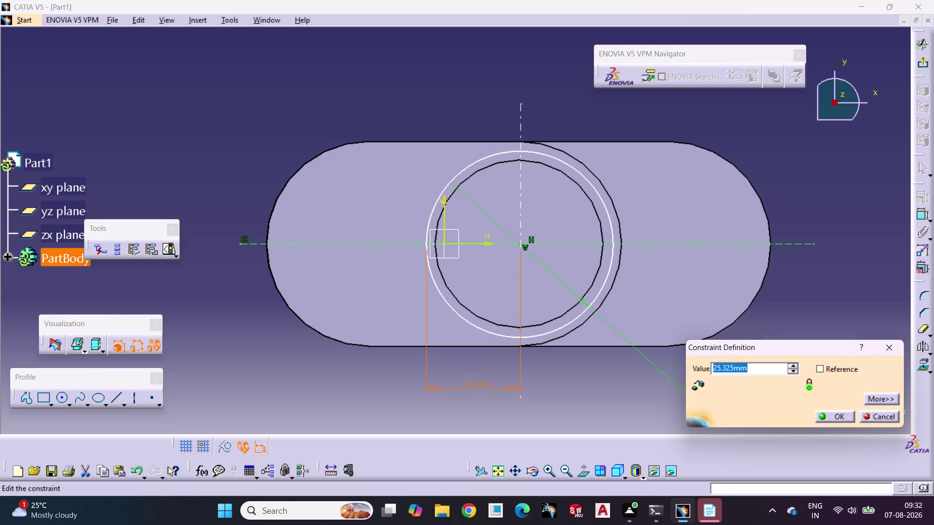
text(25)
key(Return)
click(763, 375)
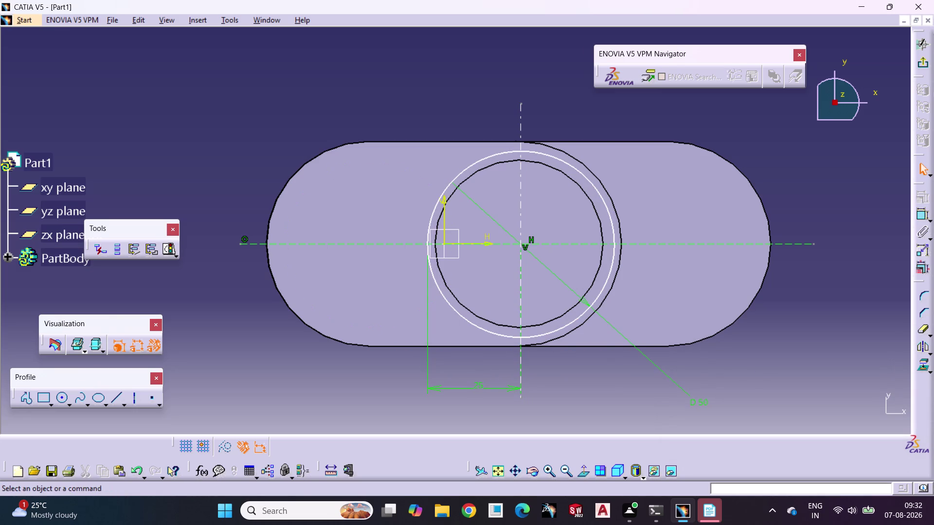
Add a 20.52 dimension from a point to the vertical axis, then exit the sketch.
click(924, 216)
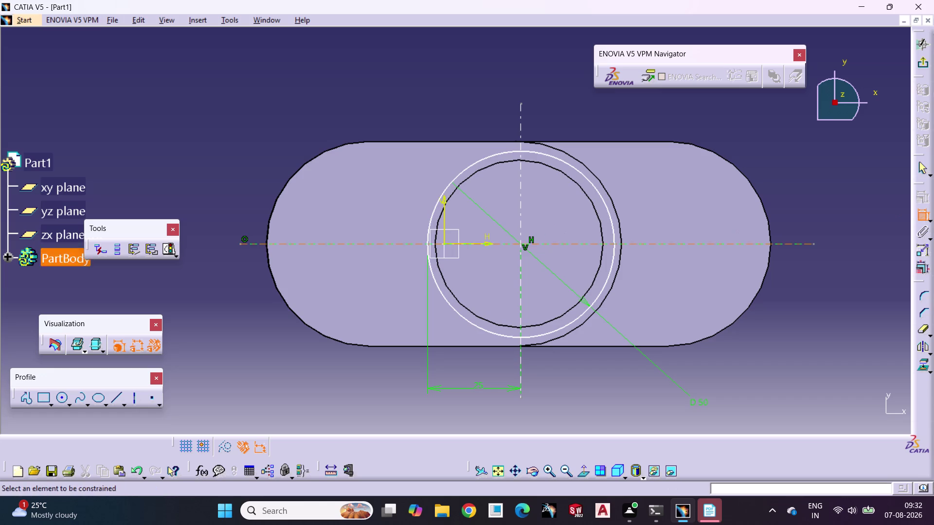
click(444, 218)
click(519, 192)
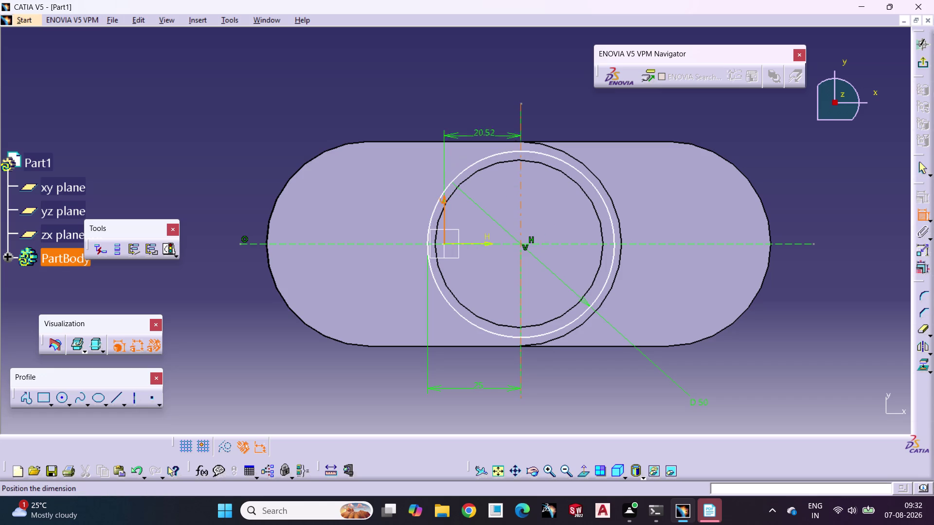
click(489, 108)
click(614, 104)
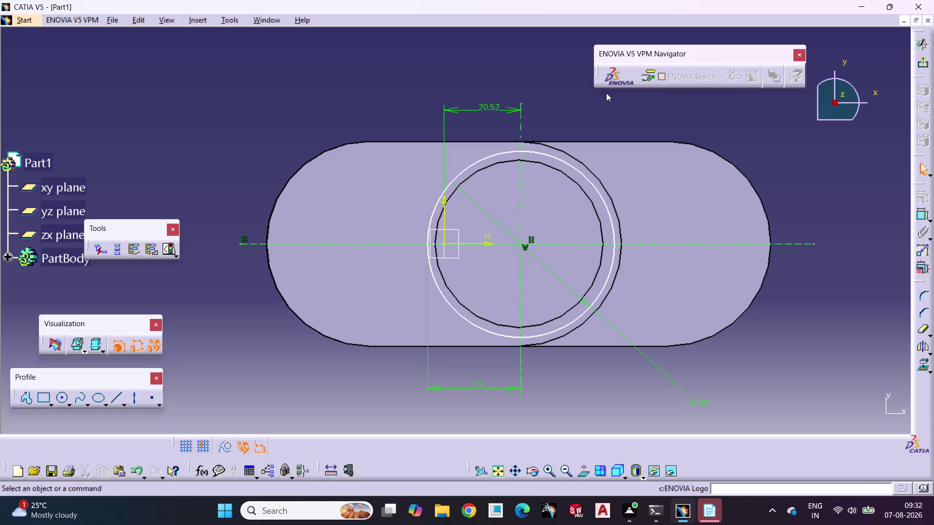
click(920, 68)
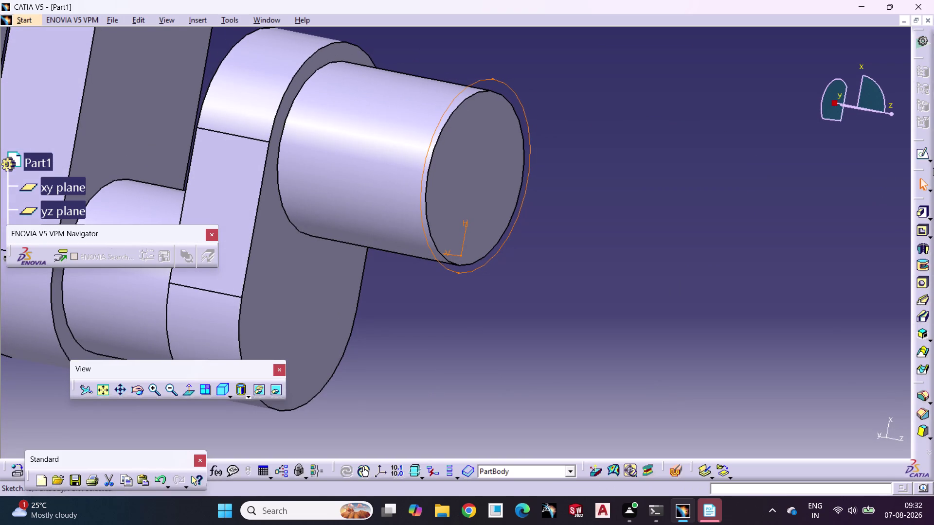
Pad the circle sketch 100 mm and start a sketch on the pad's end face.
click(923, 215)
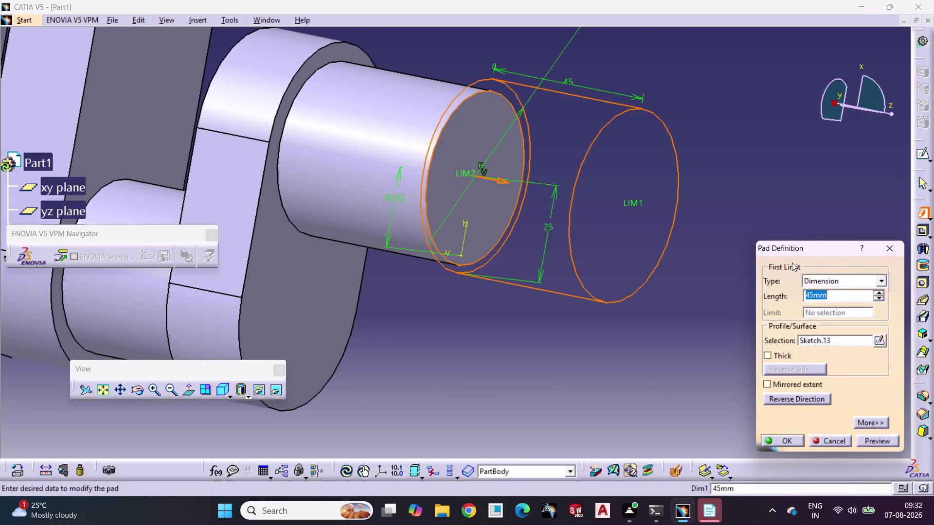
text(100)
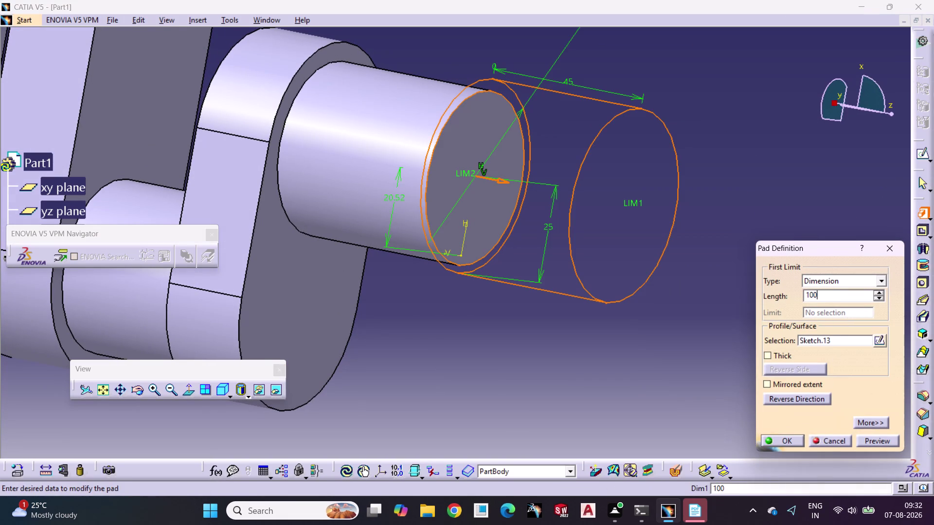
click(783, 442)
click(675, 396)
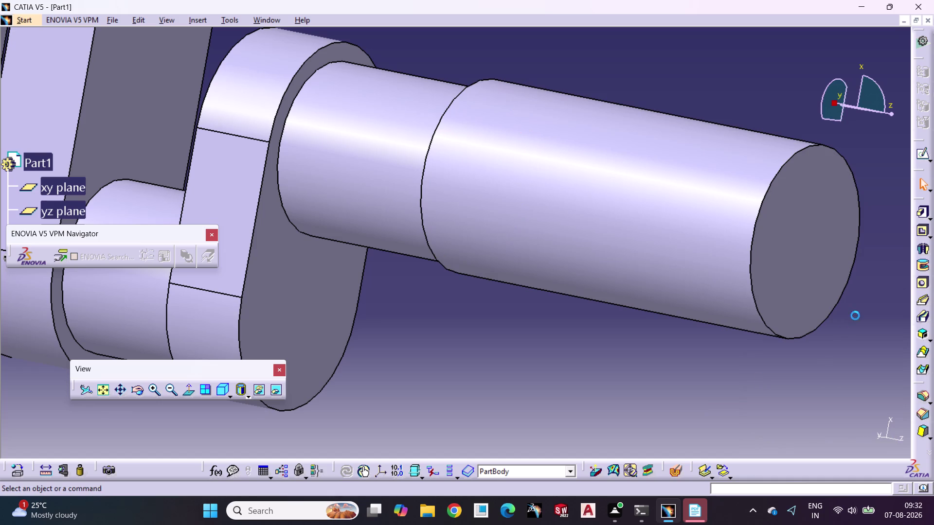
click(811, 294)
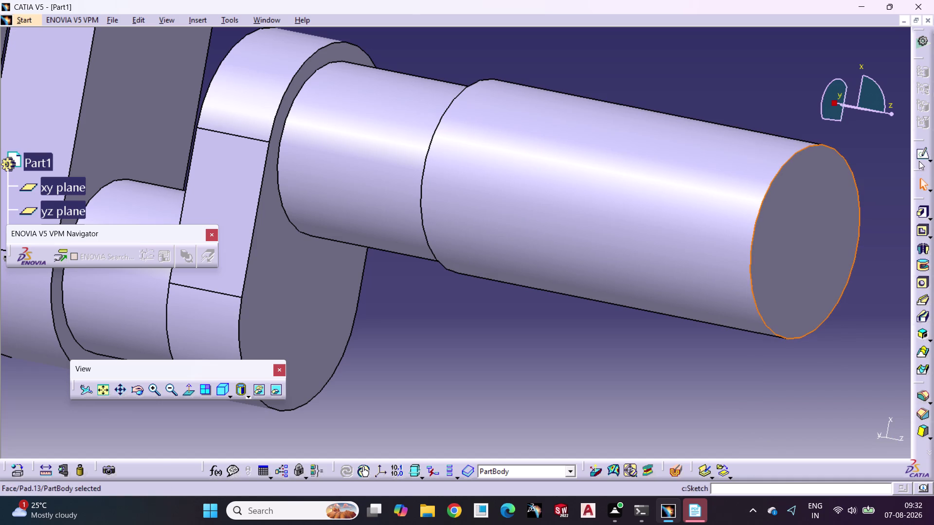
click(922, 157)
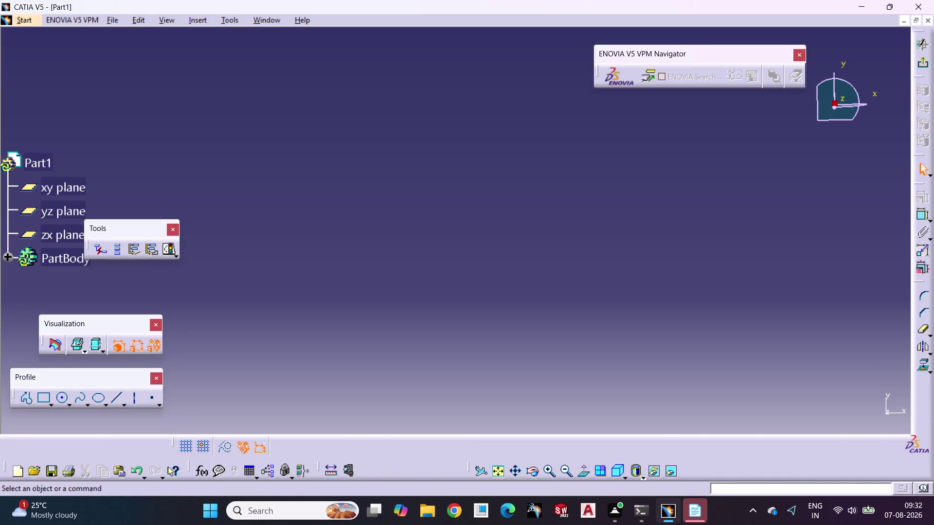
Pan and zoom around the sketch view to locate the crankshaft part.
middle_drag(632, 249, 624, 179)
middle_drag(572, 265, 622, 153)
middle_drag(487, 271, 557, 190)
middle_drag(383, 356, 487, 211)
middle_drag(358, 331, 444, 225)
middle_drag(377, 312, 489, 191)
middle_drag(386, 303, 497, 179)
middle_drag(397, 267, 513, 176)
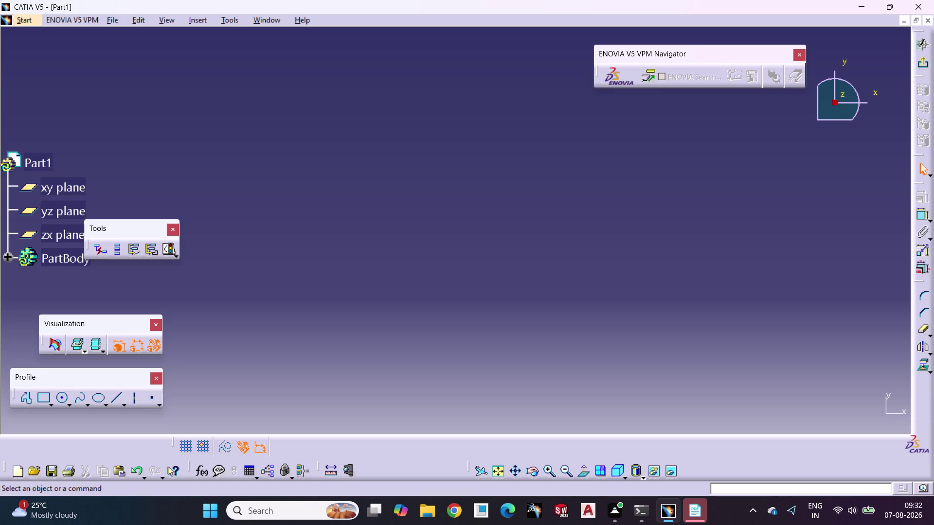
middle_drag(415, 306, 530, 149)
scroll(up, 3)
middle_drag(539, 155, 582, 119)
scroll(down, 3)
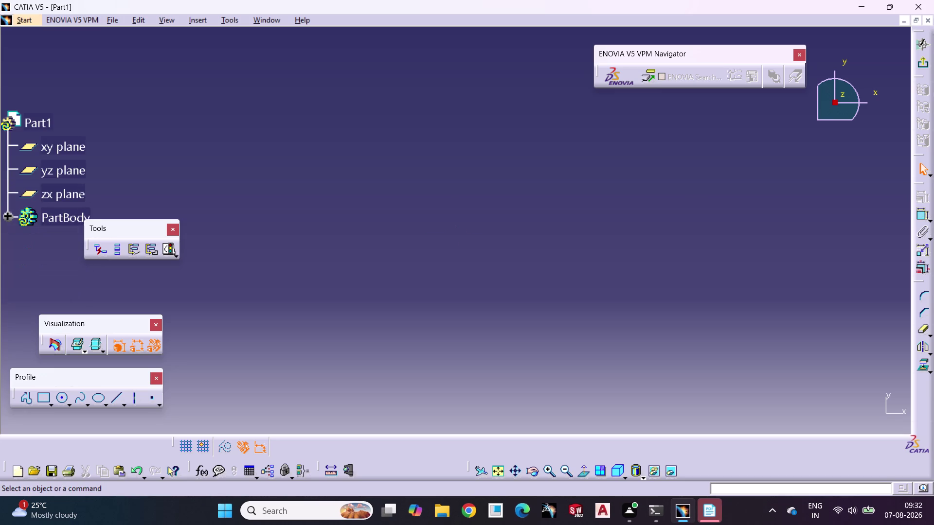
scroll(down, 3)
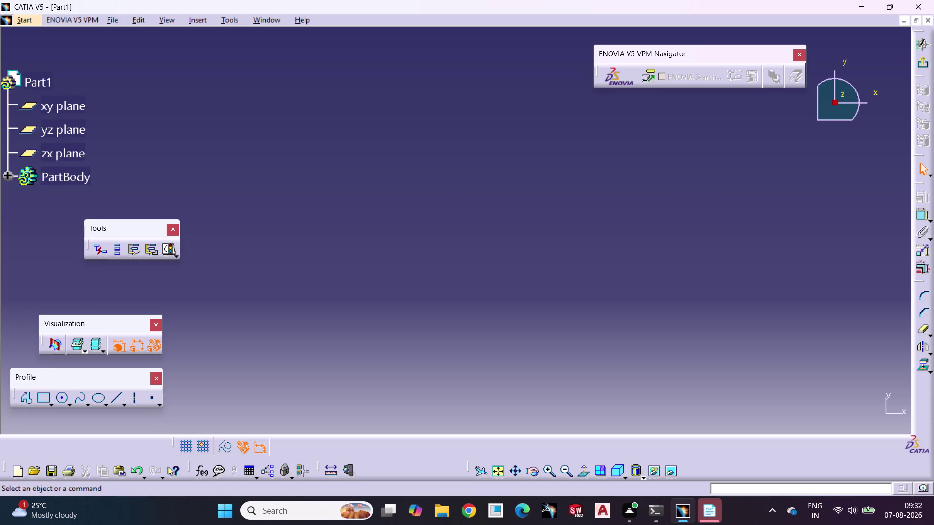
middle_drag(450, 294, 453, 294)
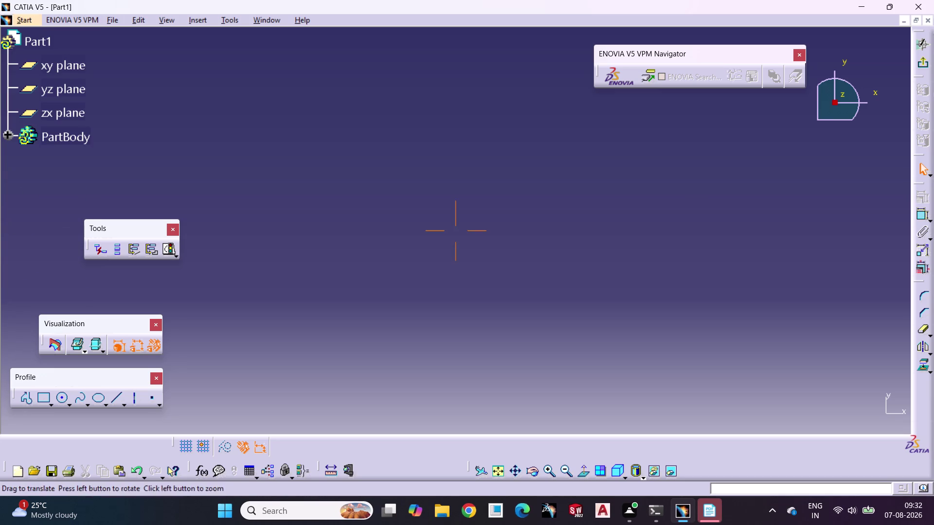
middle_drag(452, 294, 532, 99)
middle_drag(407, 307, 510, 131)
middle_drag(330, 311, 421, 204)
middle_drag(313, 335, 467, 189)
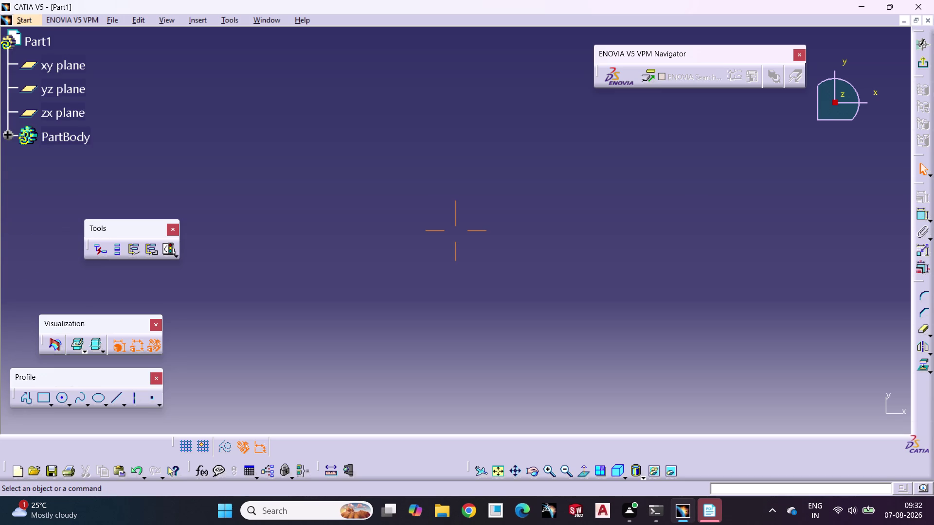
middle_drag(467, 188, 470, 184)
scroll(up, 3)
middle_drag(242, 339, 389, 237)
middle_drag(232, 379, 353, 249)
middle_drag(309, 321, 419, 219)
middle_drag(404, 268, 450, 221)
middle_drag(340, 323, 432, 244)
middle_drag(319, 356, 457, 226)
middle_drag(583, 364, 576, 231)
middle_drag(577, 302, 613, 151)
middle_drag(538, 308, 604, 150)
middle_drag(494, 131, 485, 169)
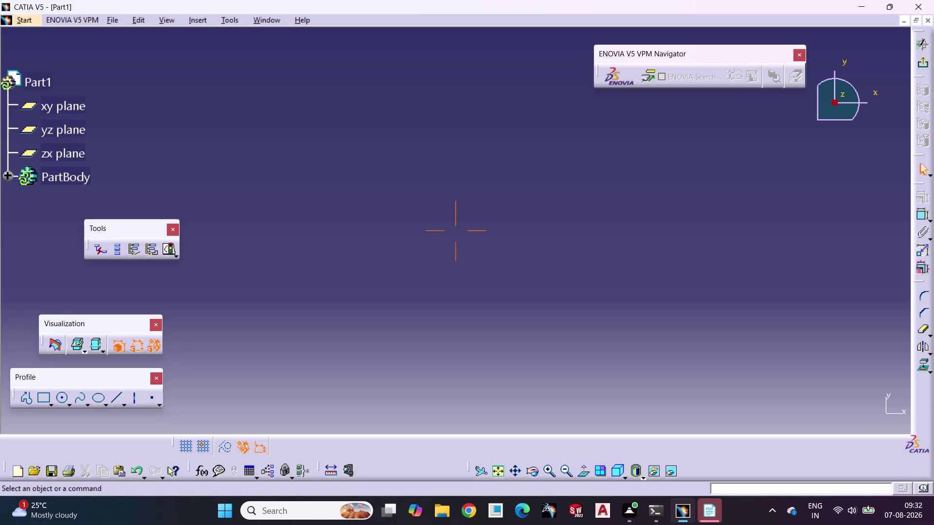
middle_drag(486, 170, 477, 226)
middle_drag(798, 231, 606, 224)
middle_drag(711, 235, 530, 245)
middle_drag(679, 243, 503, 234)
middle_drag(422, 280, 511, 250)
middle_drag(375, 280, 424, 267)
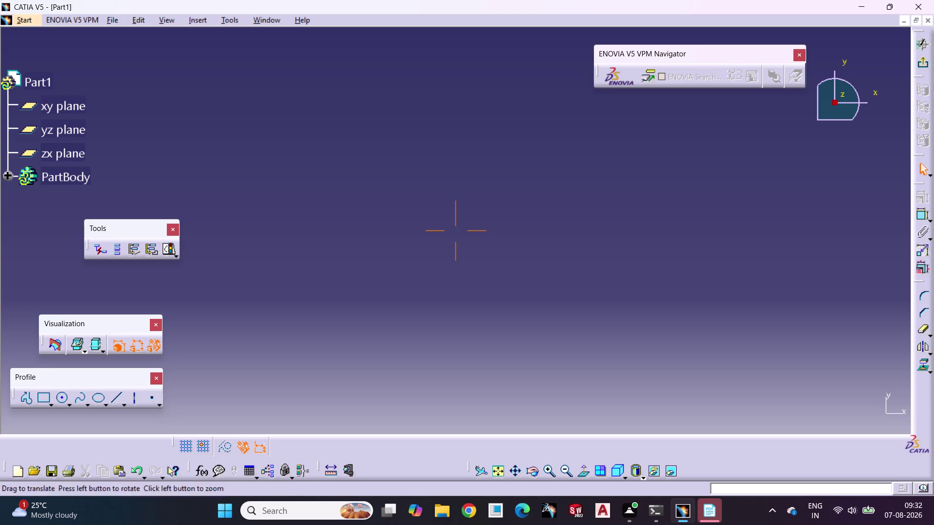
middle_drag(424, 267, 552, 211)
middle_drag(328, 304, 462, 219)
middle_drag(393, 249, 489, 170)
middle_drag(356, 319, 462, 224)
middle_drag(330, 336, 470, 210)
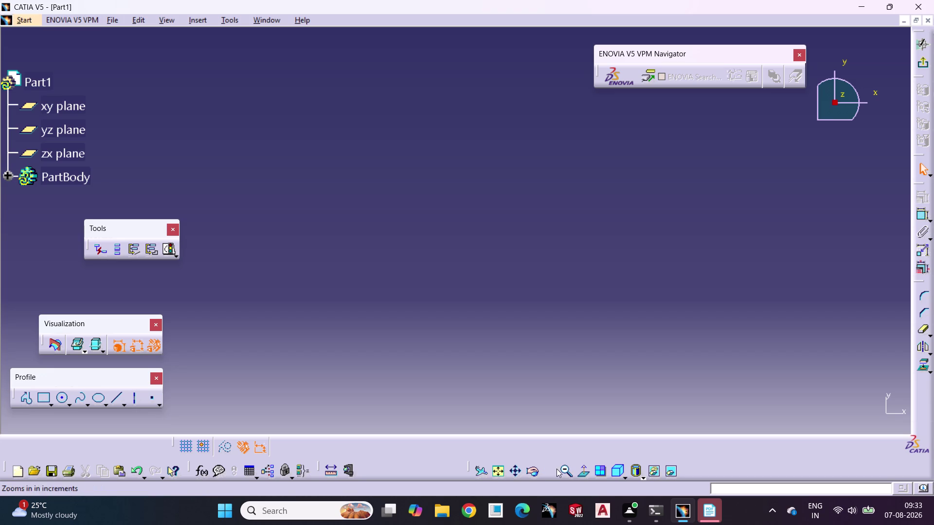
Fit the part in view and zoom in on the shaft end profile.
click(502, 475)
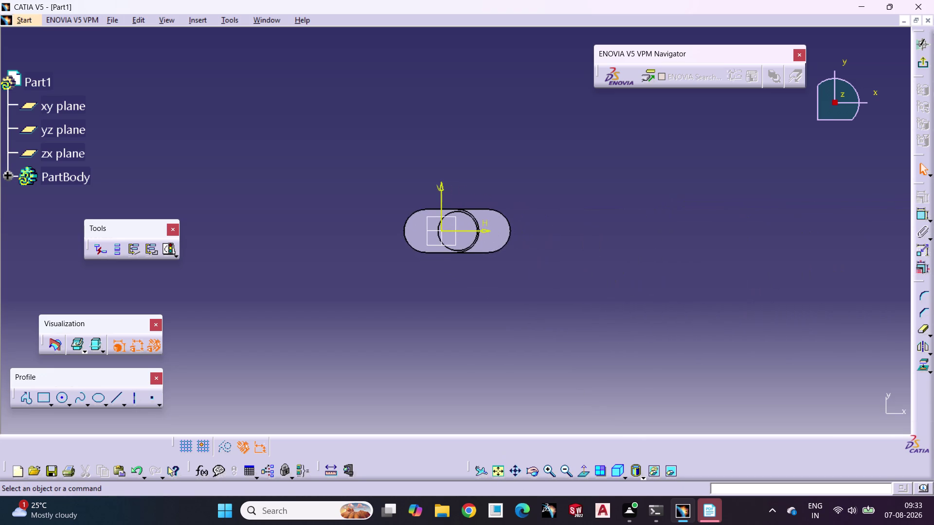
click(549, 478)
triple_click(548, 478)
triple_click(549, 478)
triple_click(549, 478)
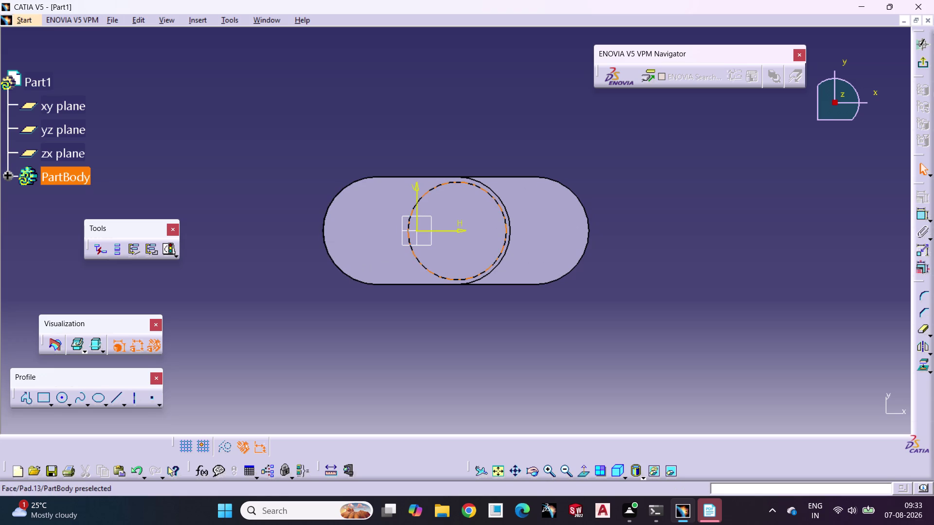
middle_drag(445, 244, 450, 275)
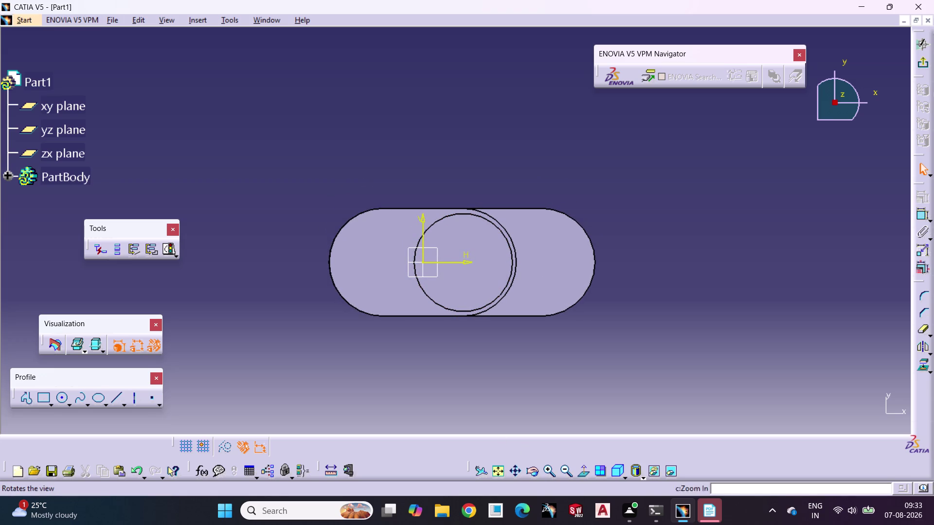
triple_click(548, 472)
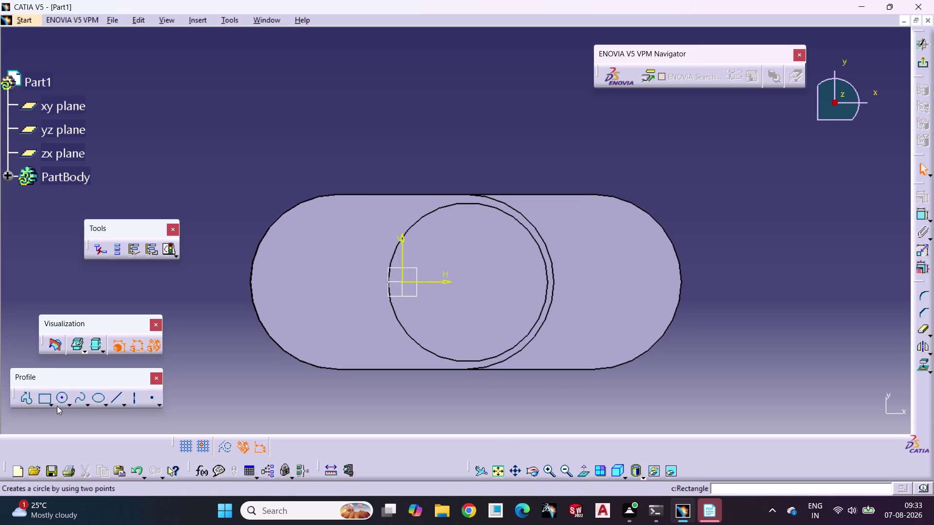
click(61, 401)
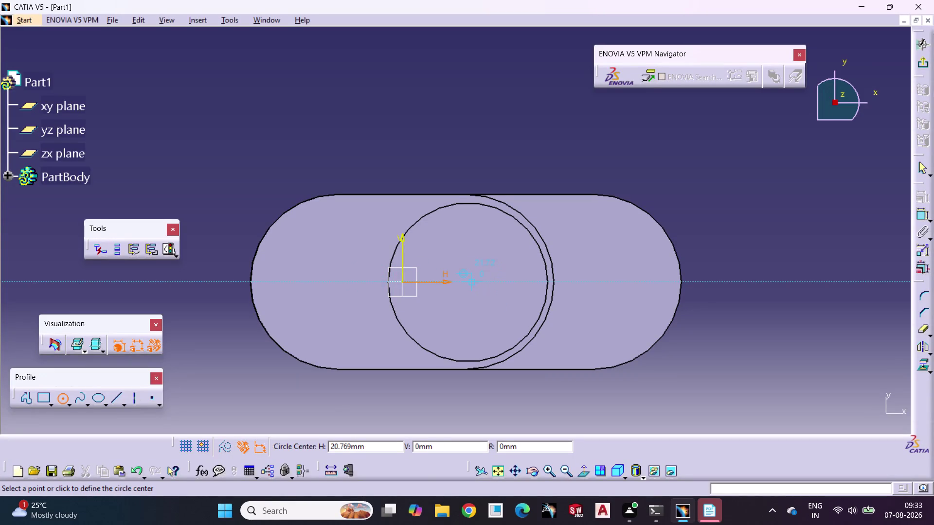
Draw a small circle right of the origin and a horizontal axis across the part.
click(469, 283)
click(483, 314)
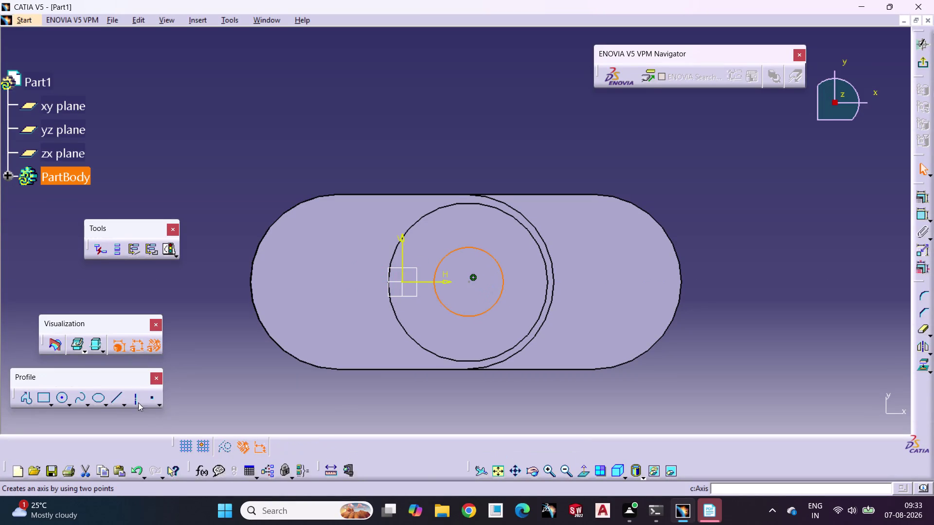
click(135, 401)
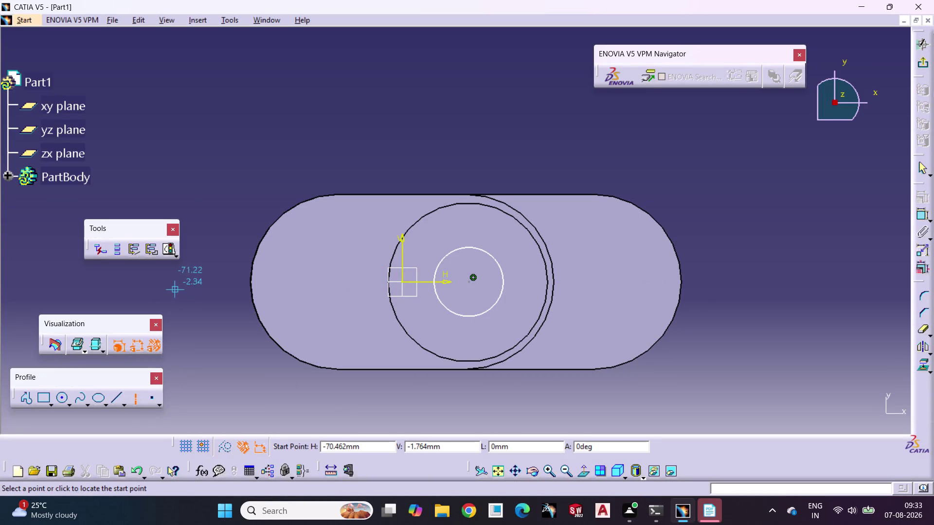
drag(180, 279, 184, 278)
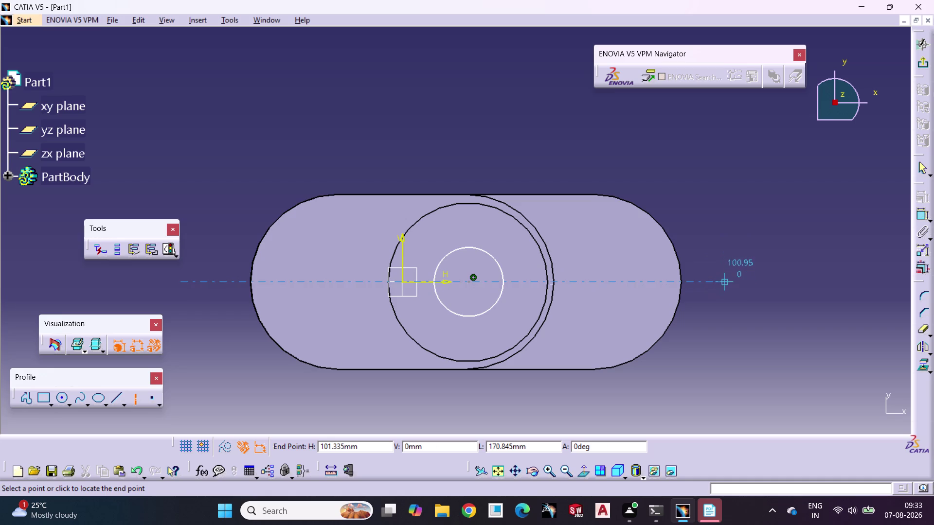
click(726, 280)
Draw a vertical axis through the circle and place the small circle's diameter dimension.
click(742, 298)
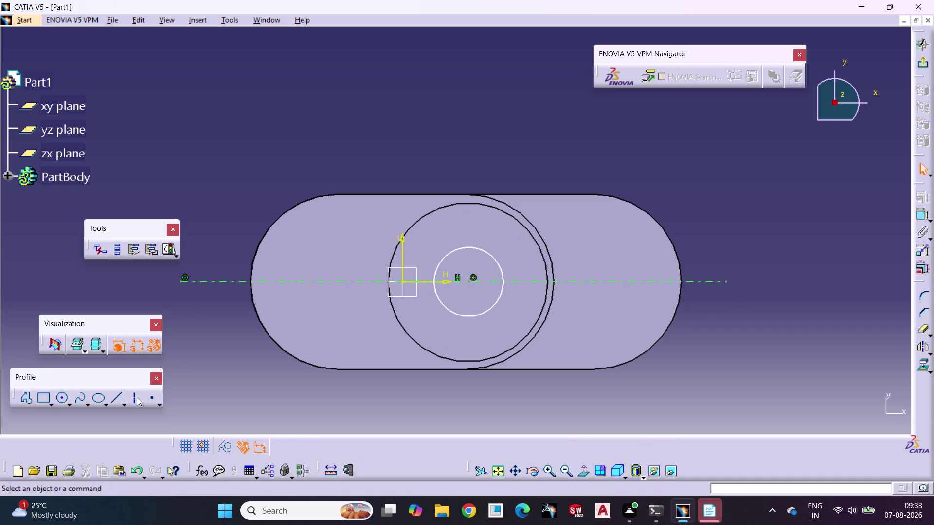
click(137, 397)
click(468, 135)
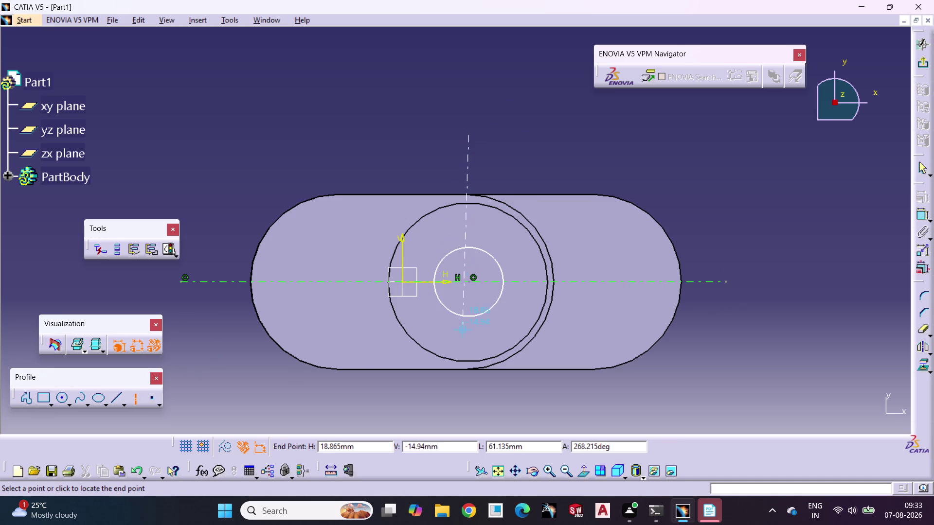
click(469, 412)
click(549, 403)
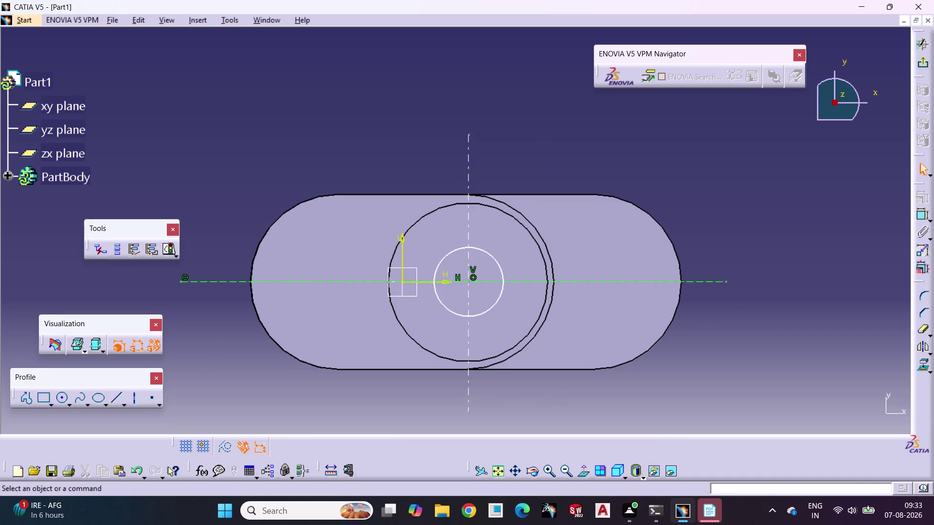
click(557, 384)
click(923, 212)
click(498, 301)
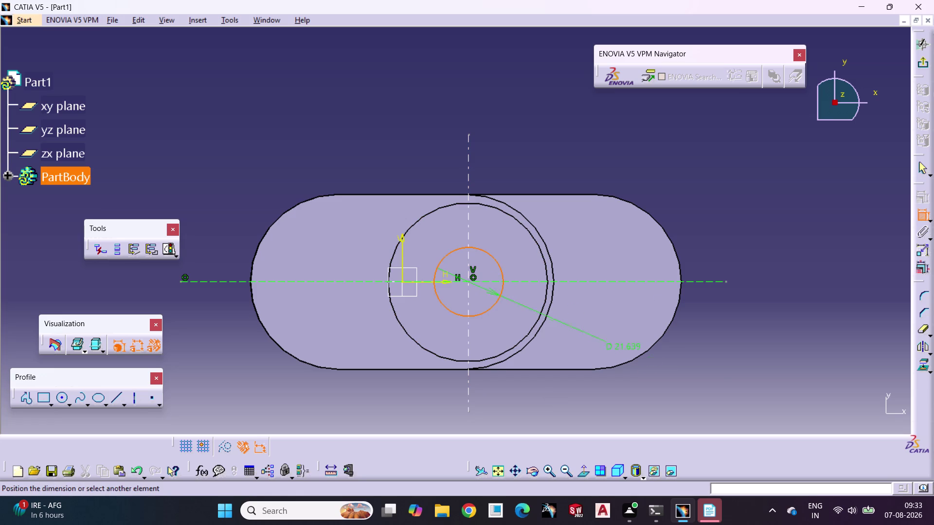
Set the small circle's diameter to 25 mm.
triple_click(706, 376)
click(707, 376)
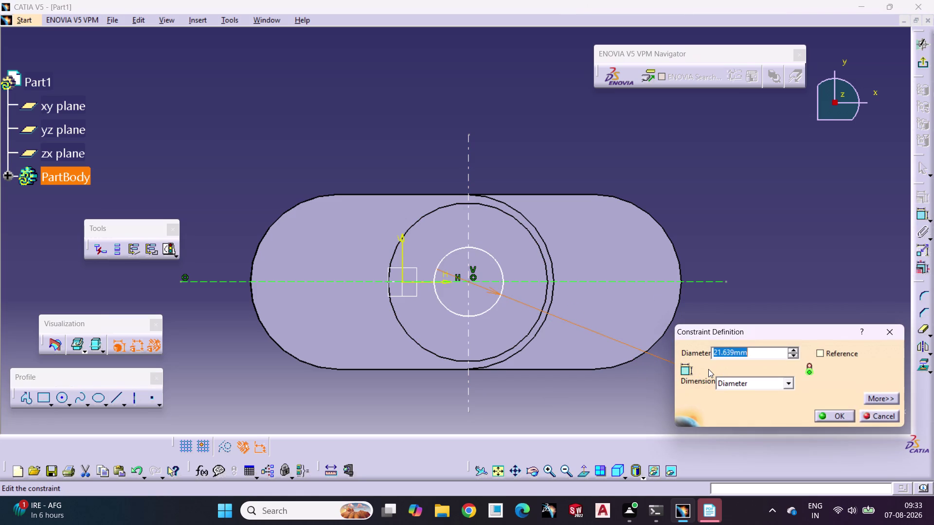
text(25)
key(Return)
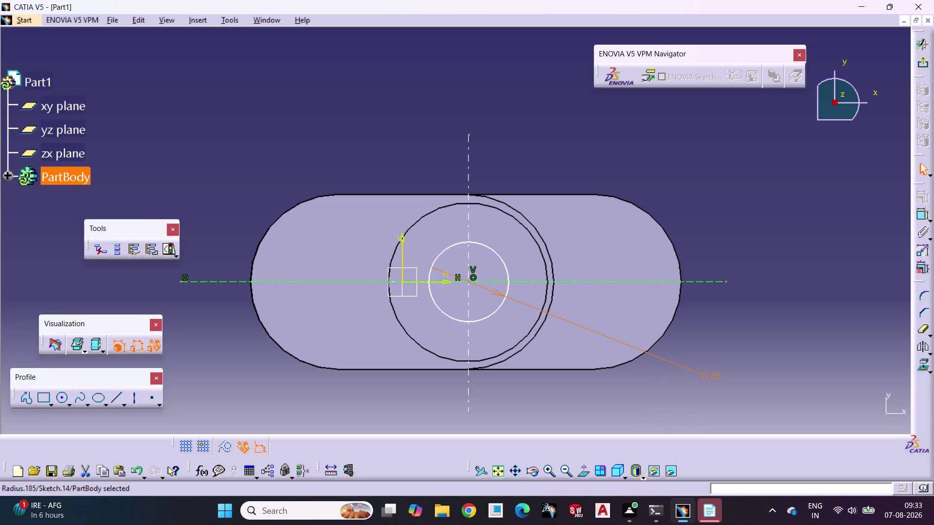
Add a position dimension locating the small circle relative to the shaft circle.
click(824, 283)
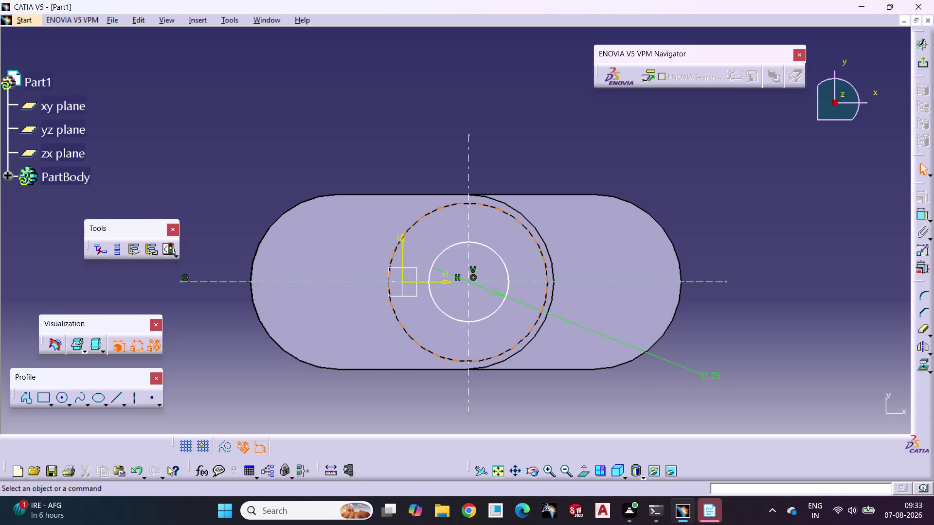
click(922, 212)
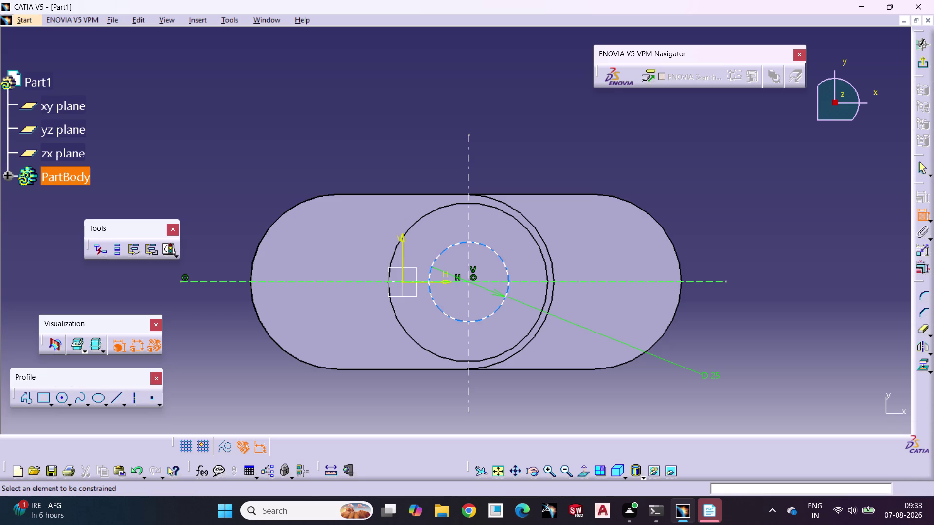
click(456, 245)
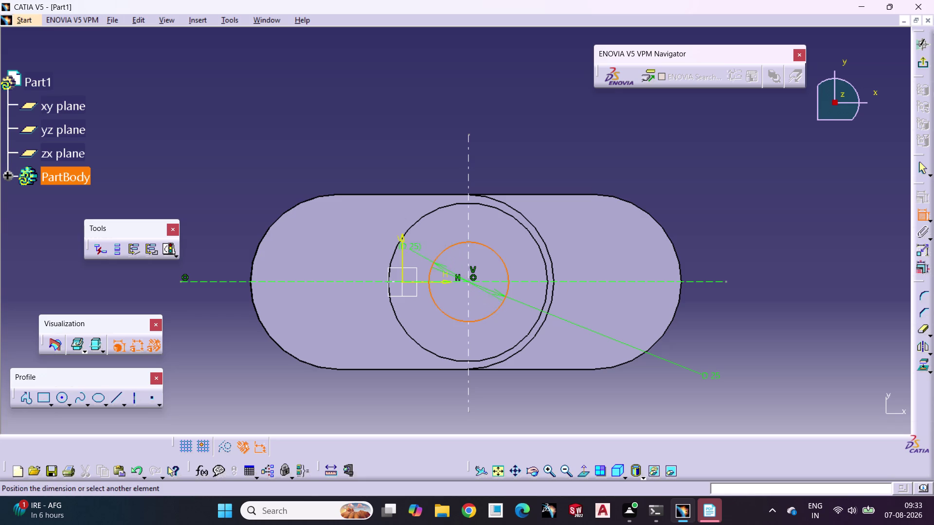
click(402, 257)
click(445, 147)
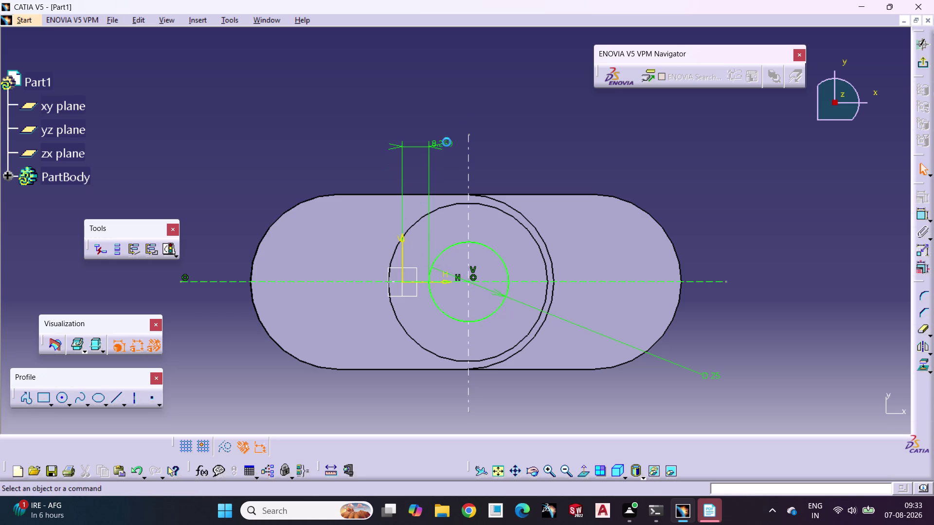
drag(500, 98, 505, 98)
click(918, 63)
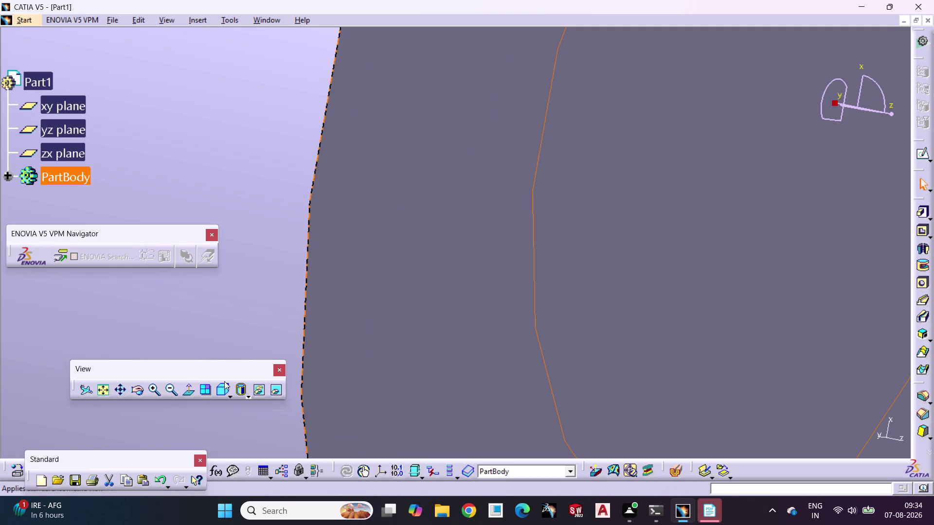
Exit the sketch and zoom out to see the whole crankshaft.
click(164, 391)
triple_click(171, 392)
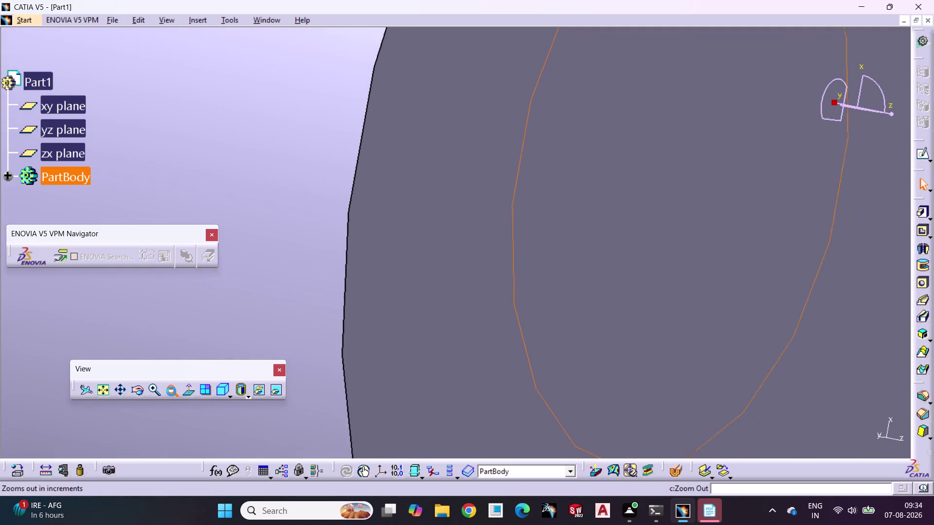
triple_click(171, 391)
triple_click(171, 392)
double_click(172, 391)
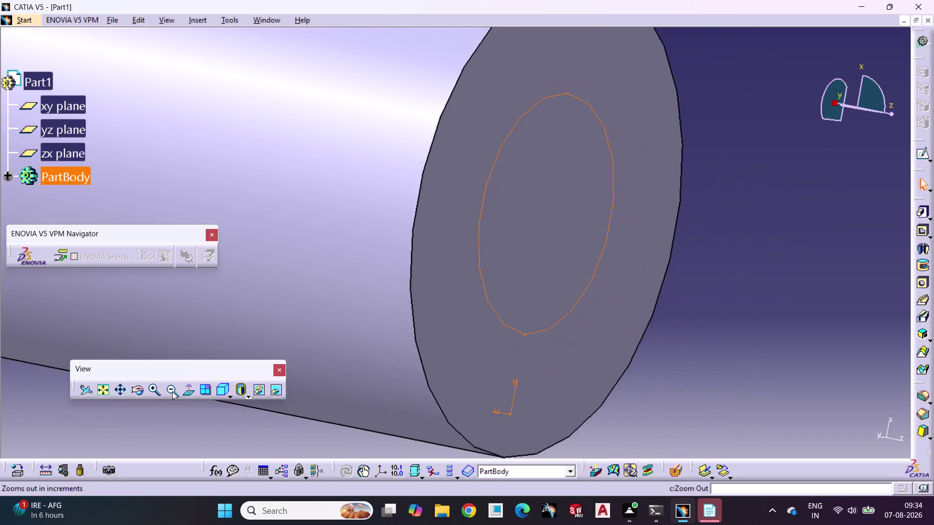
triple_click(172, 391)
triple_click(172, 391)
triple_click(173, 392)
triple_click(172, 392)
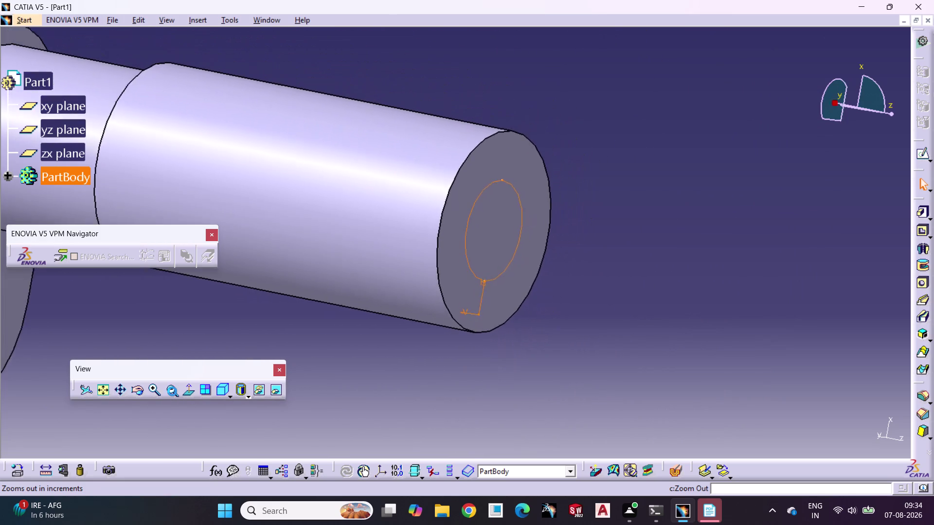
triple_click(172, 391)
triple_click(172, 391)
triple_click(172, 392)
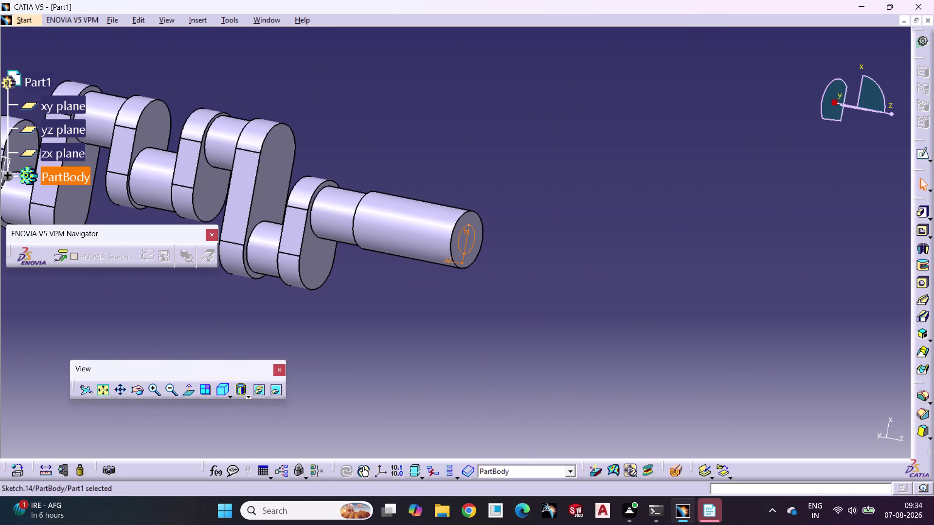
Pad Sketch.14's 25 mm circle 20 mm and pan to show the crankshaft.
click(921, 209)
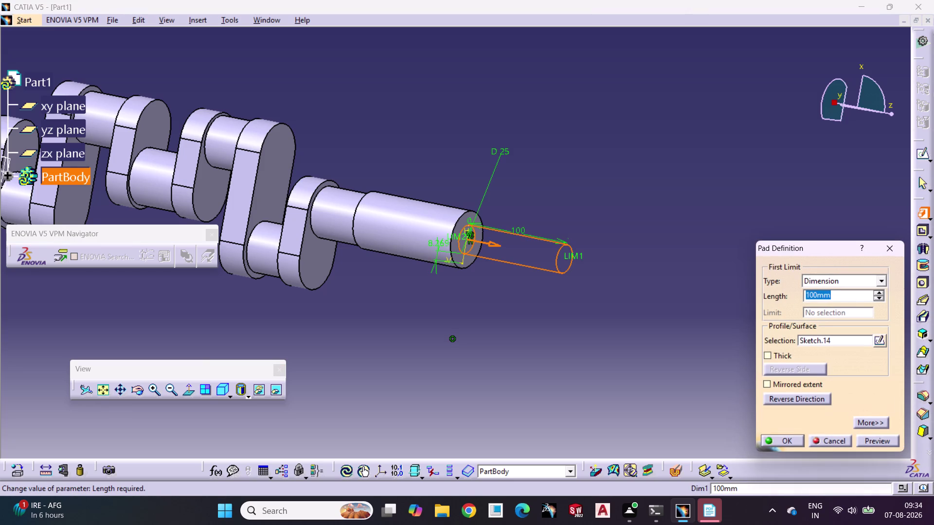
text(20)
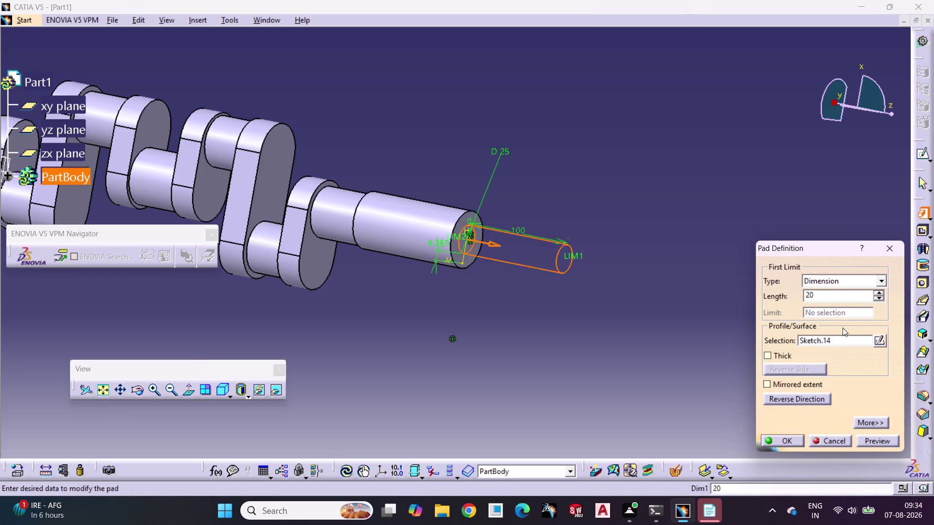
click(777, 439)
click(639, 394)
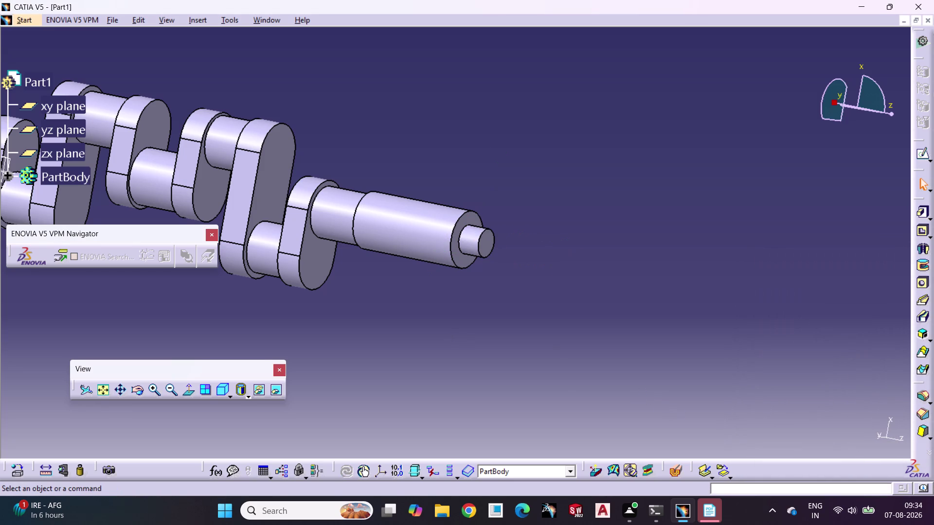
middle_drag(391, 273, 692, 300)
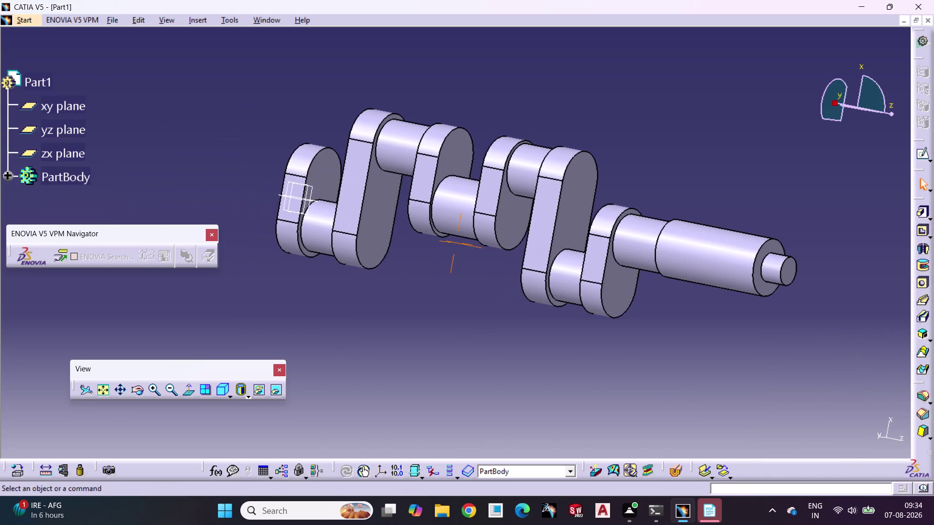
Rotate the model and start a sketch on the crank web's end face, declining perspective.
click(138, 390)
drag(249, 317, 714, 206)
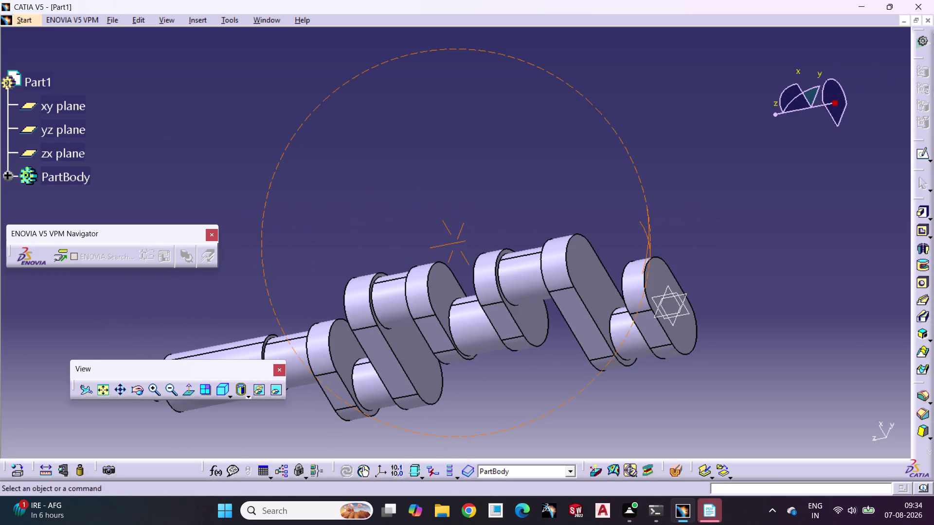
click(652, 284)
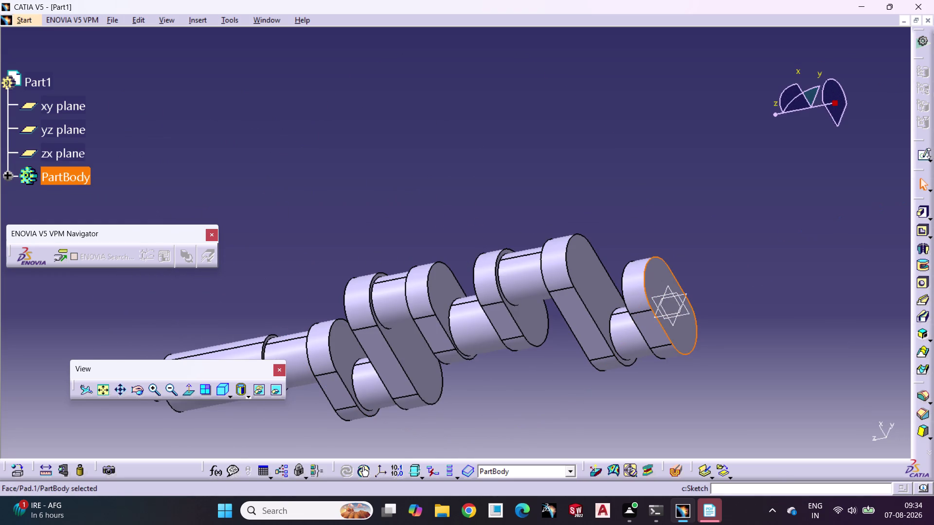
click(926, 153)
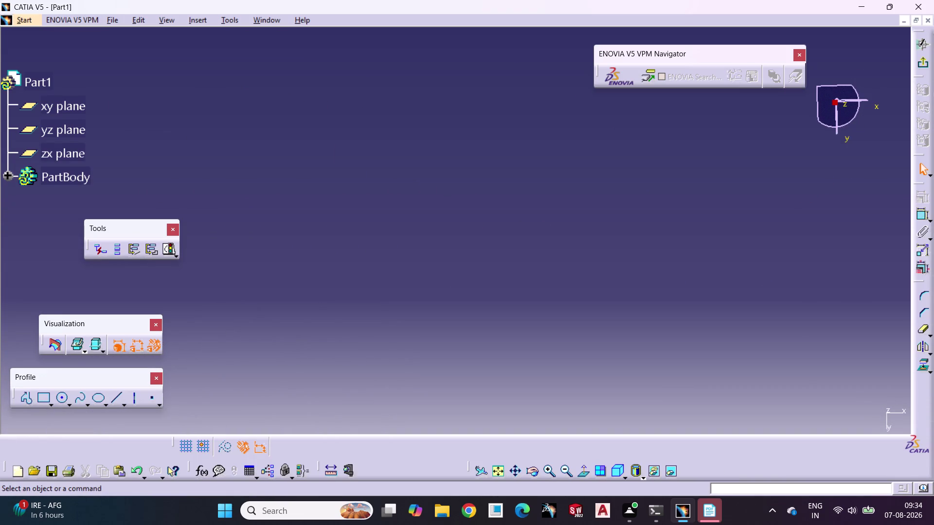
click(482, 469)
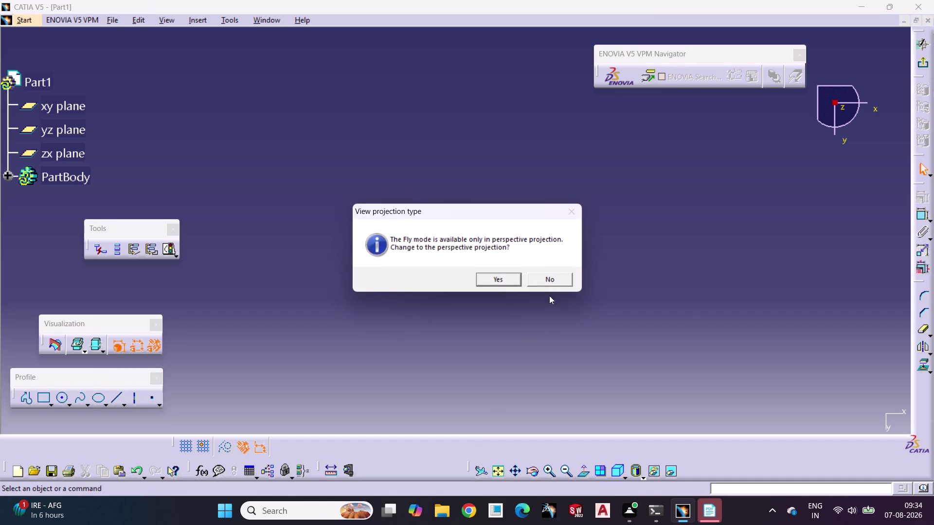
click(551, 283)
Zoom in on the sketched oblong face and start the Axis tool.
click(499, 472)
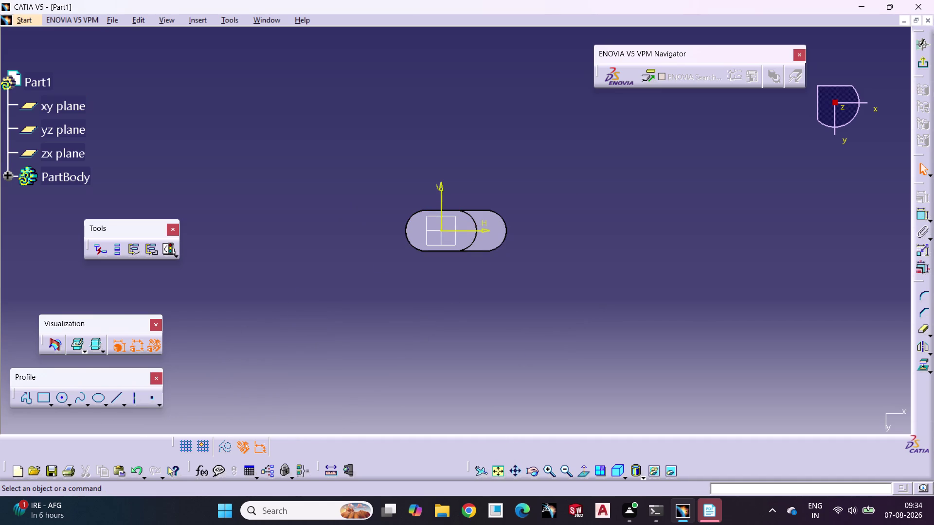
click(545, 467)
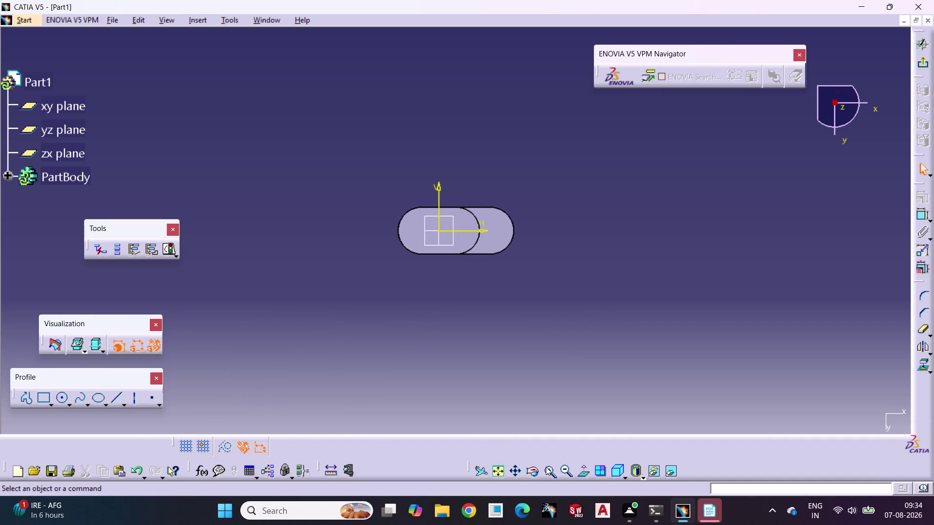
double_click(546, 467)
click(545, 467)
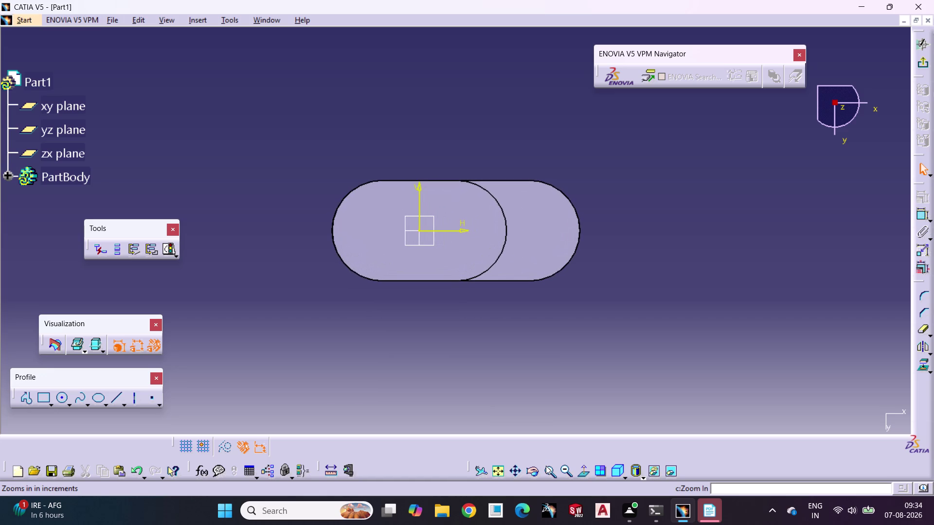
middle_drag(462, 350, 469, 384)
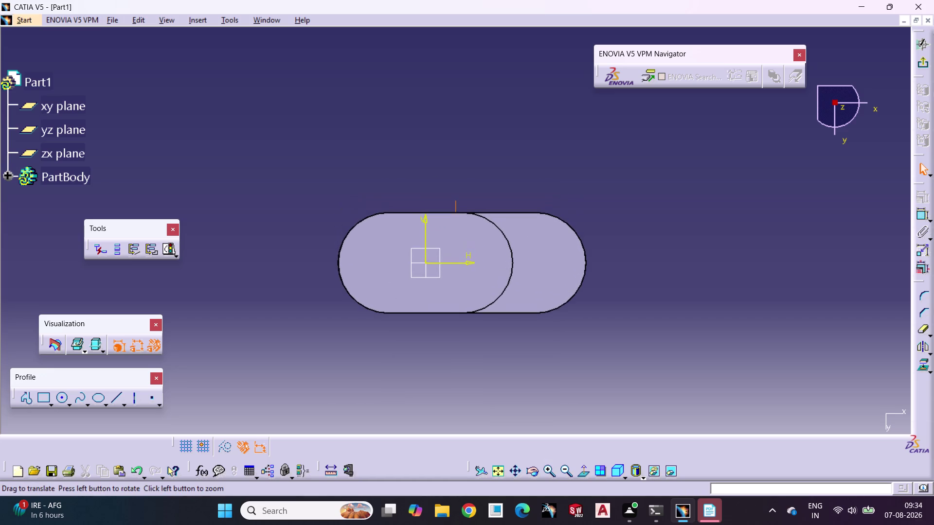
click(135, 397)
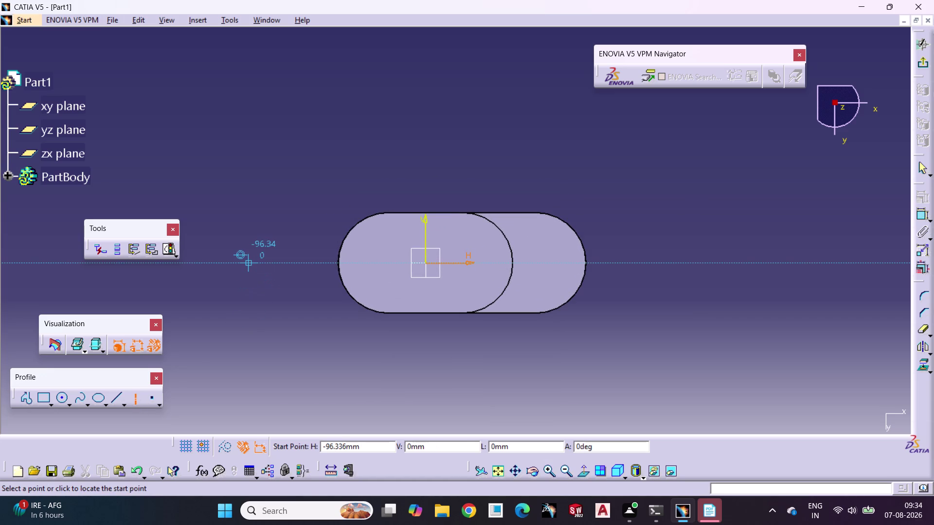
Draw a horizontal axis through the origin across the oblong face.
click(248, 266)
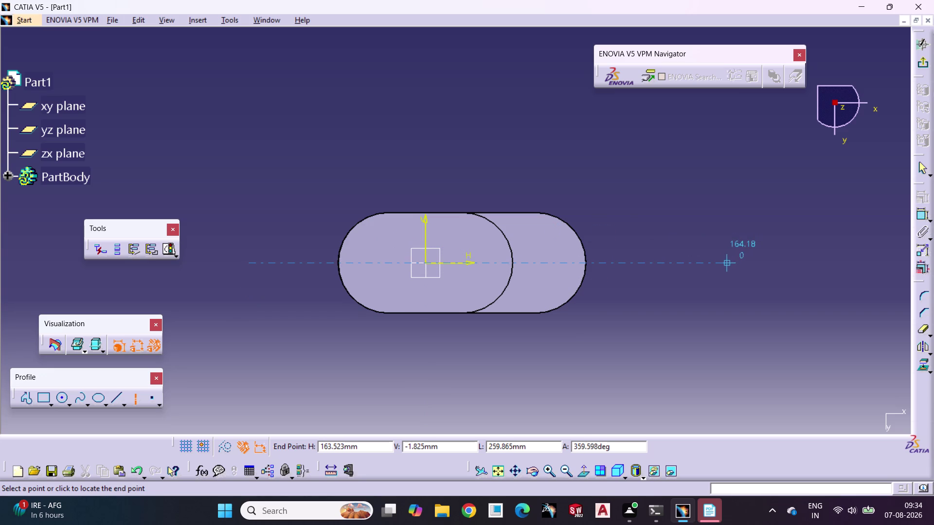
click(728, 264)
click(716, 301)
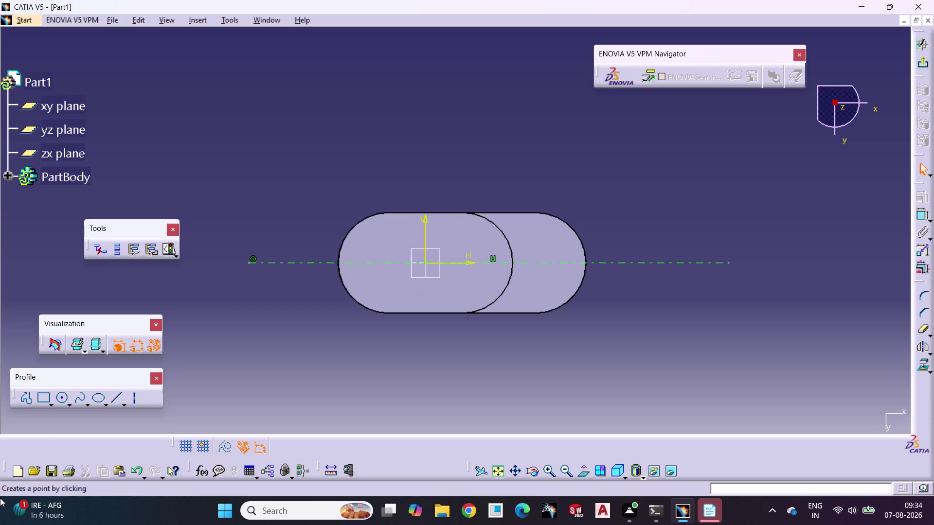
Draw a circle centred on the axis inside the left rounded end.
click(63, 400)
click(382, 263)
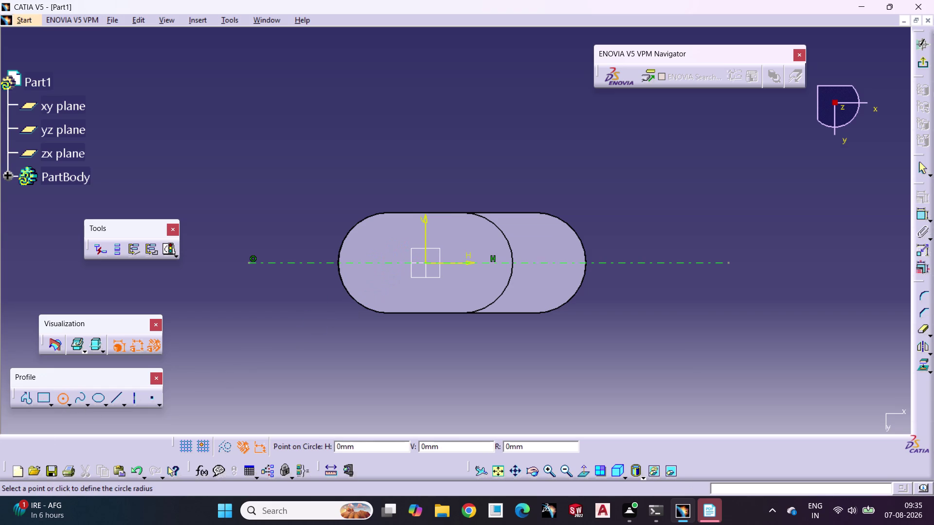
click(392, 293)
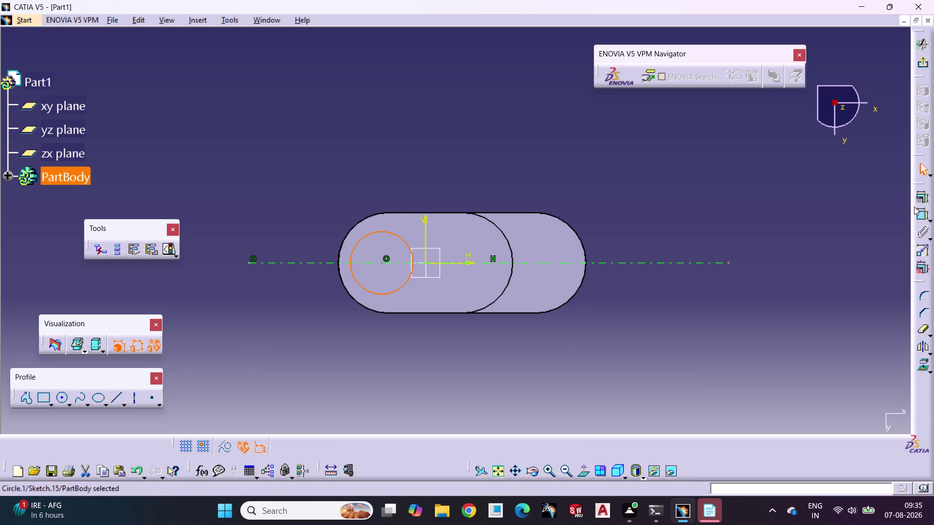
Give the circle a 50 mm diameter and slide it along the axis.
click(922, 211)
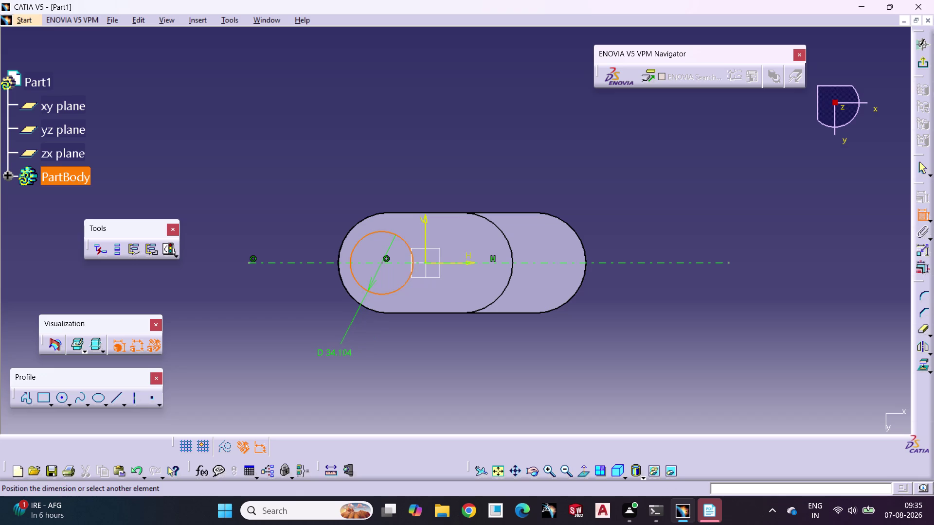
triple_click(333, 356)
click(333, 356)
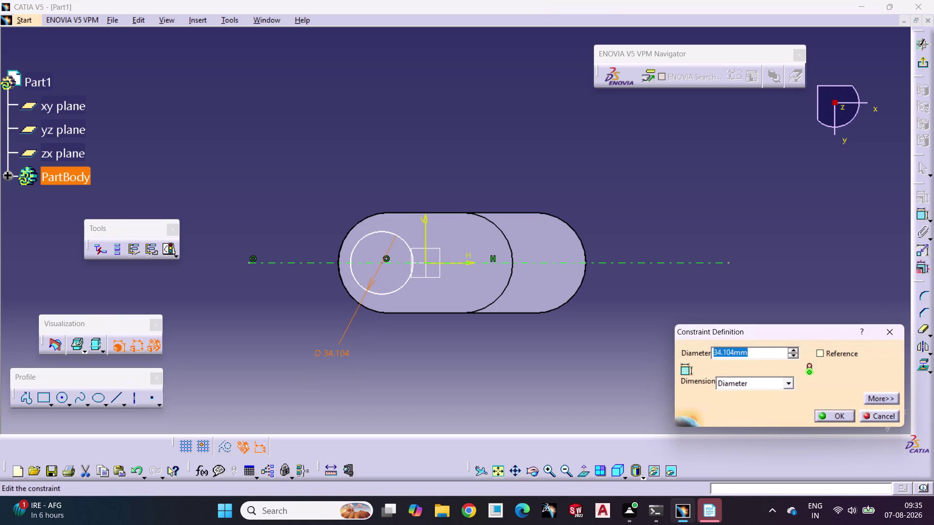
text(50)
key(Return)
scroll(up, 3)
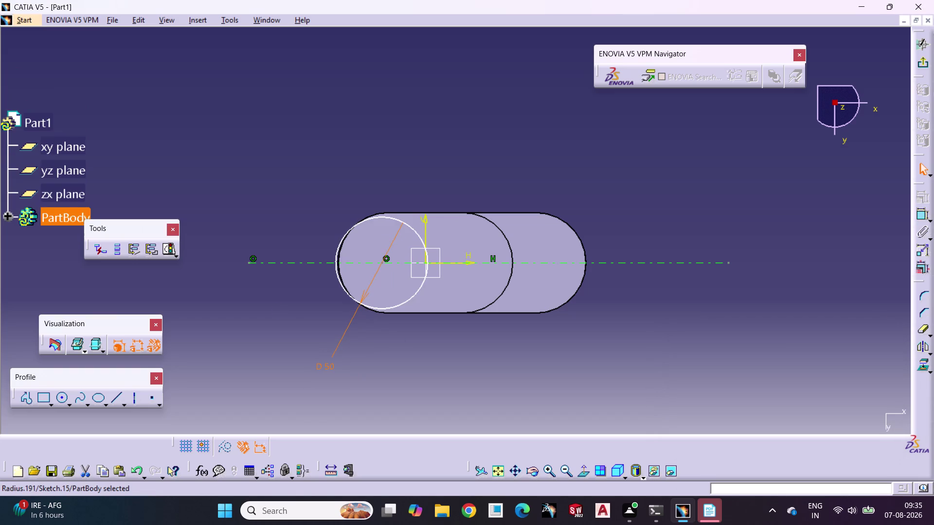
click(279, 310)
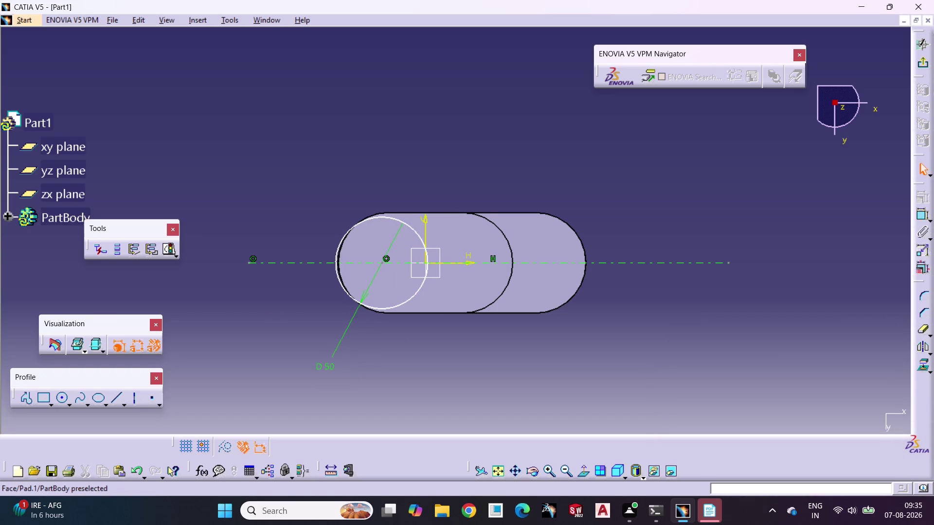
drag(380, 263, 397, 267)
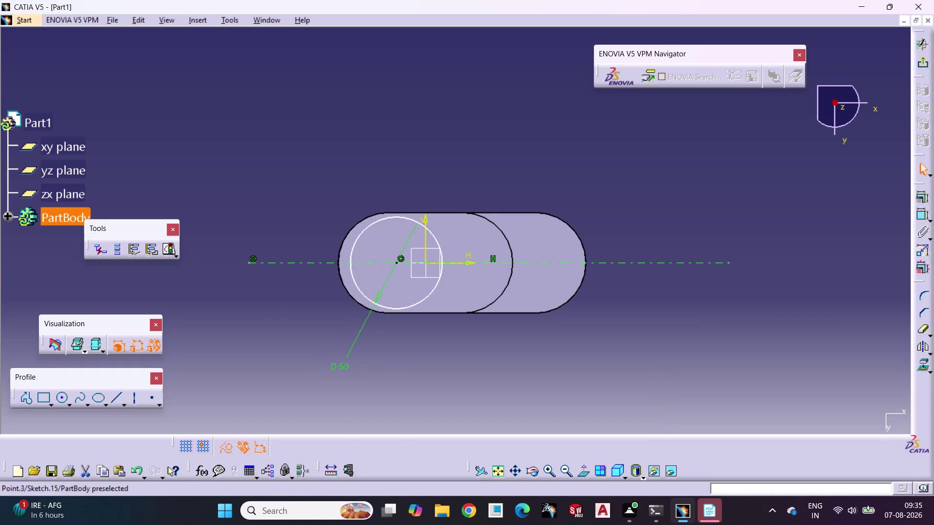
drag(397, 267, 391, 266)
click(405, 352)
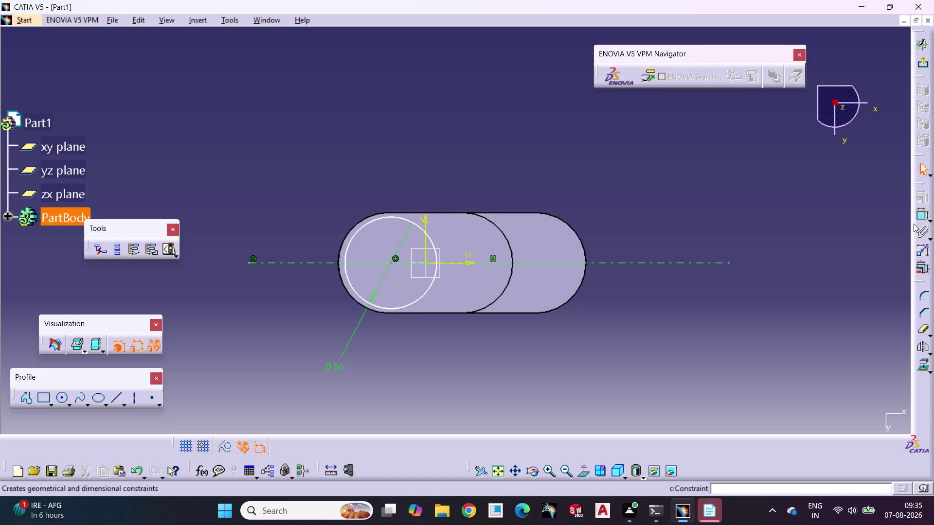
Dimension the circle centre 30 mm from the left end edge.
click(925, 215)
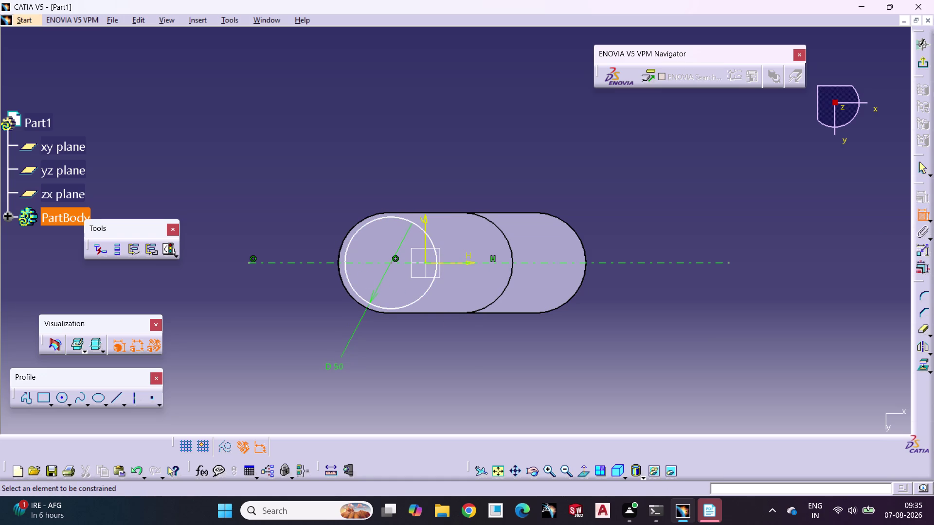
click(337, 271)
click(391, 262)
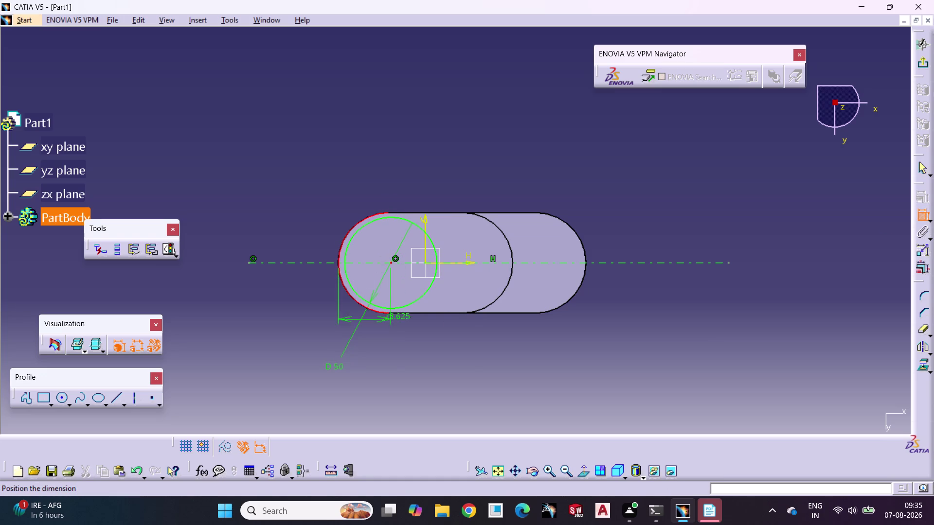
click(374, 367)
triple_click(375, 367)
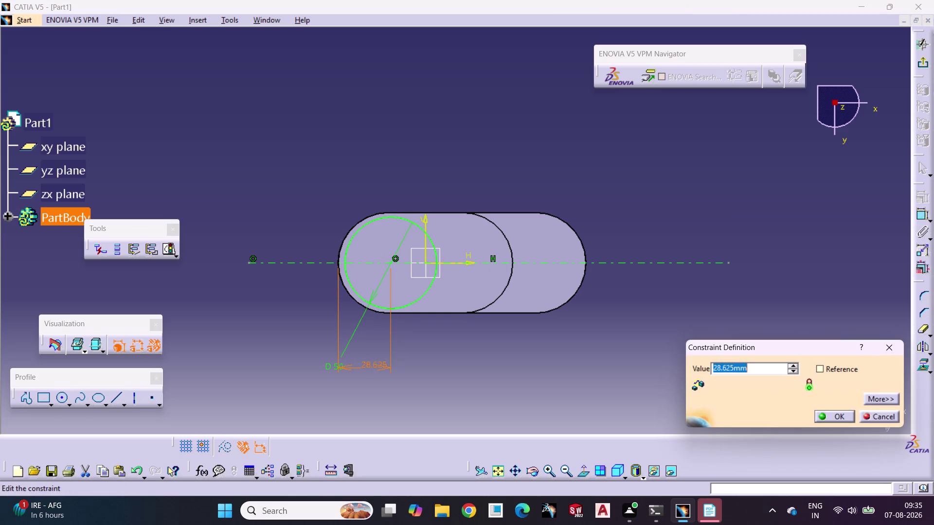
text(30)
key(Return)
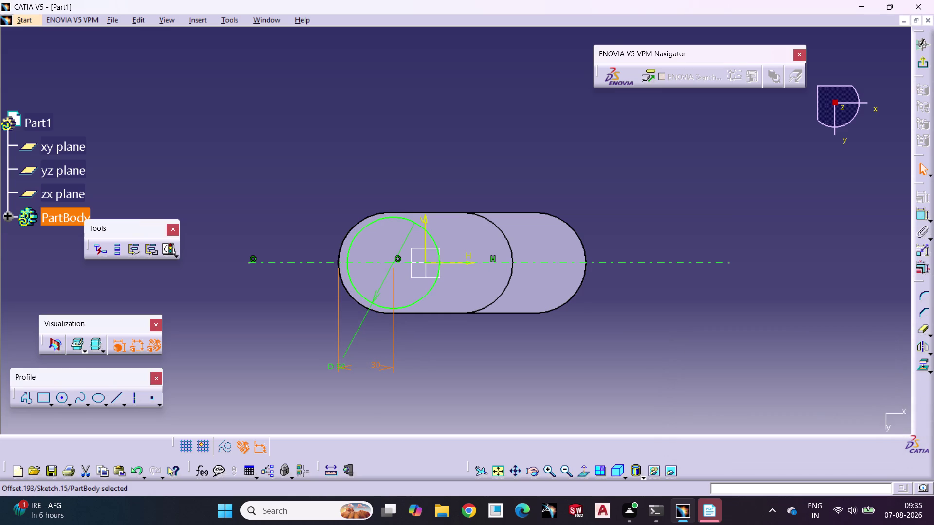
Change the offset dimension to 28 mm and exit the sketch.
click(469, 343)
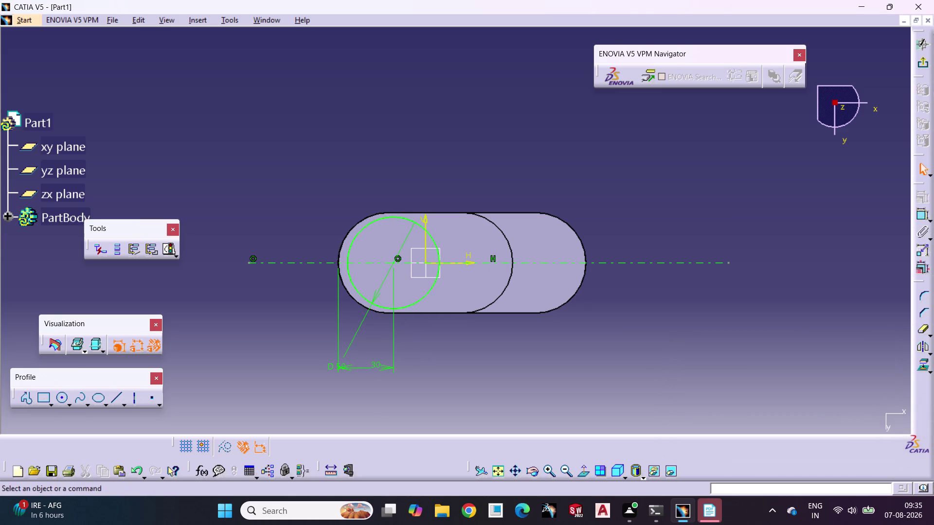
double_click(372, 368)
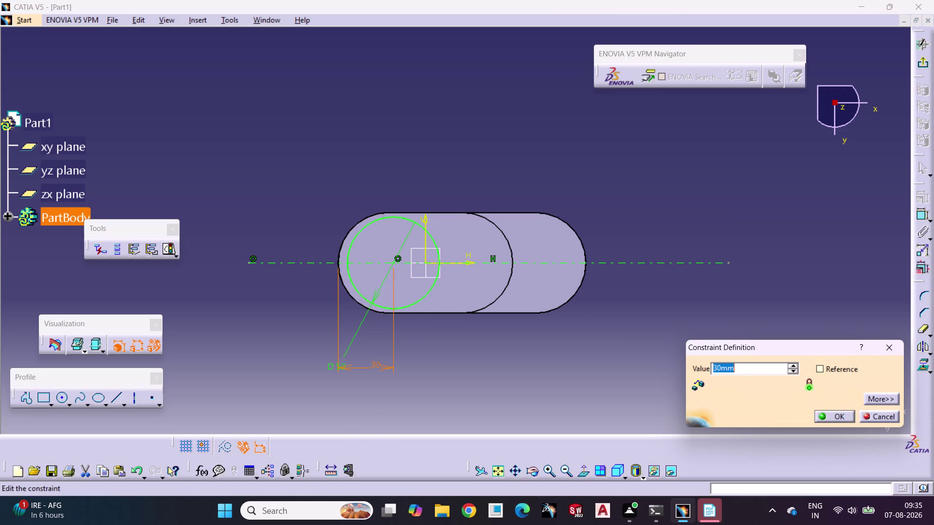
text(28)
key(Return)
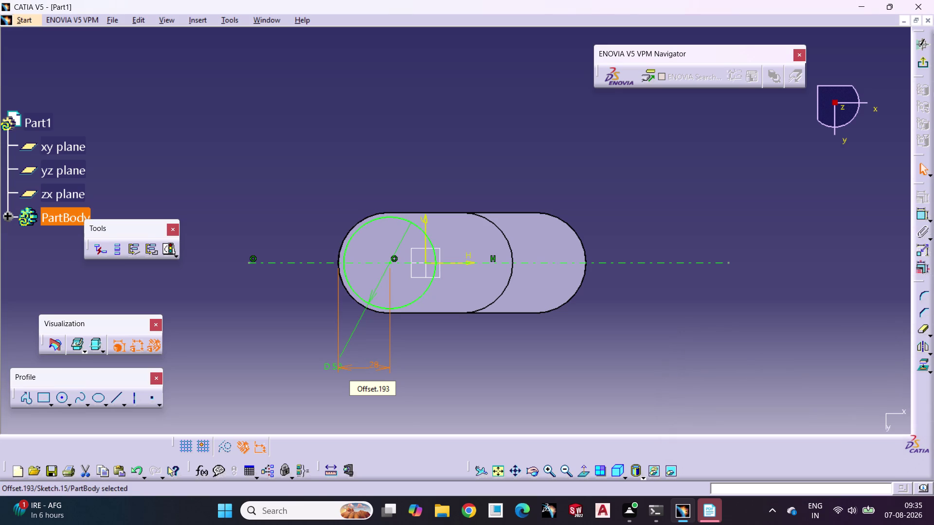
click(590, 318)
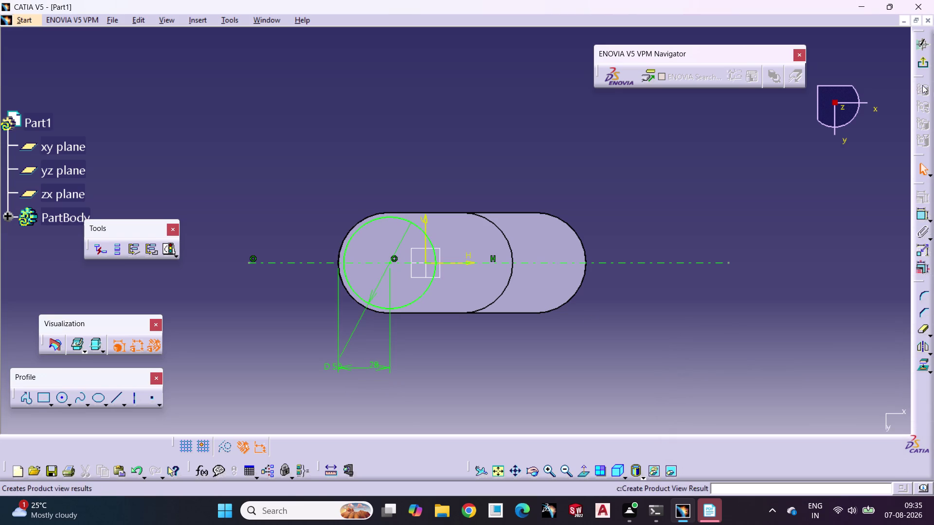
click(922, 61)
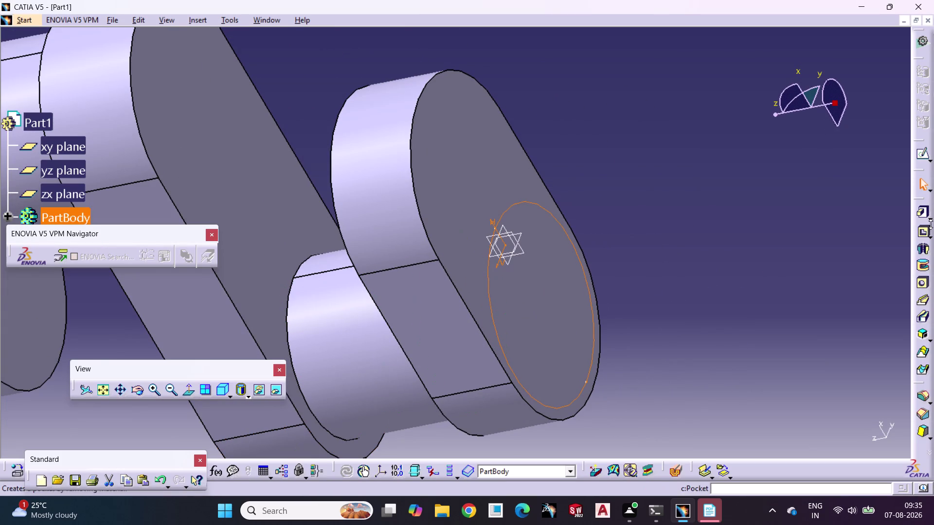
Pad the 50 mm circle 62 mm into a cylindrical shaft, previewing first.
click(924, 205)
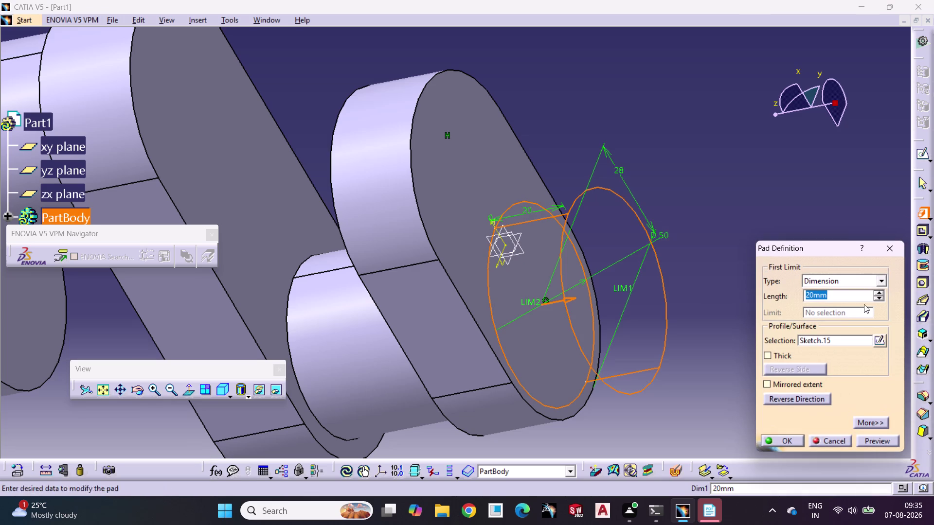
text(62)
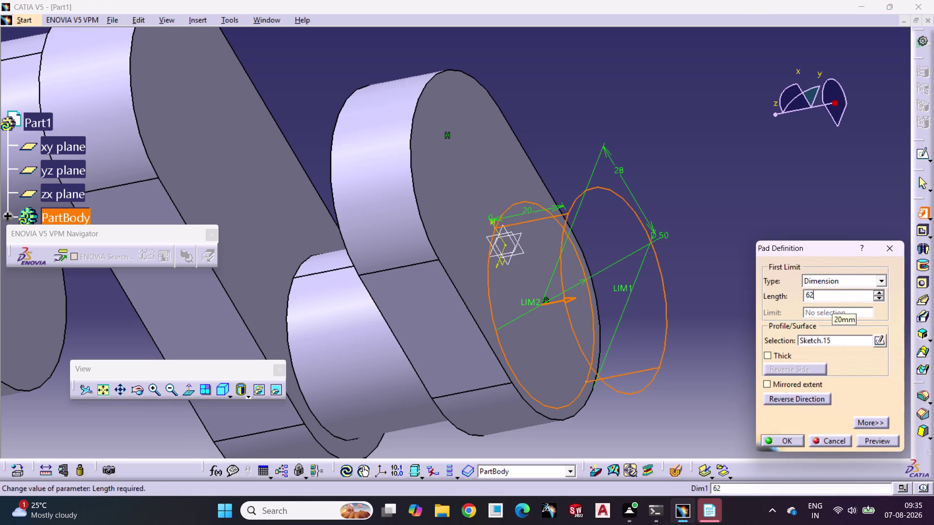
click(780, 442)
click(754, 412)
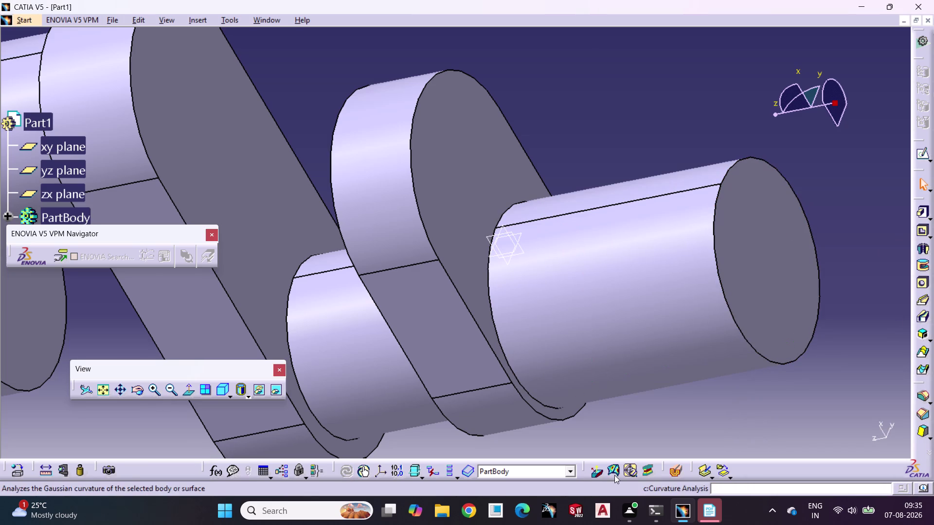
triple_click(168, 390)
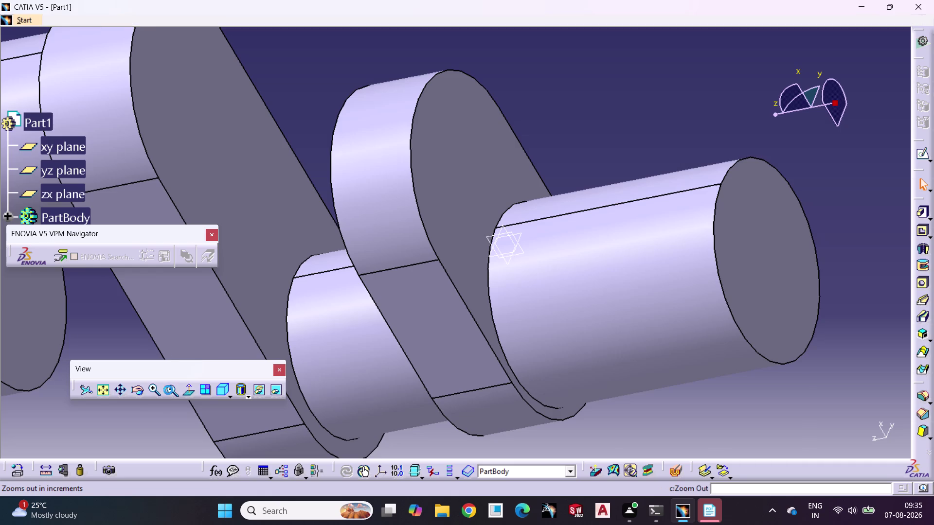
triple_click(170, 390)
click(171, 389)
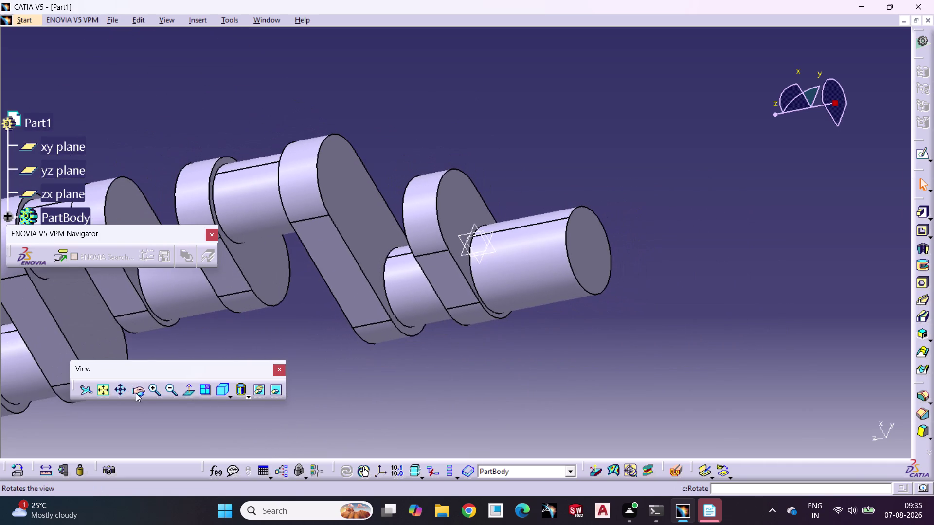
click(140, 392)
drag(571, 323, 453, 231)
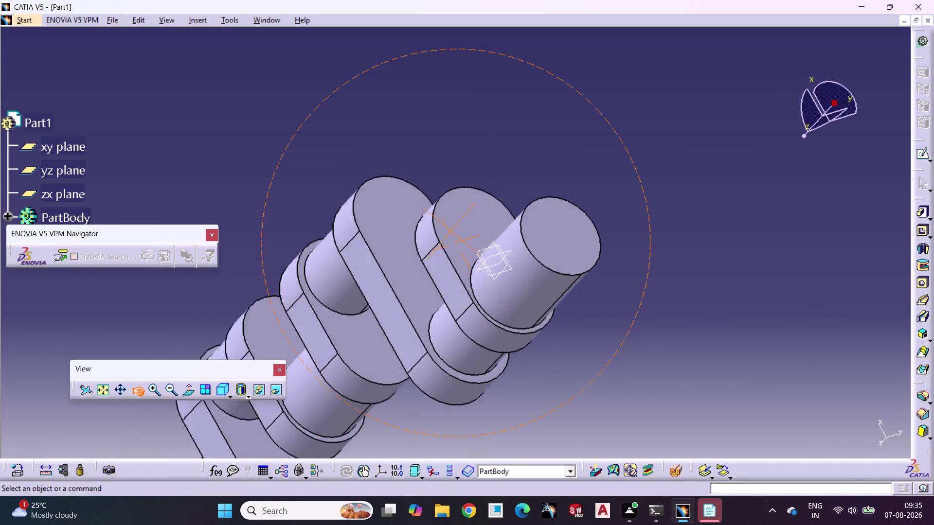
drag(453, 231, 548, 301)
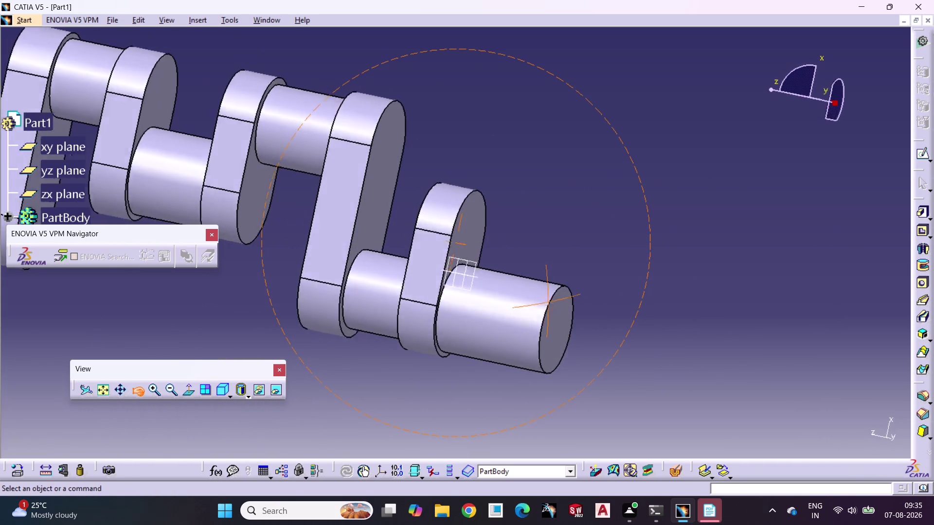
drag(547, 302, 390, 275)
drag(399, 278, 349, 252)
drag(610, 477, 600, 472)
click(692, 373)
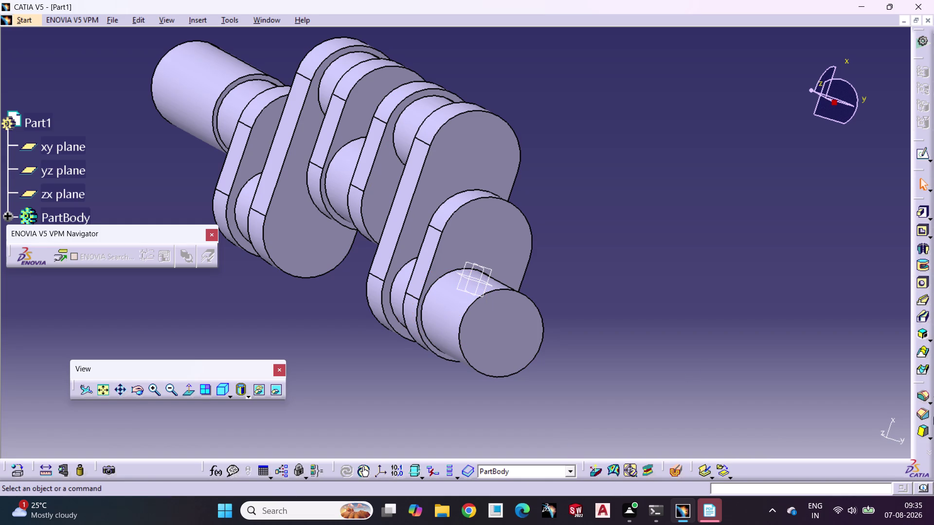
click(137, 392)
drag(661, 300, 655, 202)
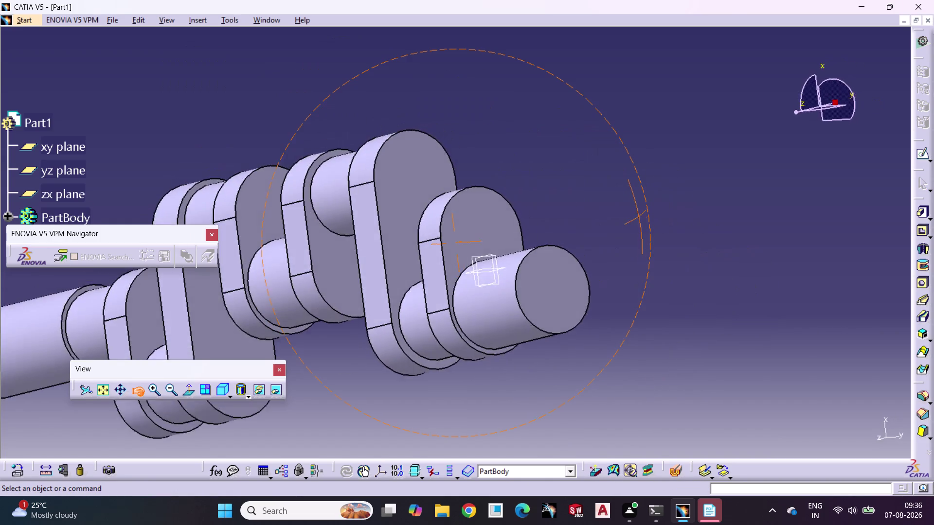
drag(655, 203, 644, 244)
click(522, 307)
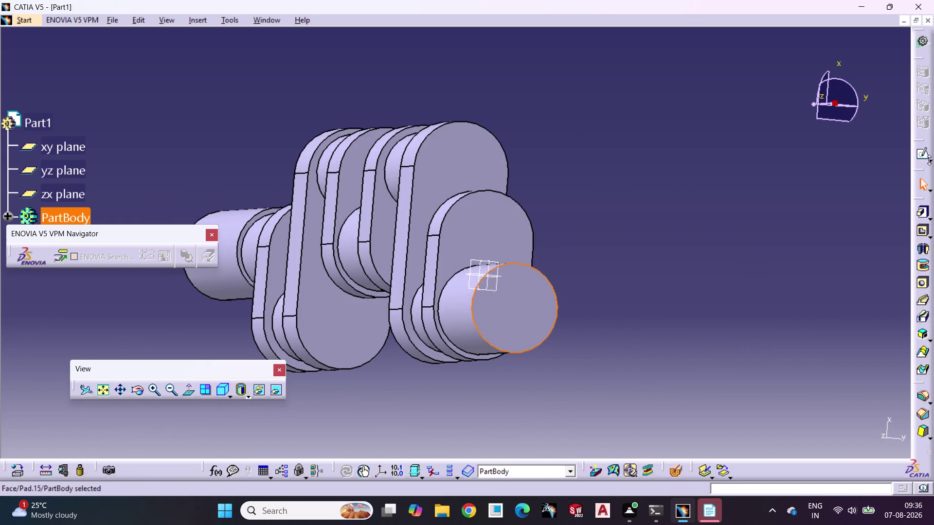
click(919, 154)
click(700, 239)
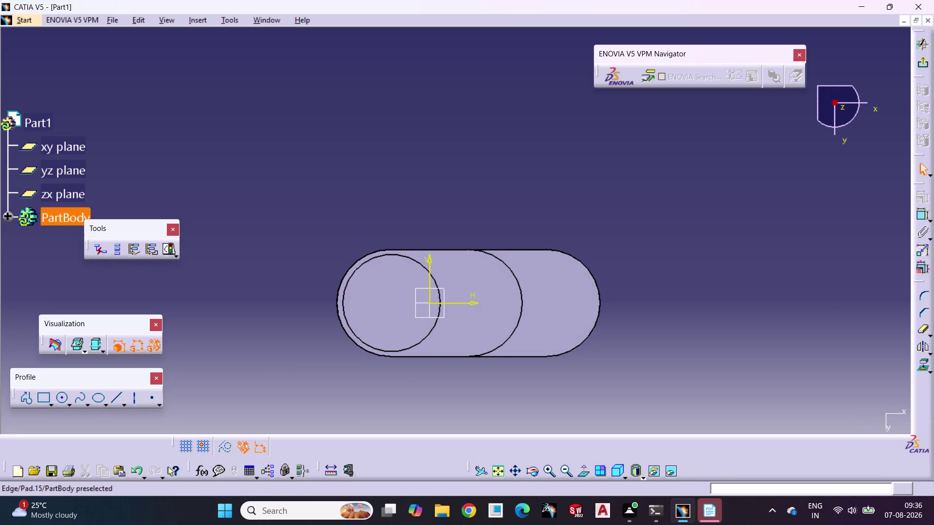
Draw a horizontal axis across the shaft and a circle at its centre.
click(135, 398)
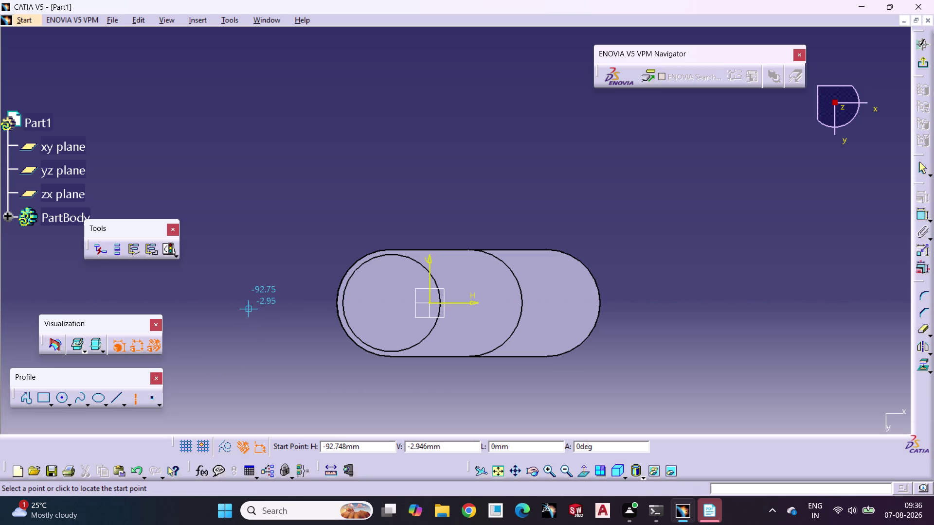
click(253, 303)
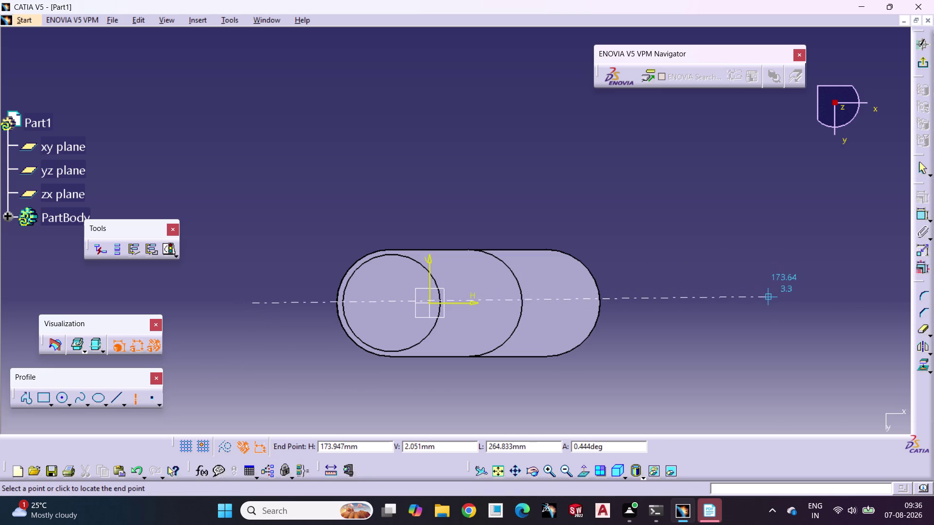
click(826, 302)
click(808, 324)
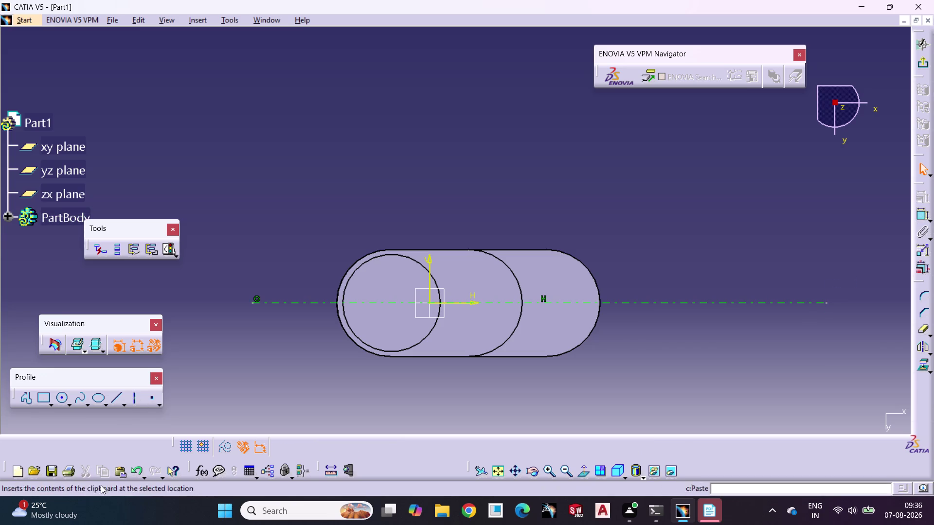
click(61, 397)
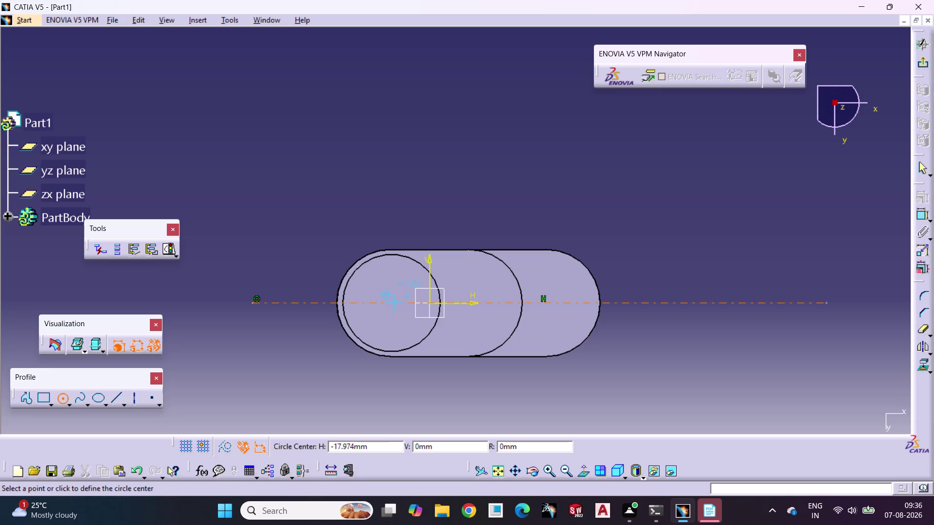
click(392, 304)
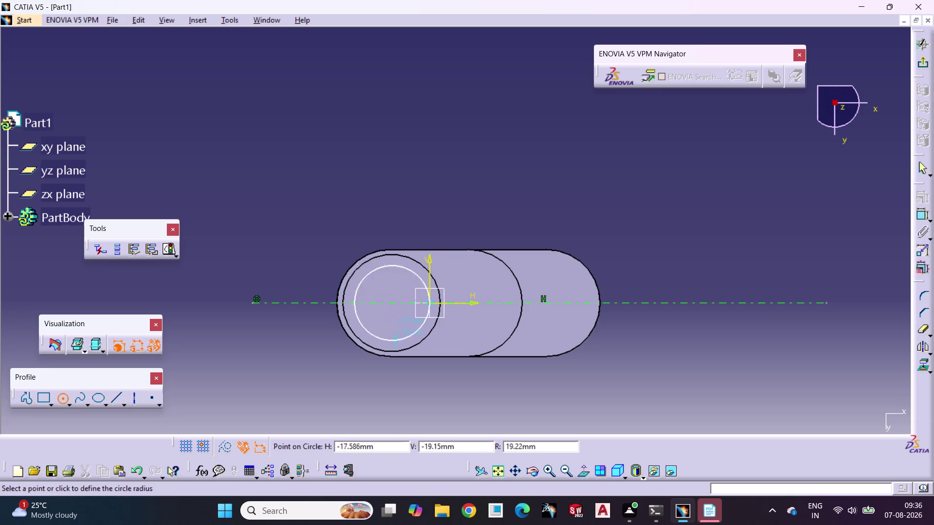
click(469, 395)
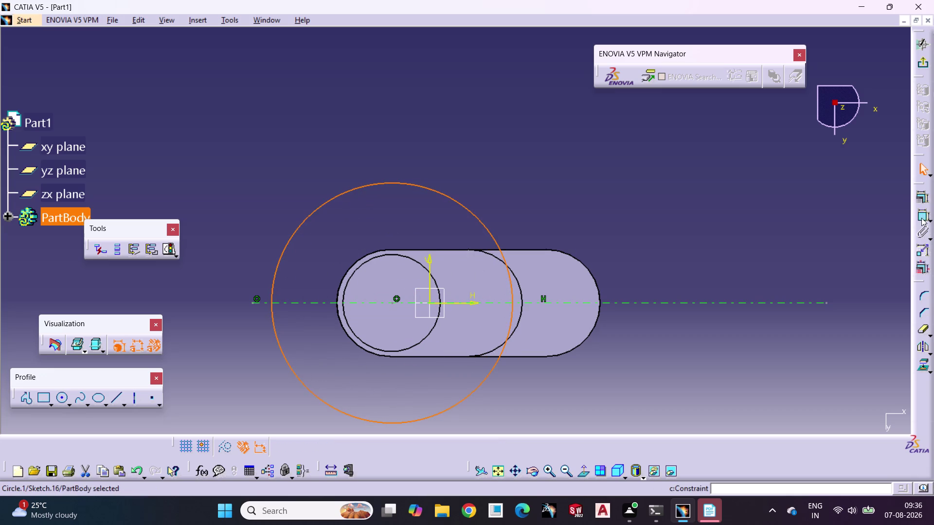
Set the circle's diameter to 120 mm.
click(922, 217)
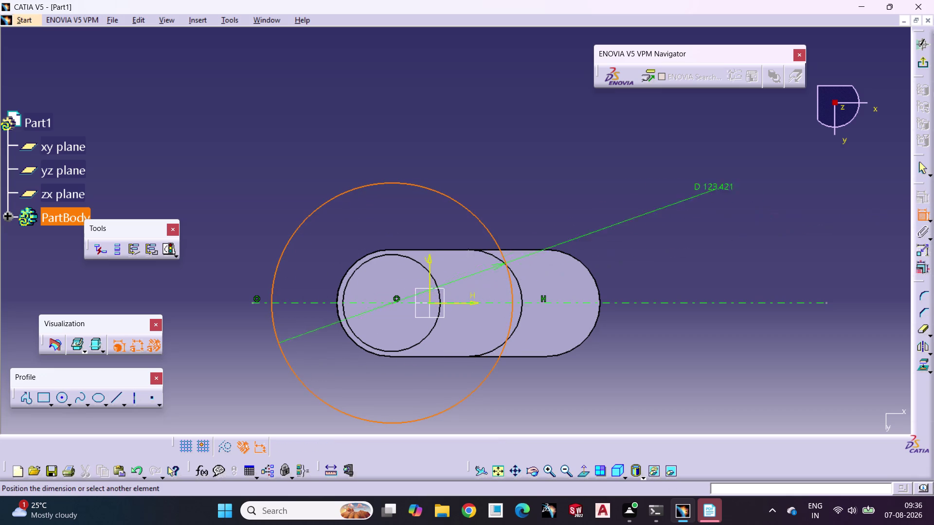
triple_click(559, 163)
click(560, 163)
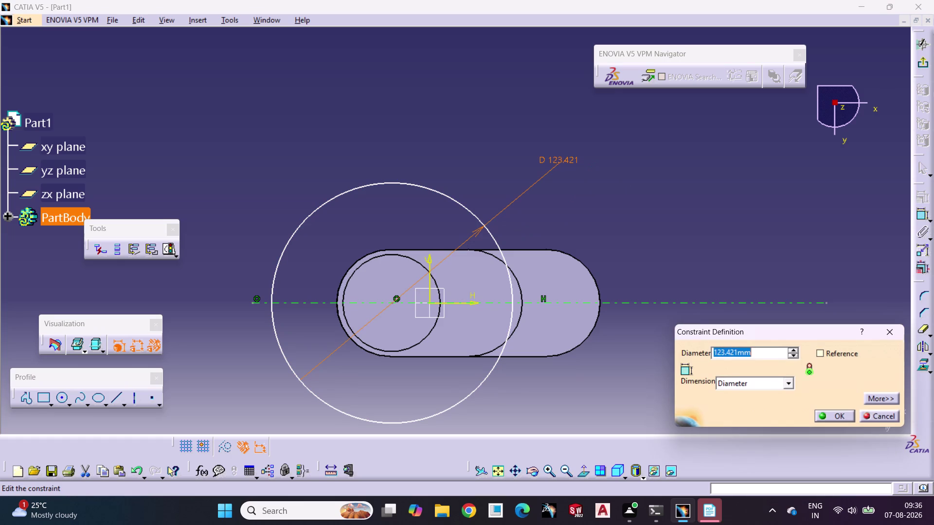
text(120)
key(Return)
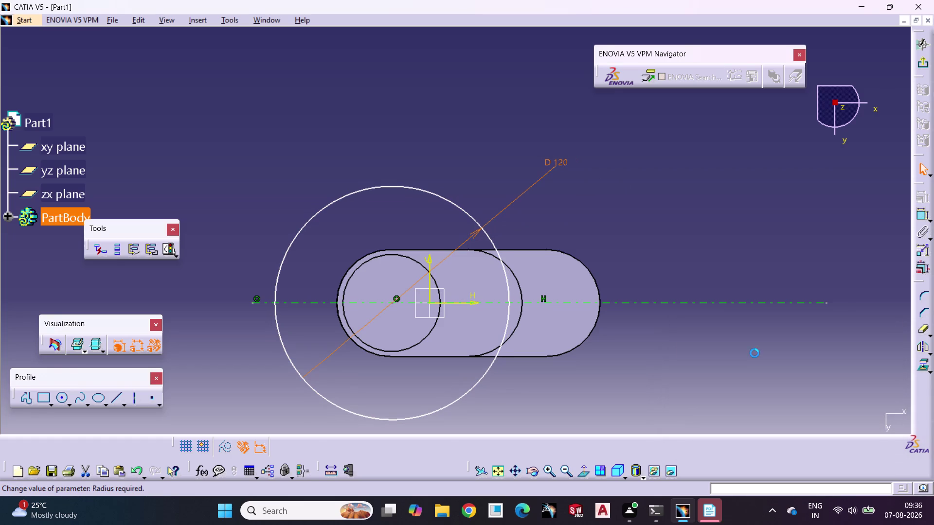
click(760, 218)
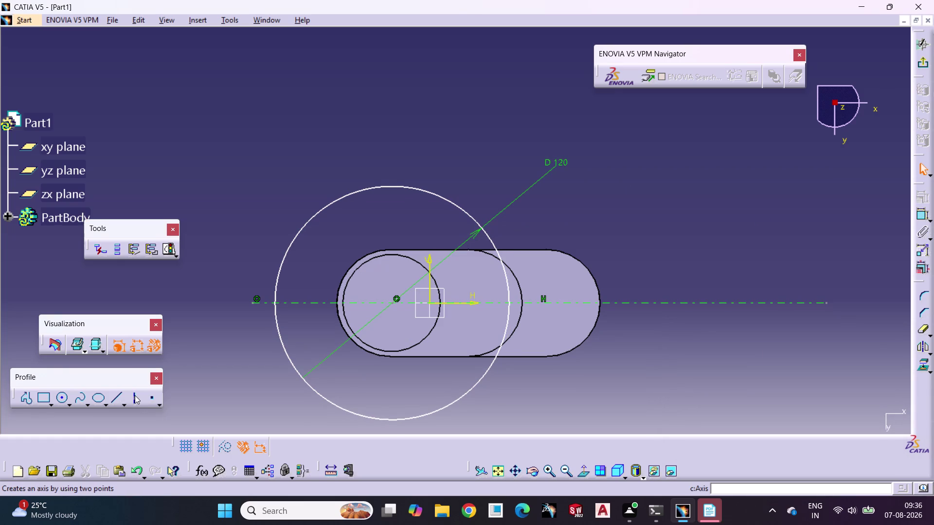
Draw a vertical axis through the circle centre.
click(135, 396)
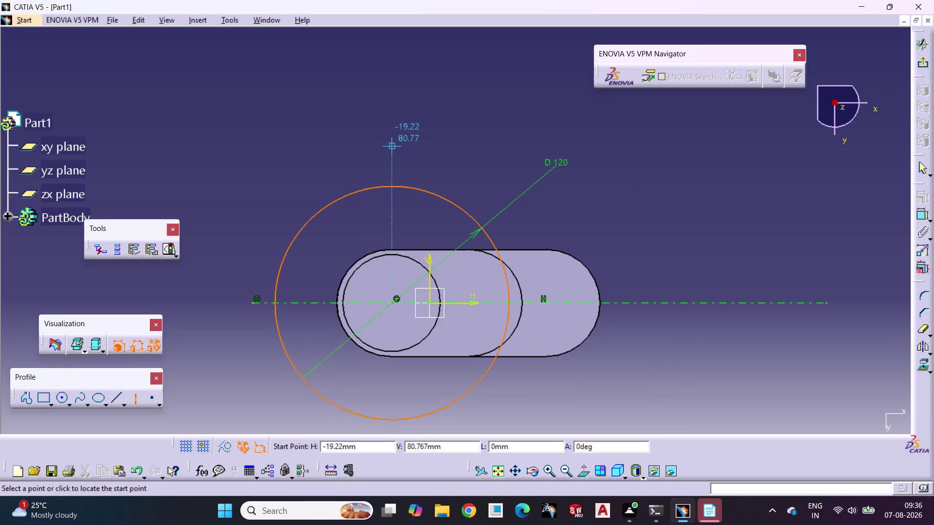
click(393, 146)
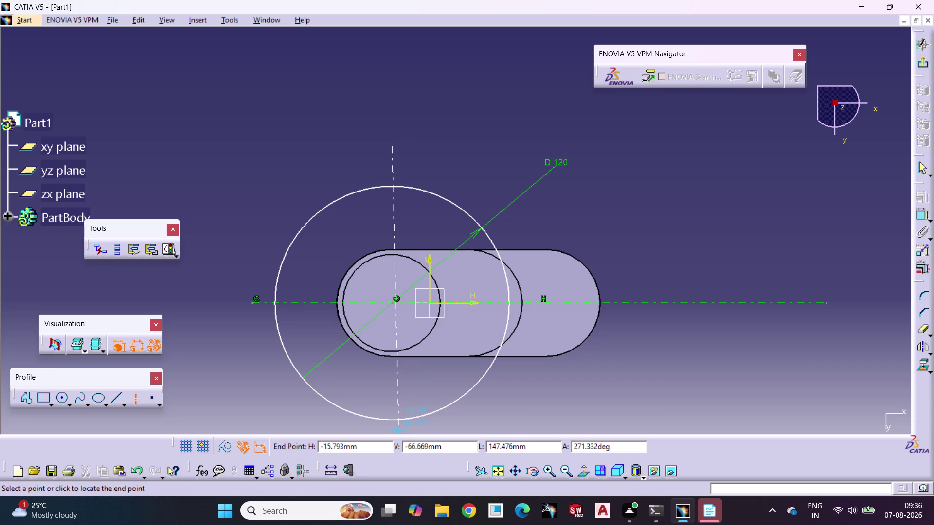
click(392, 425)
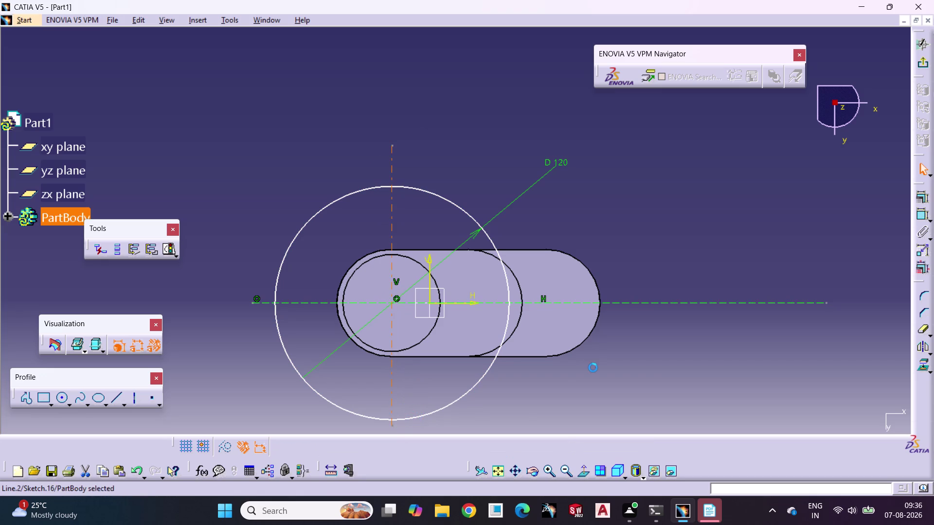
click(587, 364)
middle_drag(440, 378, 465, 269)
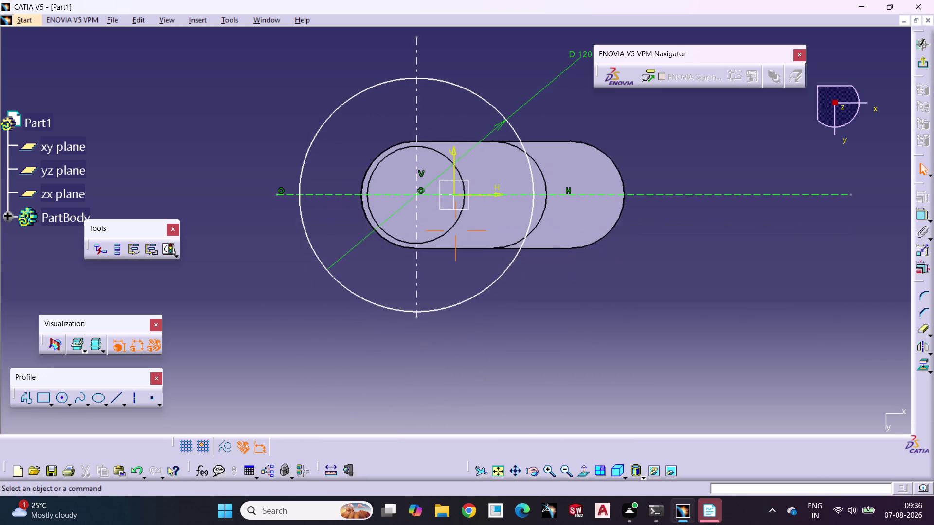
middle_drag(465, 270, 460, 309)
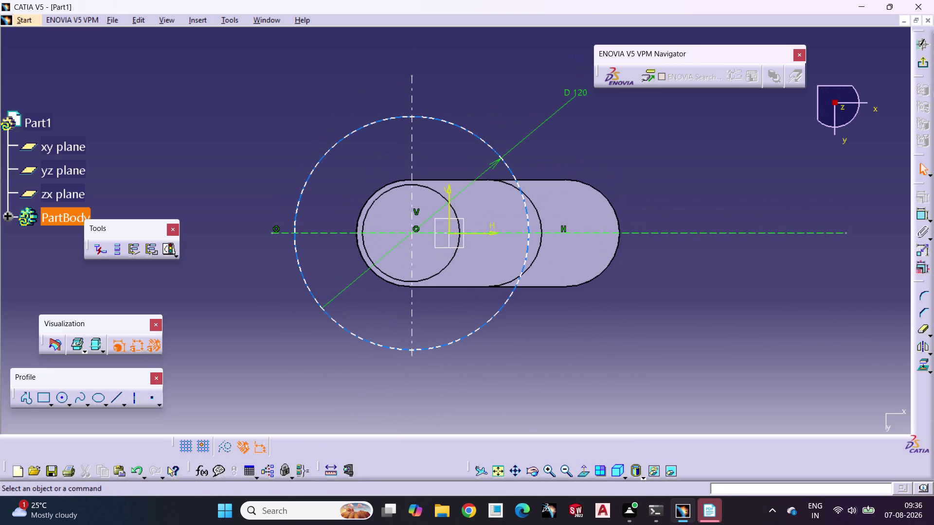
Add a 79.22 horizontal dimension to the circle and exit the sketch.
click(921, 218)
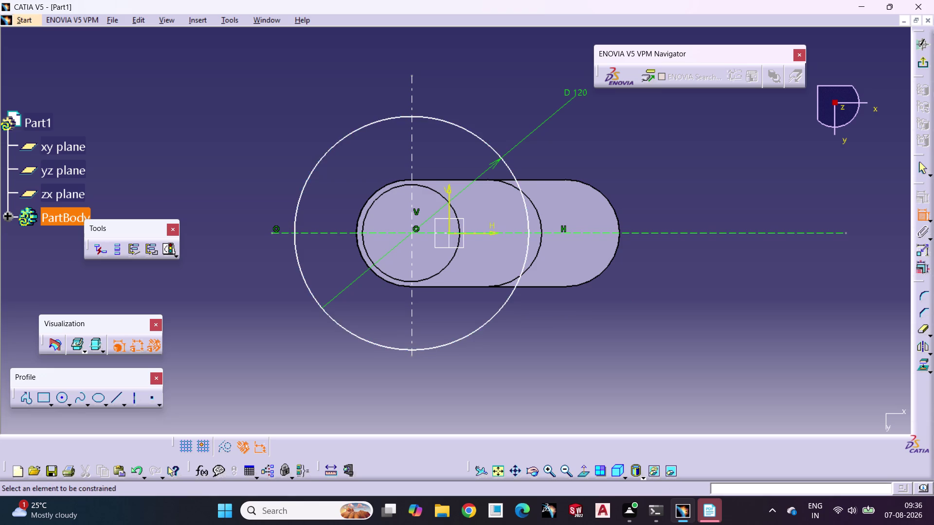
click(293, 249)
click(449, 211)
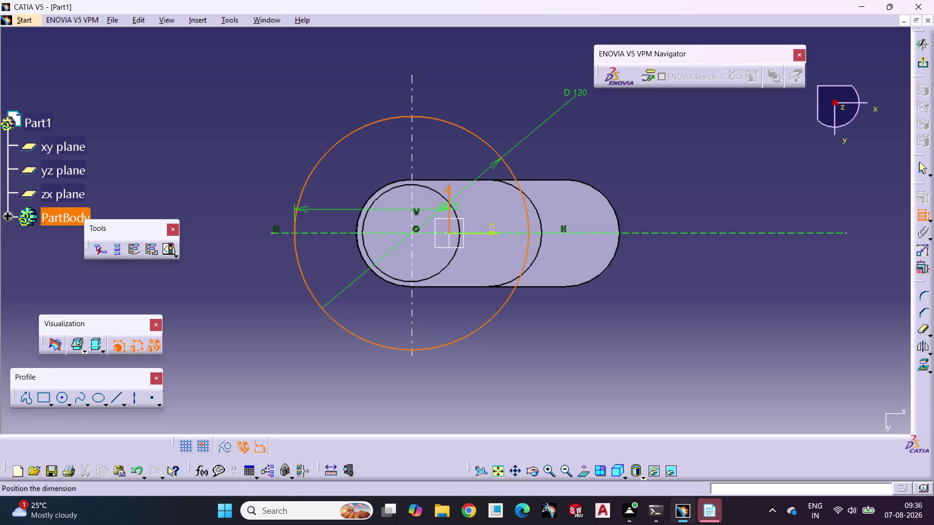
click(445, 367)
click(535, 370)
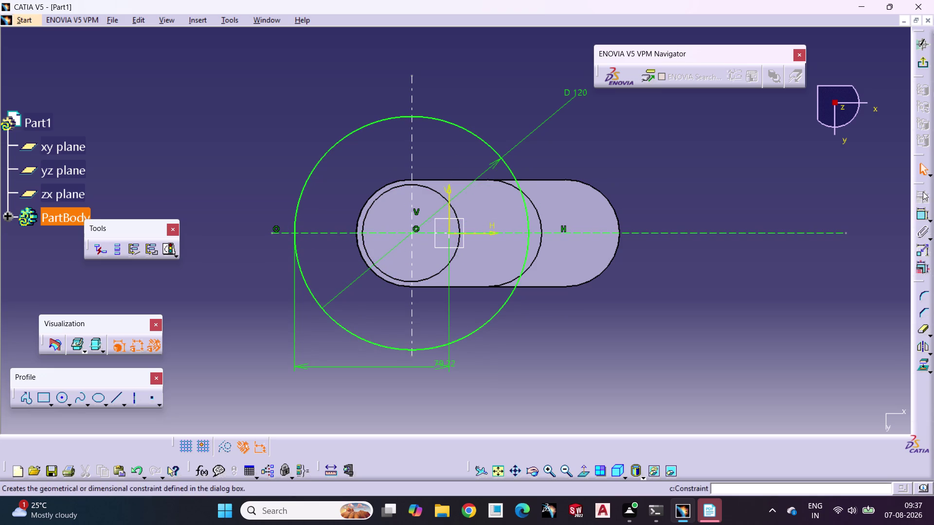
click(925, 65)
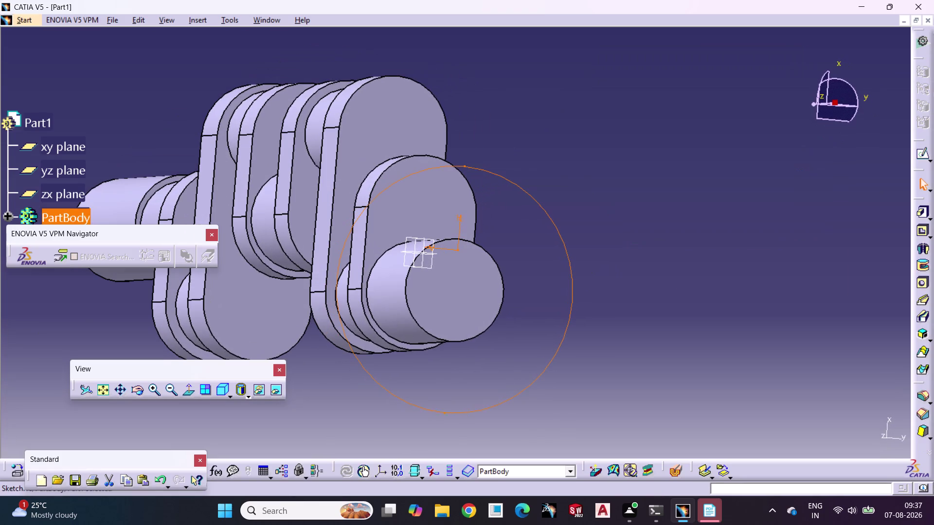
Pad the 120 mm circle sketch 16 mm into a flange disc and select its face.
click(924, 211)
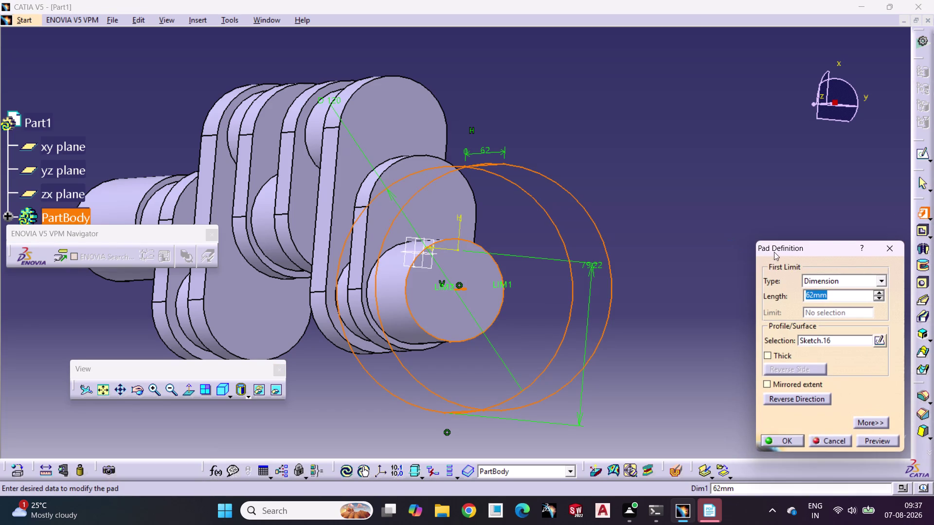
text(16)
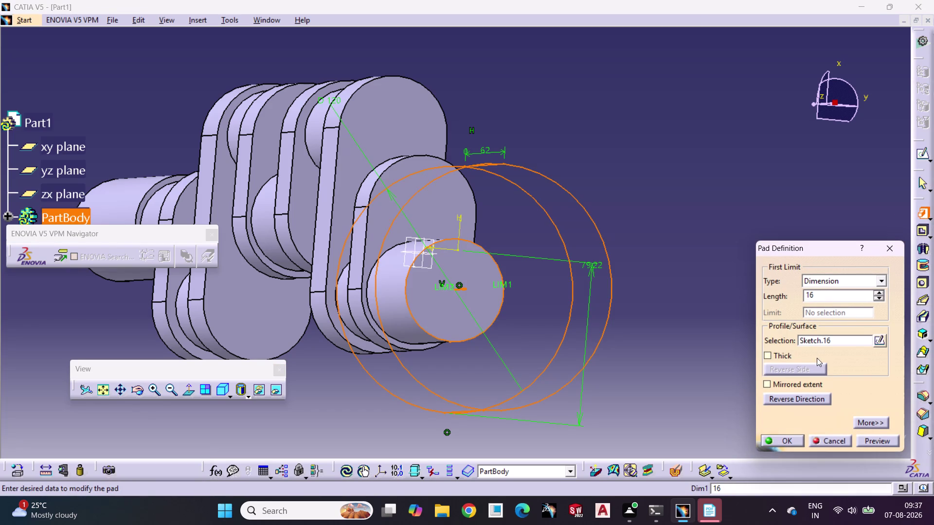
middle_drag(693, 201, 732, 182)
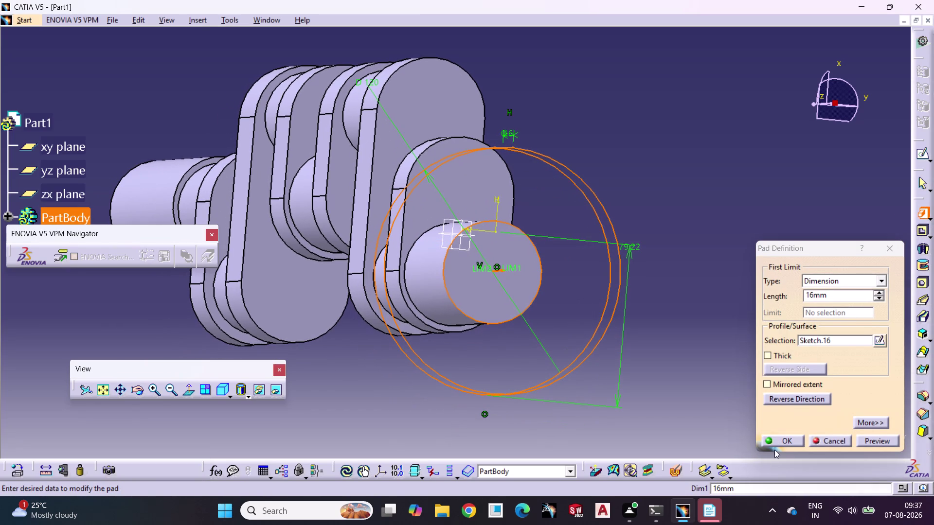
click(778, 441)
drag(681, 301, 688, 305)
middle_drag(739, 323, 747, 321)
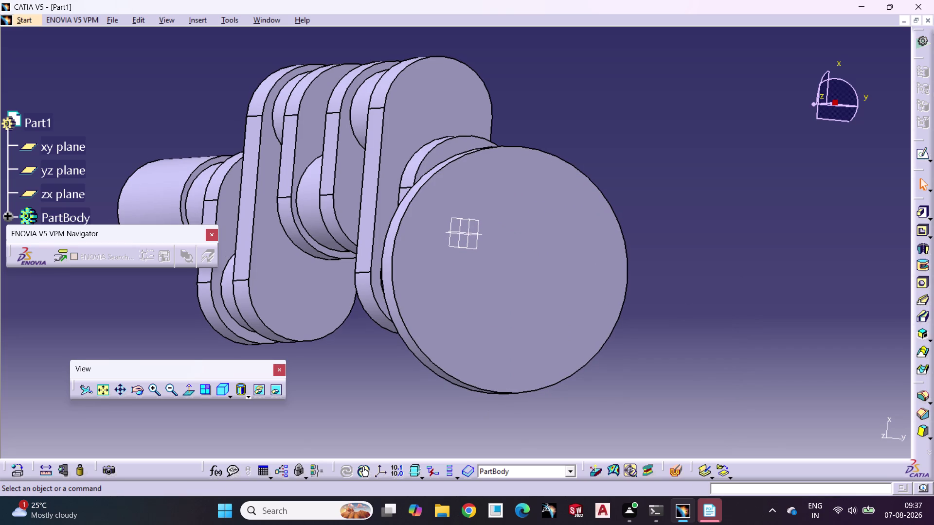
click(496, 281)
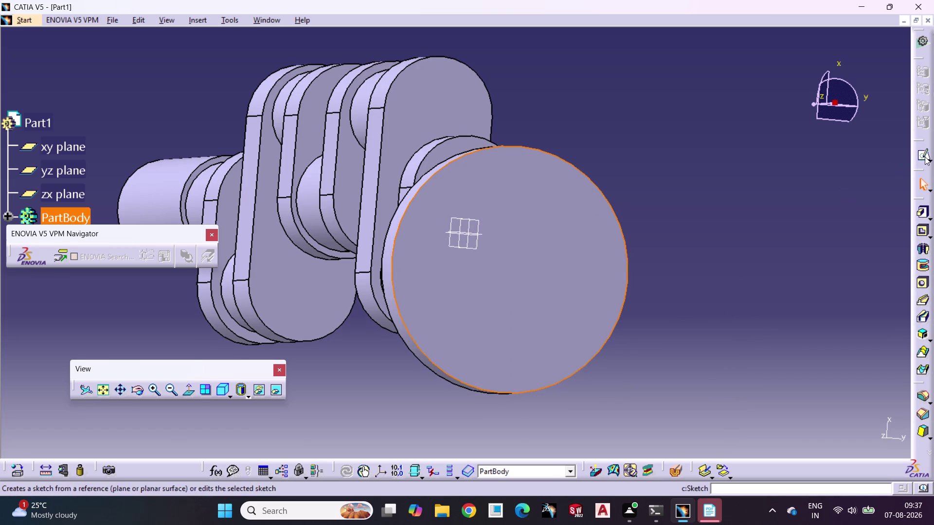
Open a sketch on the flange face and draw a horizontal axis across it.
click(924, 156)
click(765, 202)
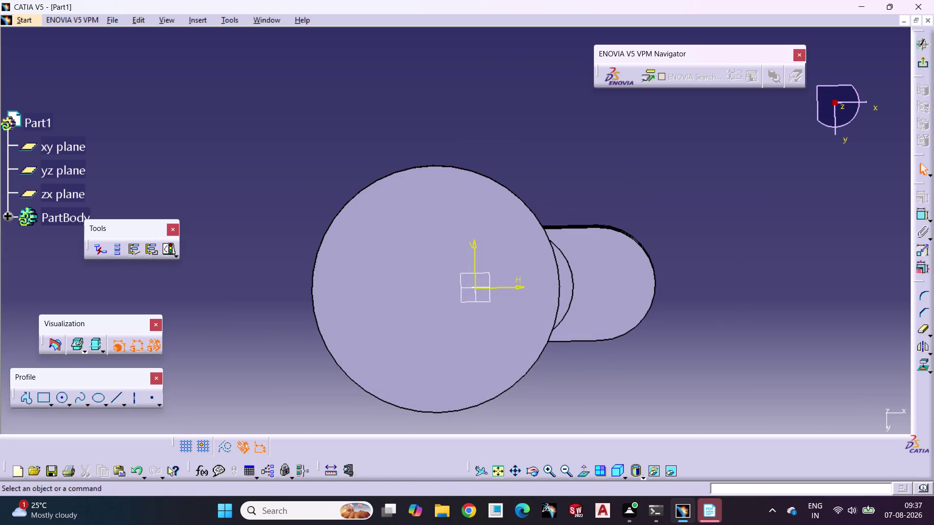
click(131, 405)
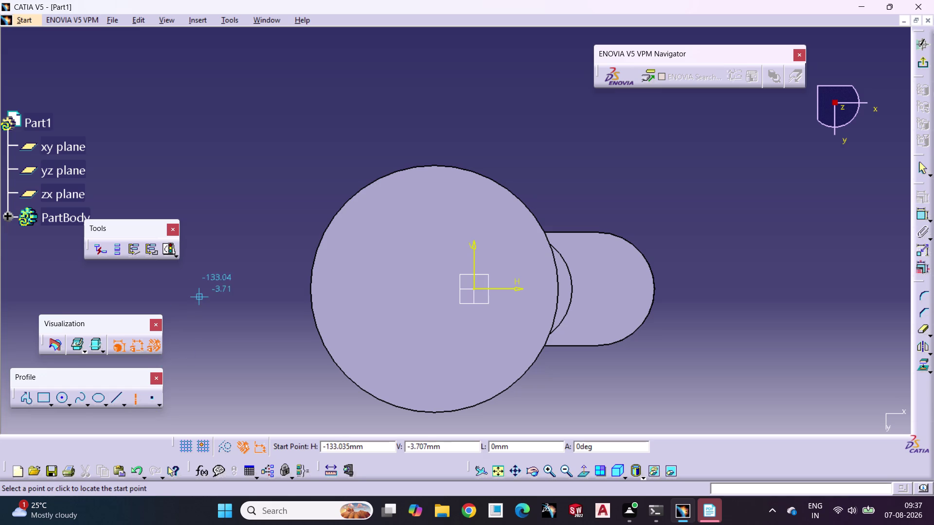
click(203, 287)
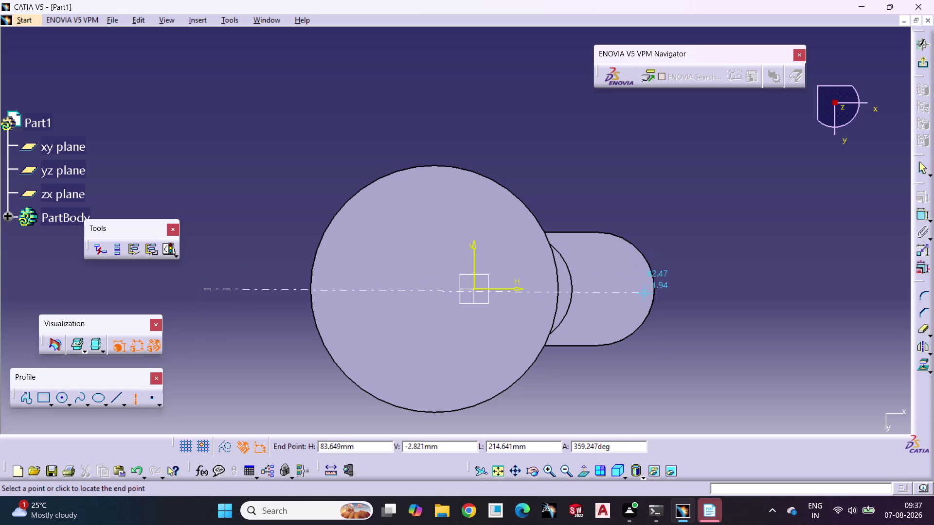
click(699, 290)
click(714, 315)
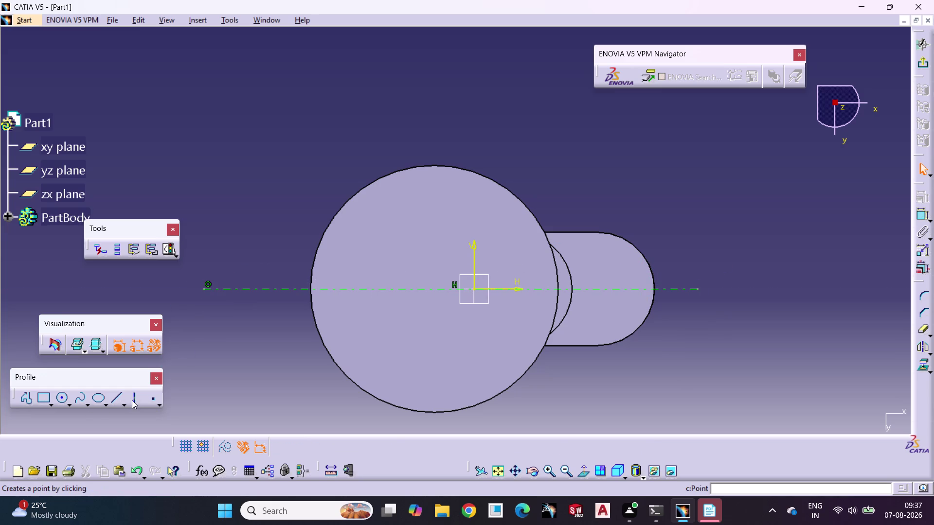
Undo the stray vertical line, cancel the Line tool, and start a constraint on the circle.
click(132, 400)
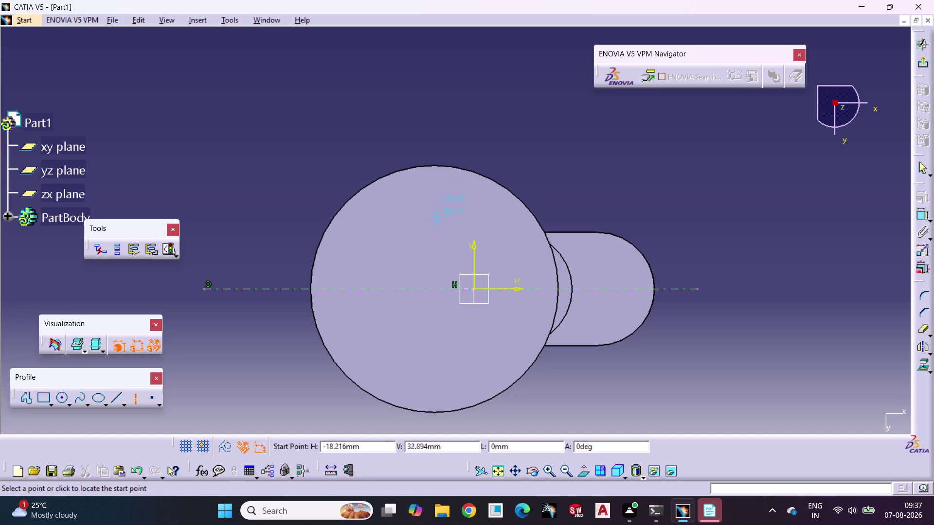
click(434, 288)
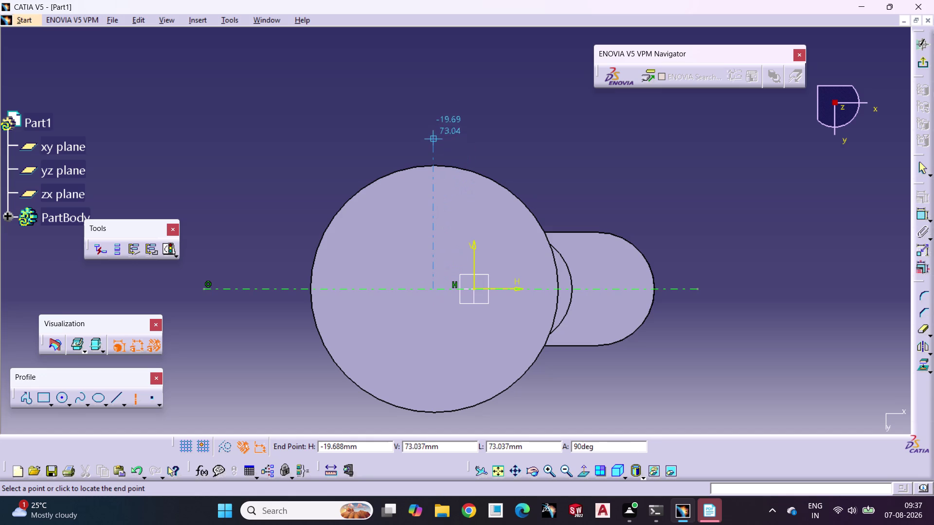
click(431, 123)
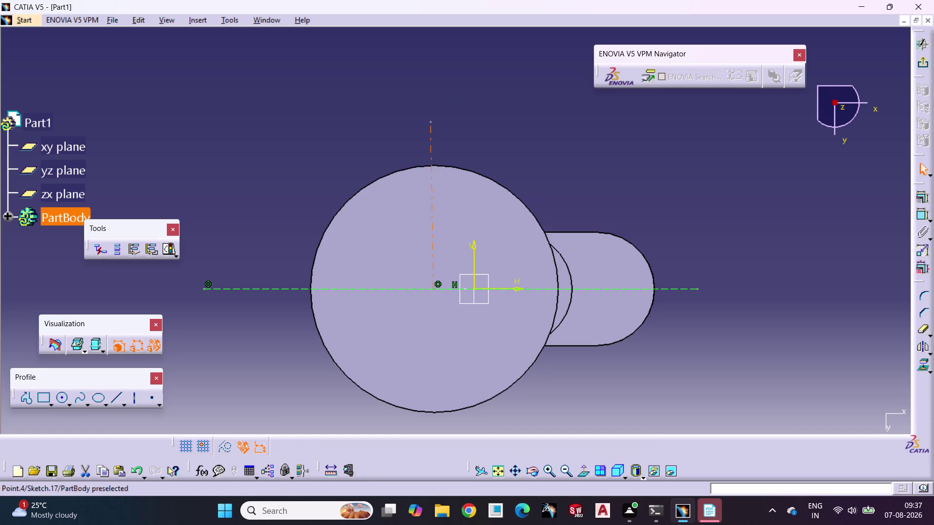
key(ctrl+z)
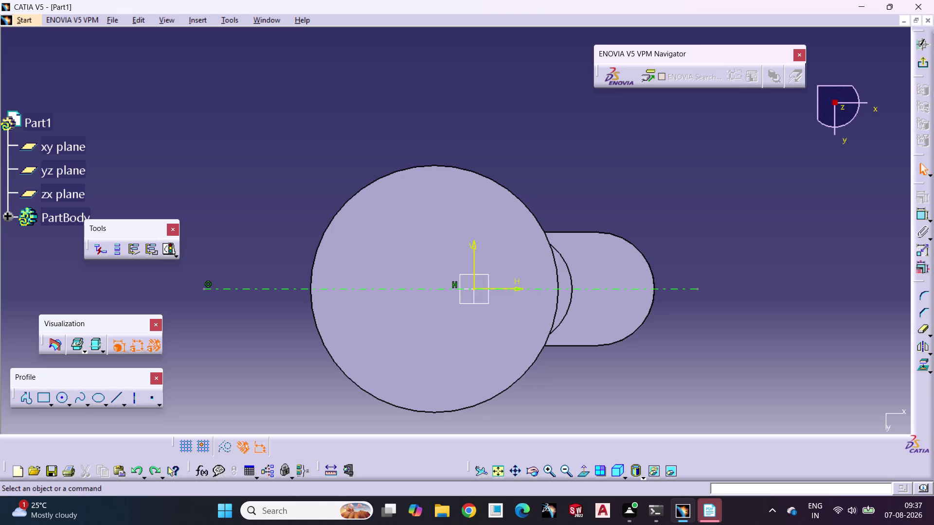
click(119, 395)
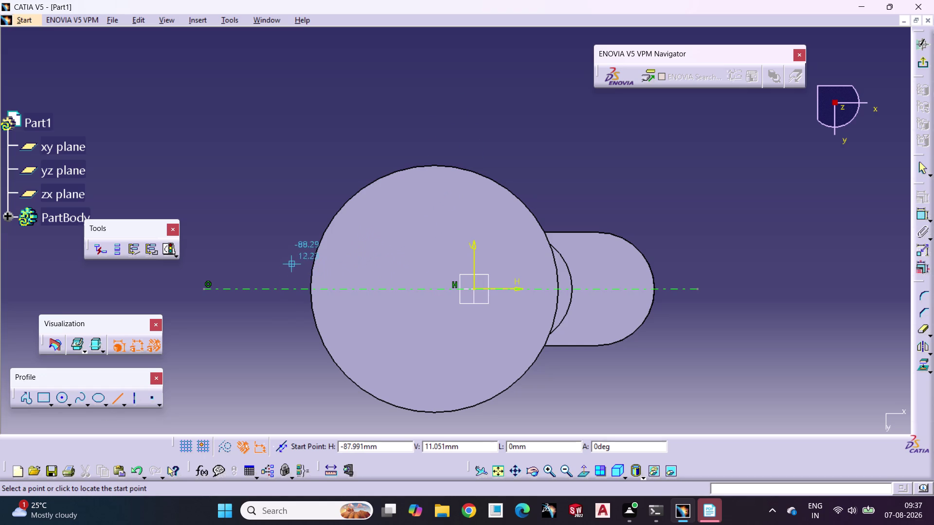
key(Escape)
key(Escape)
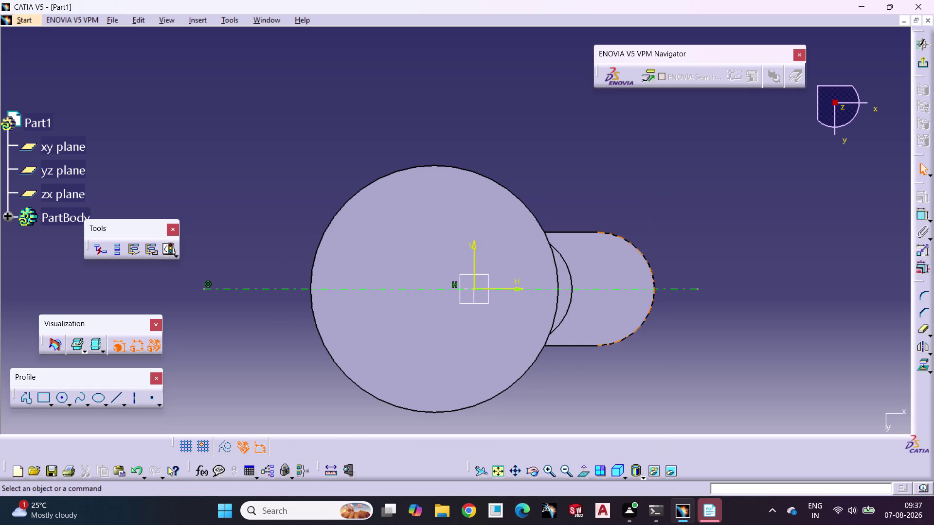
click(920, 214)
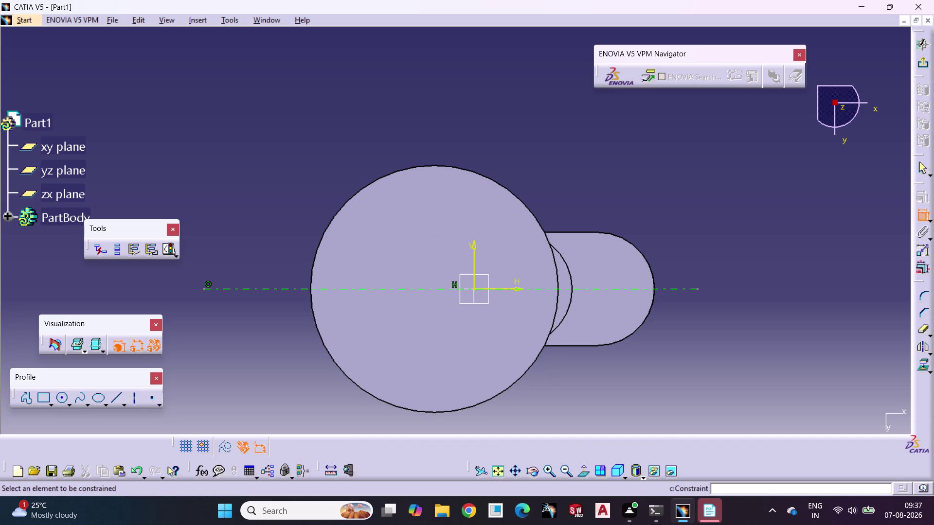
click(367, 185)
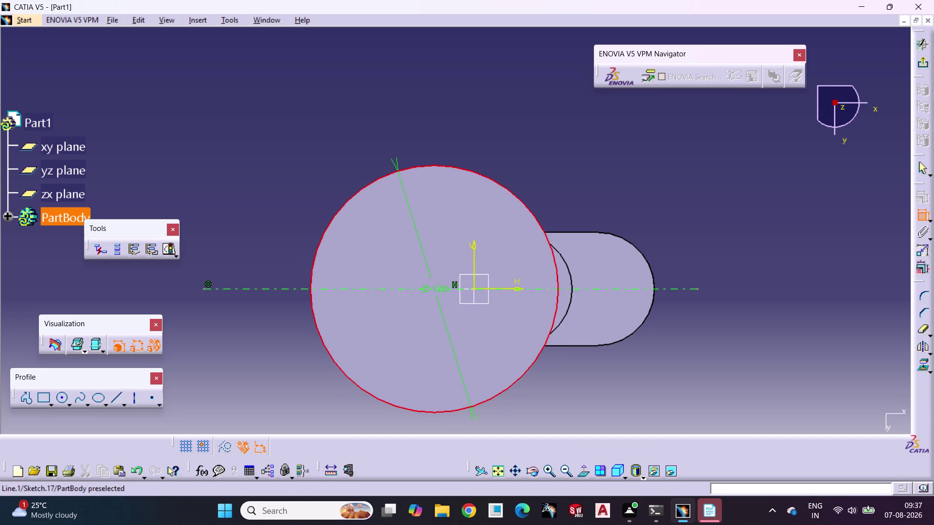
Dimension the large circle's radius to 60 and begin an axis at its centre.
click(435, 289)
click(432, 241)
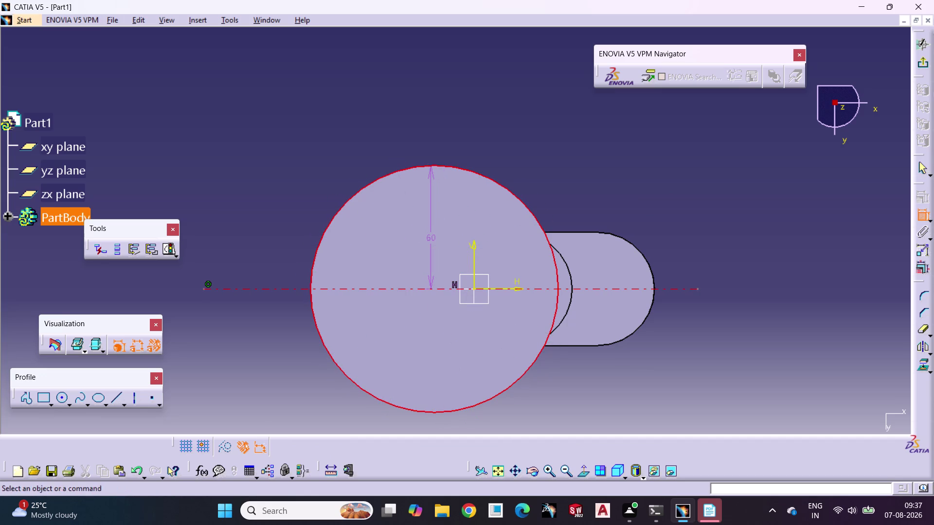
click(517, 115)
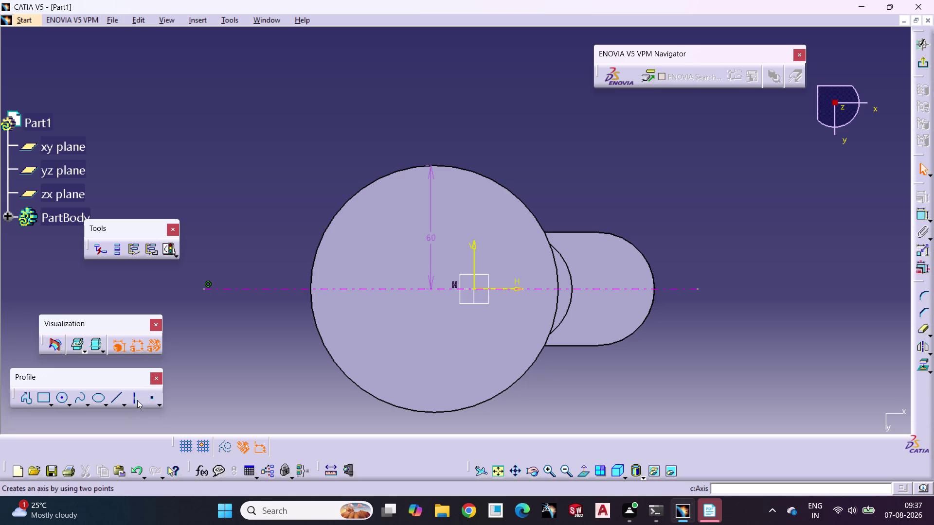
click(136, 399)
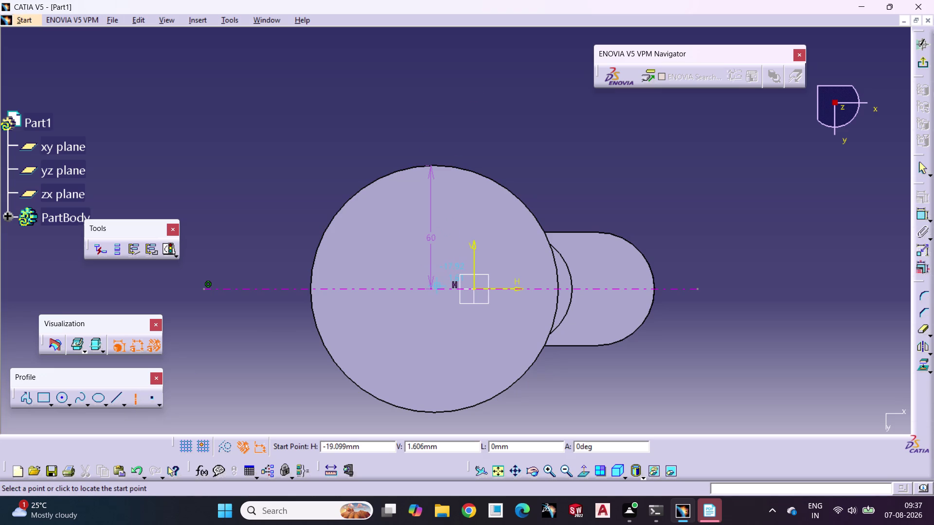
click(431, 289)
drag(430, 92, 430, 100)
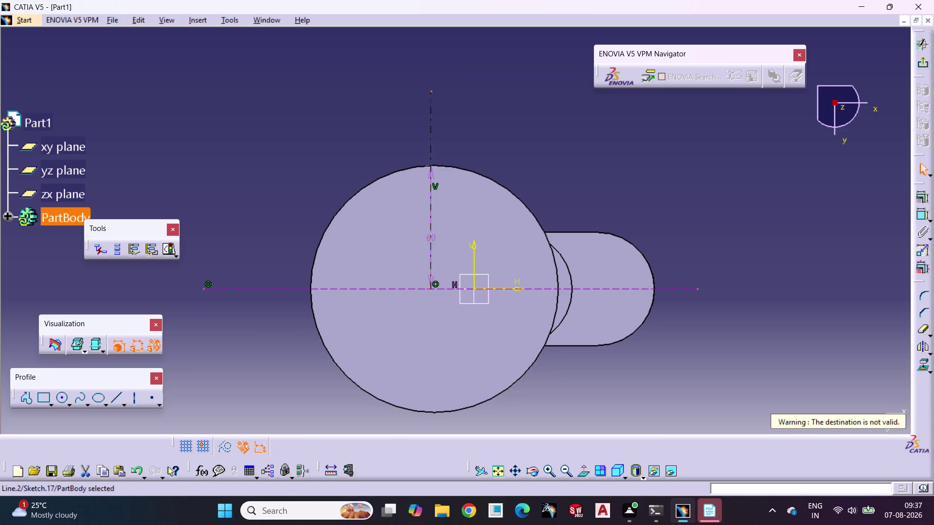
click(617, 374)
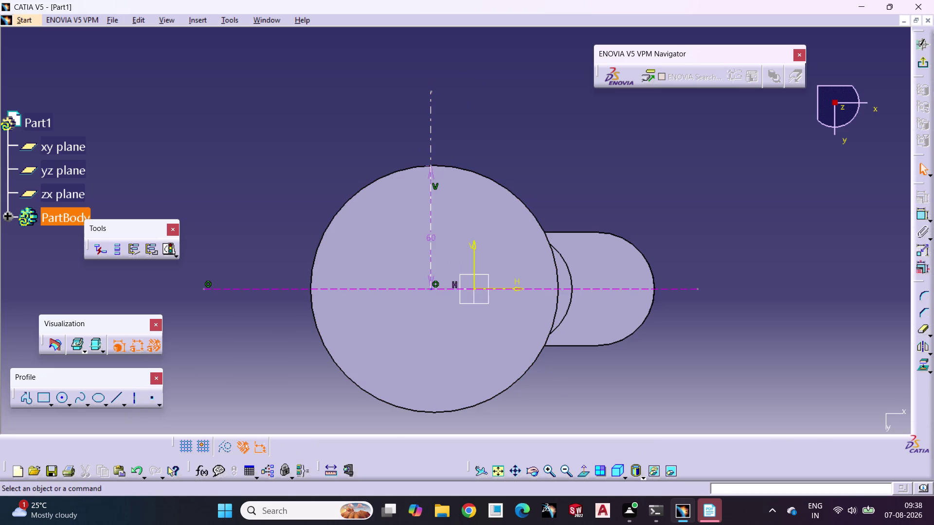
Drag the vertical line and nearby sketch geometry around the circle centre.
drag(429, 289, 430, 363)
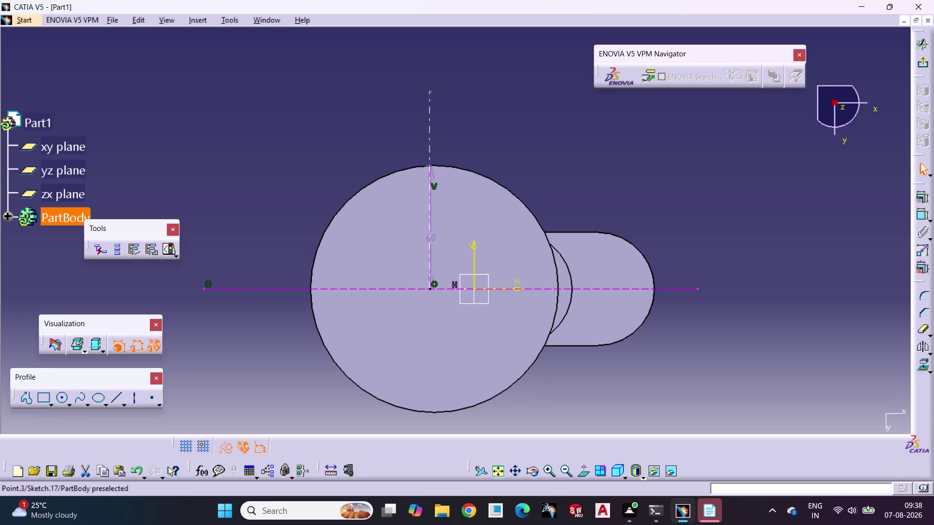
drag(430, 363, 431, 362)
click(593, 392)
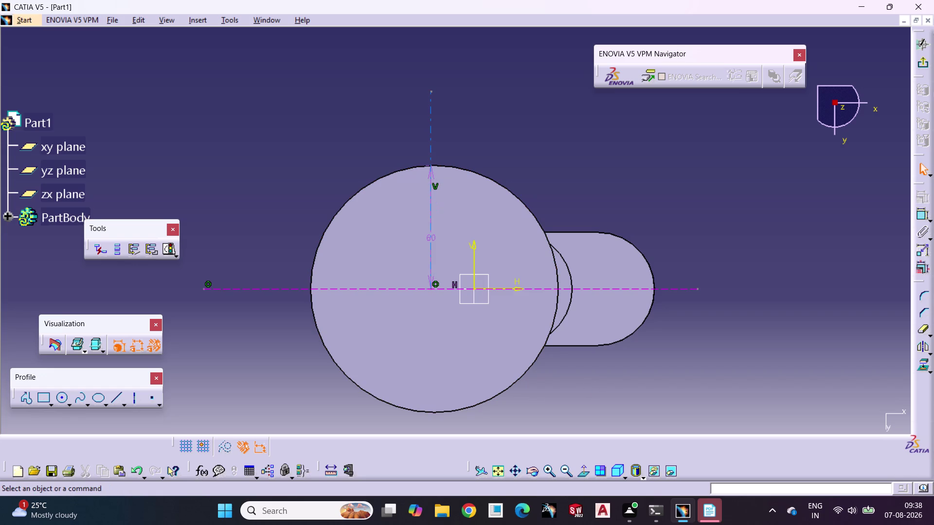
click(432, 170)
click(511, 145)
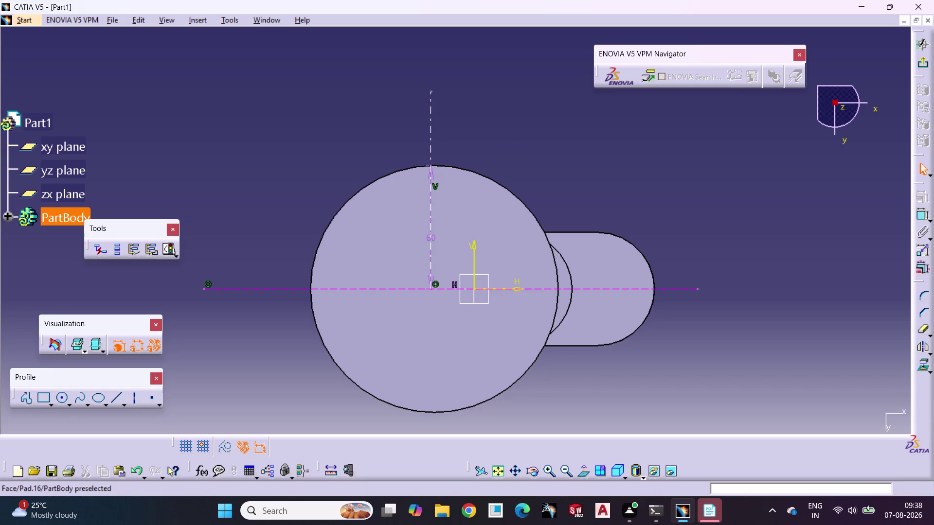
drag(425, 175, 475, 199)
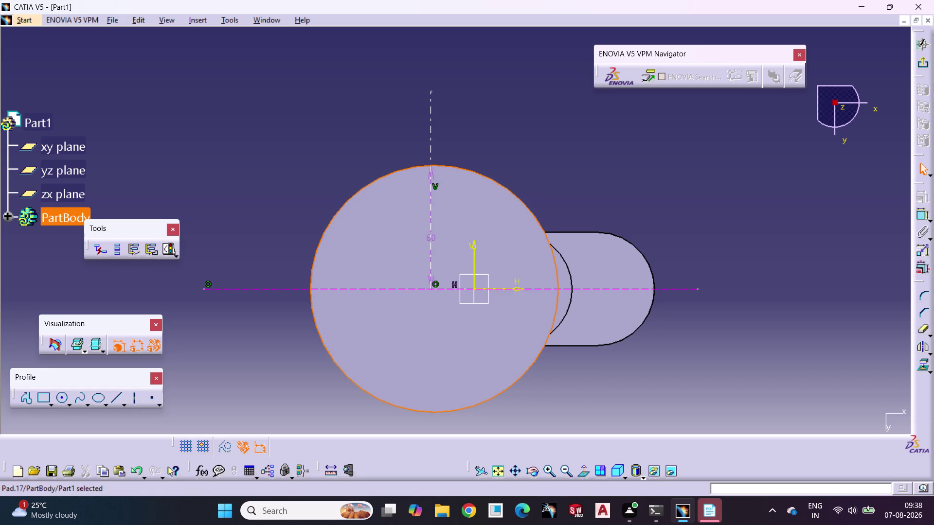
drag(429, 104, 496, 257)
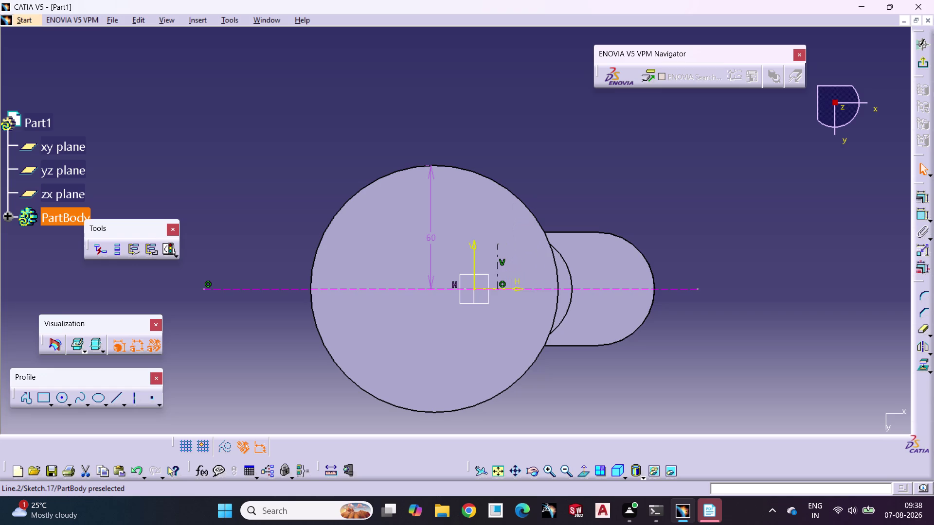
drag(496, 257, 495, 257)
Undo the unwanted vertical line and start a new line from the circle centre.
key(ctrl+z)
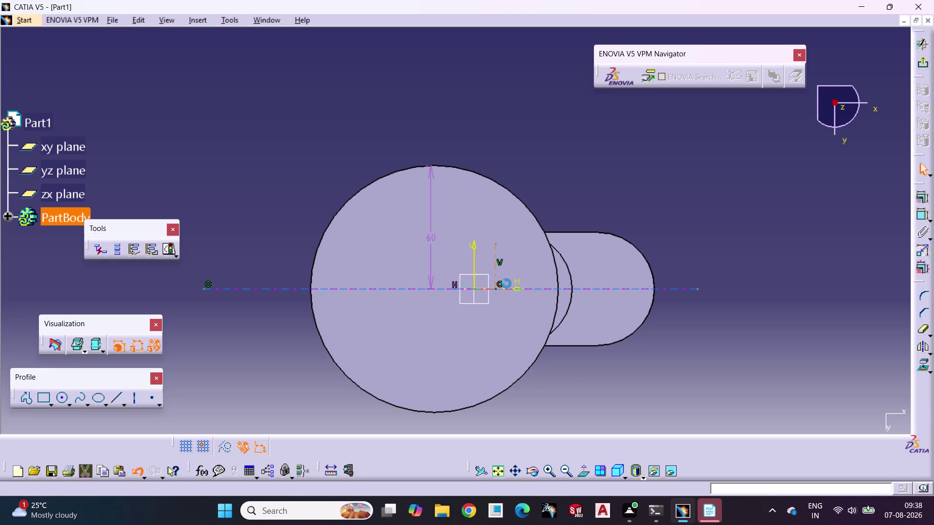
key(ctrl+z)
key(ctrl+z)
key(ctrl+z)
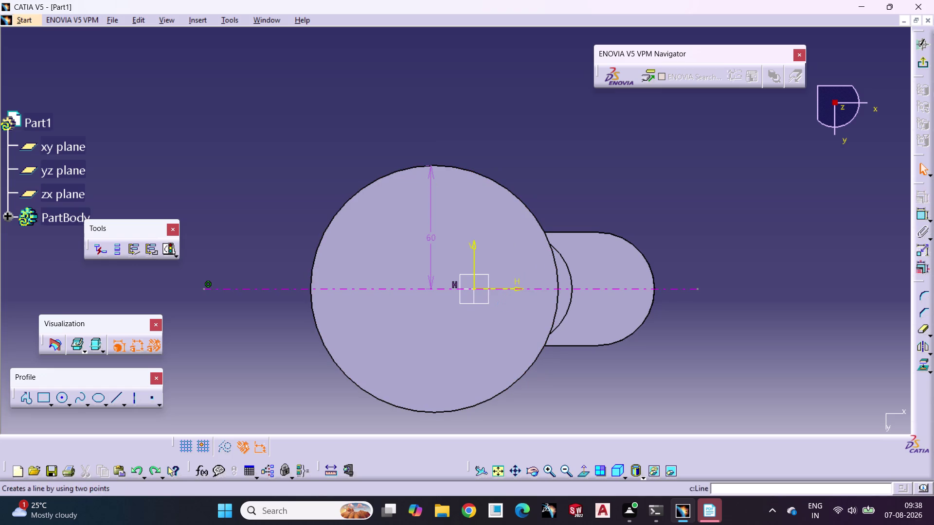
click(135, 398)
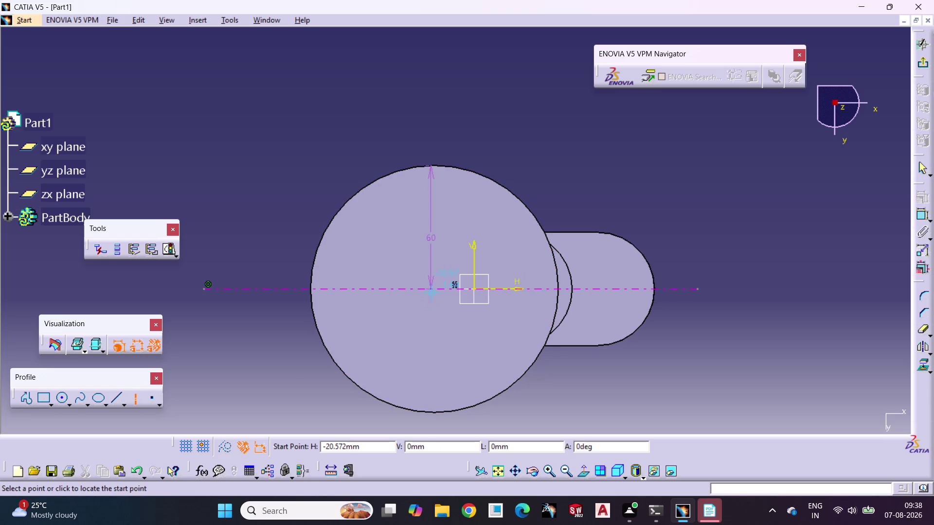
click(431, 287)
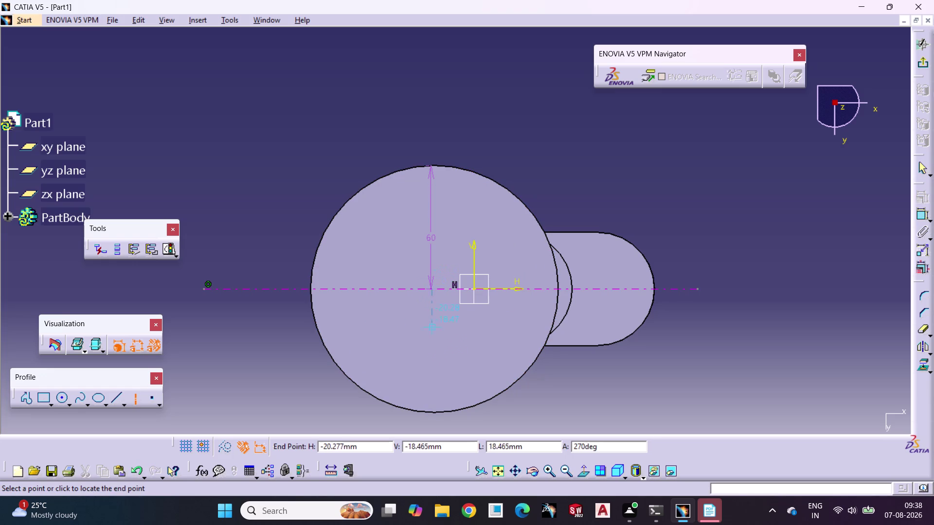